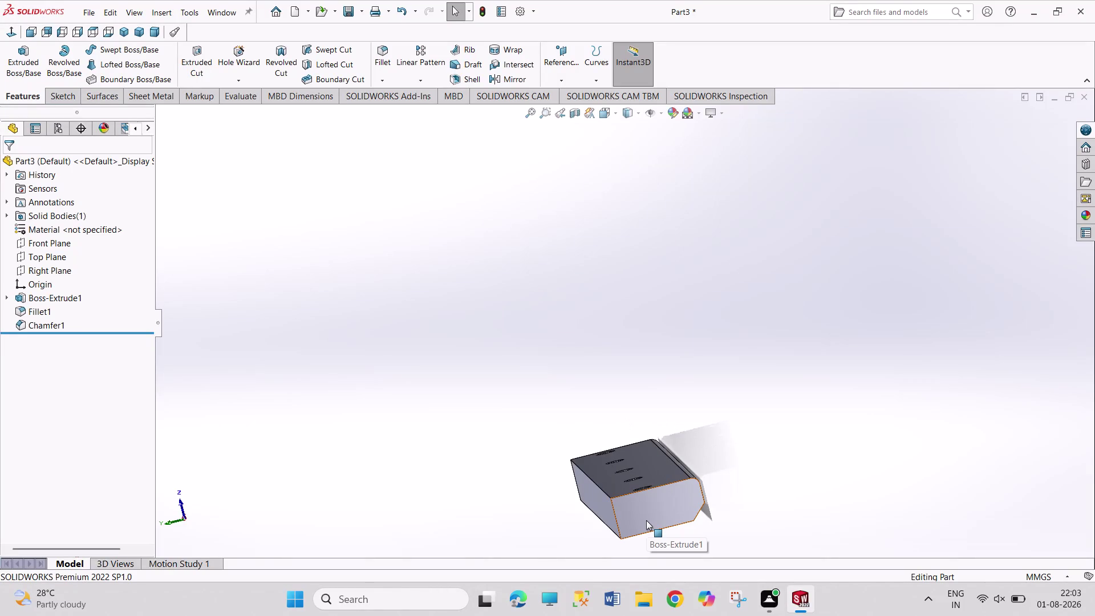
Start a sketch on Boss-Extrude1's end face and pick the Rectangle tool.
click(646, 521)
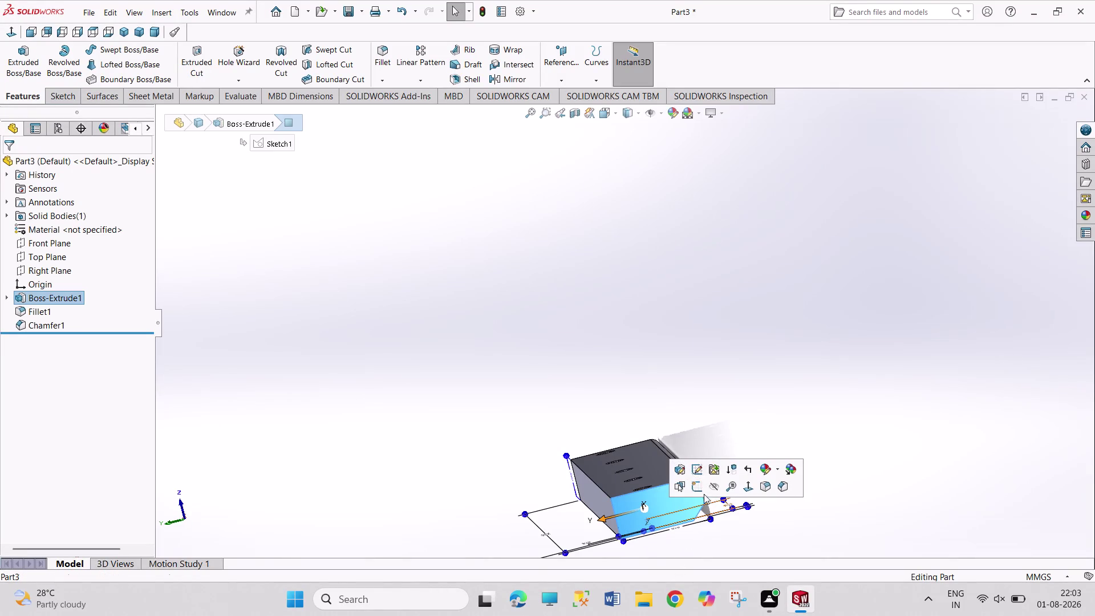
click(697, 487)
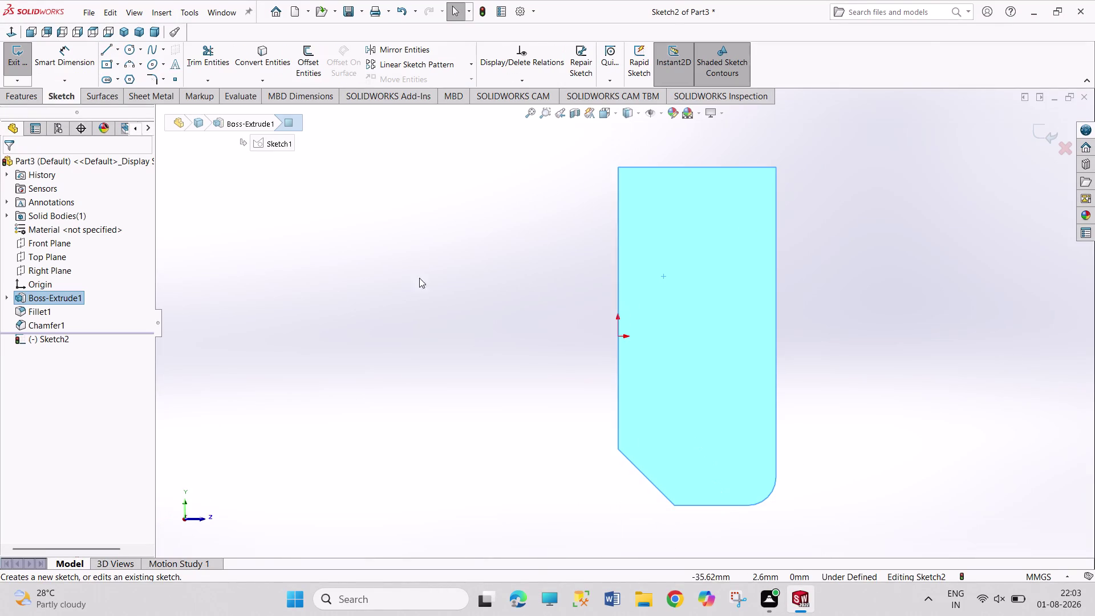
click(107, 65)
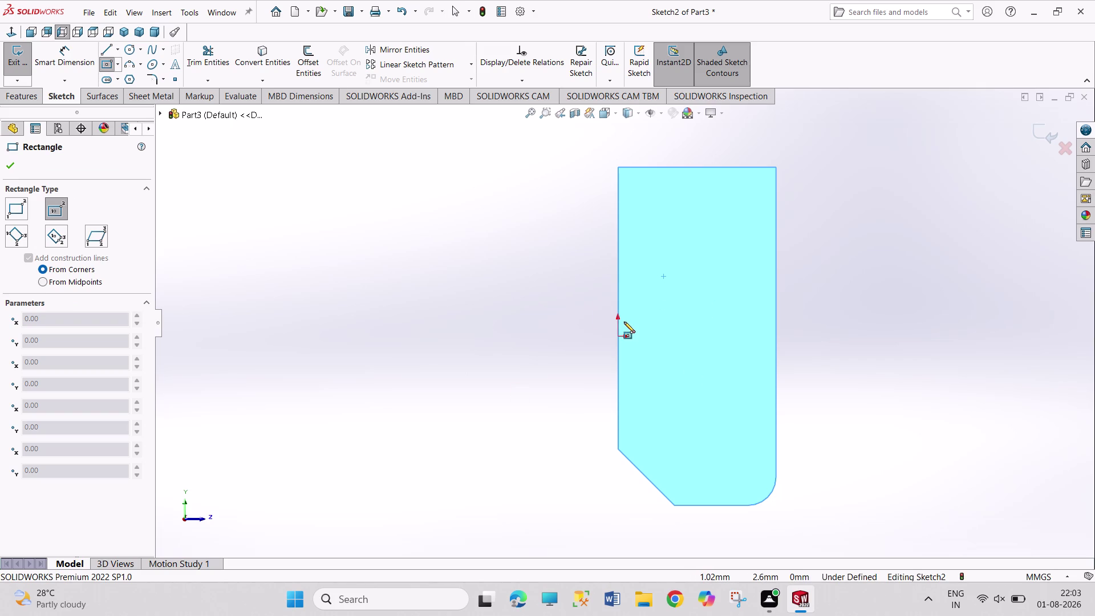
Draw a rectangle straddling the profile's left edge and set its width to 16.
click(617, 268)
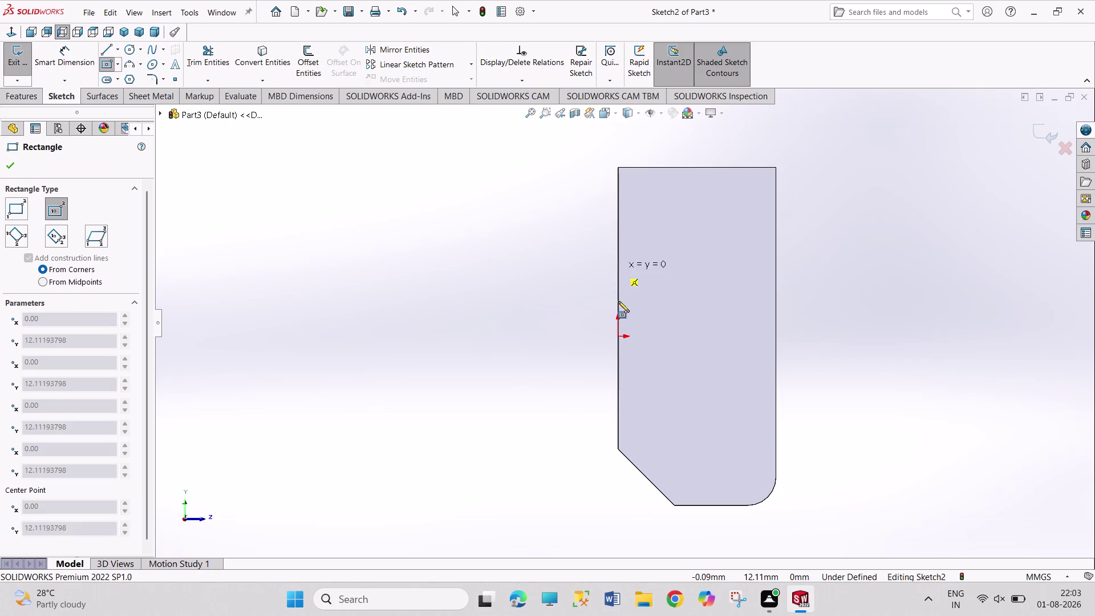
click(643, 306)
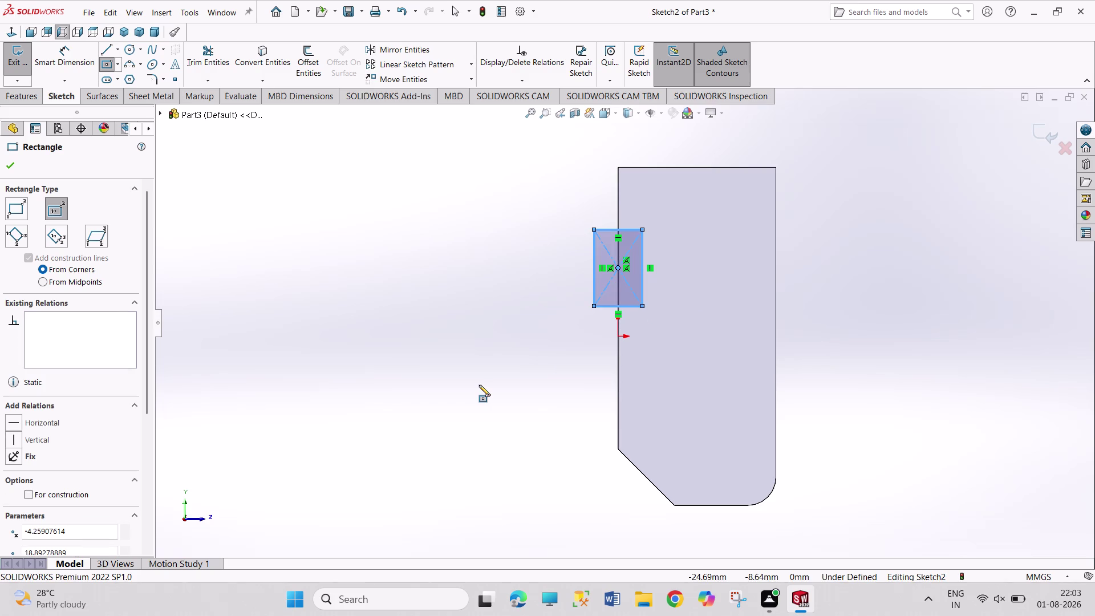
right_drag(479, 385, 442, 246)
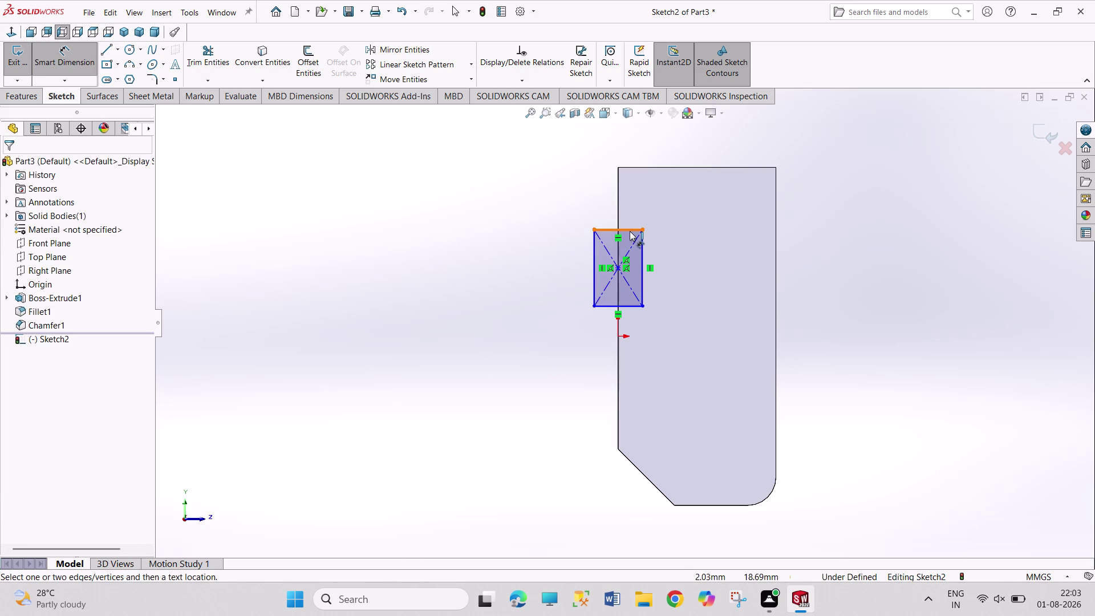
drag(629, 231, 630, 226)
click(632, 143)
text(1)
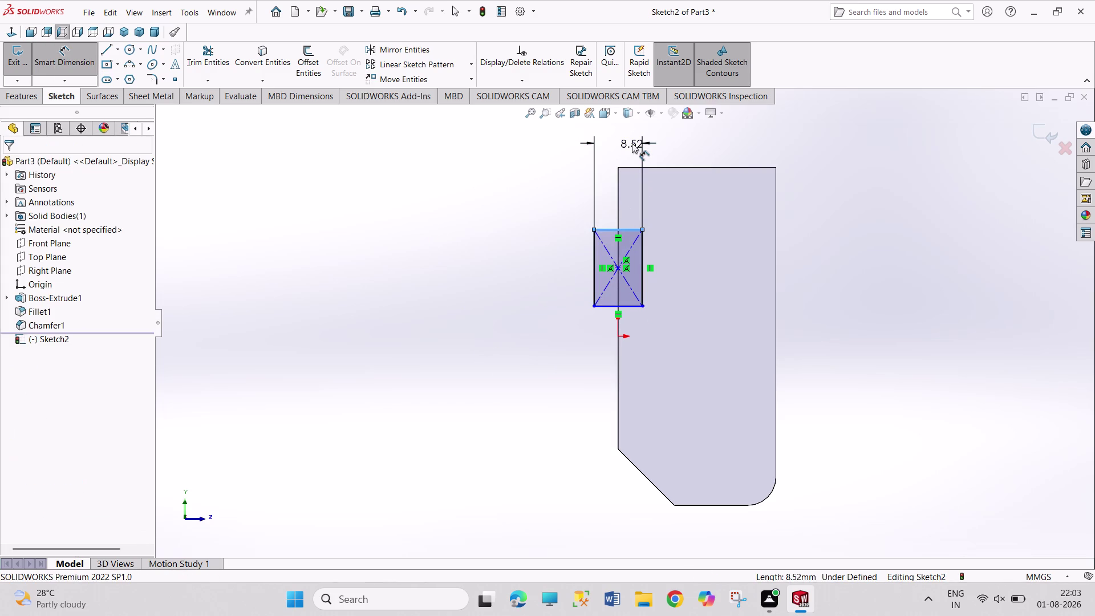
text(6)
key(Return)
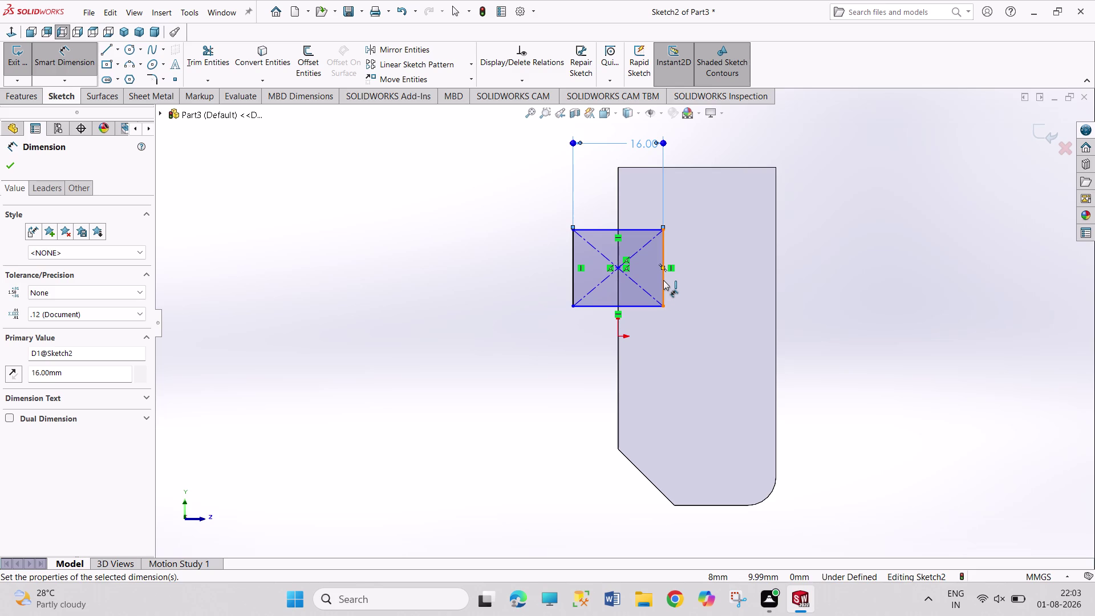
Dimension the square 16 high and 15 below the top edge, then exit the sketch.
click(663, 280)
click(714, 277)
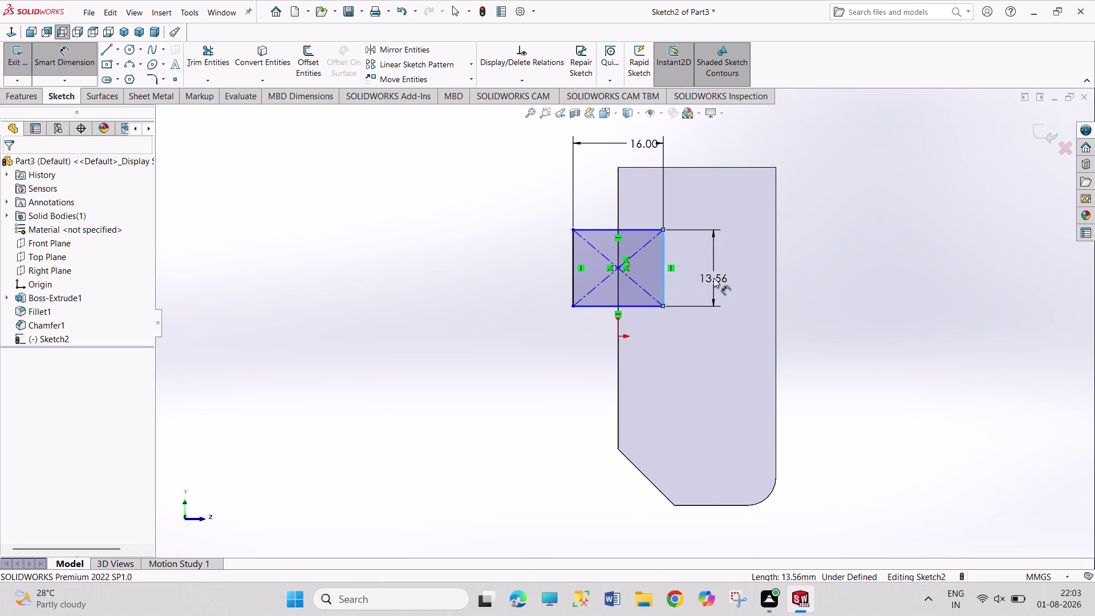
text(16)
key(Return)
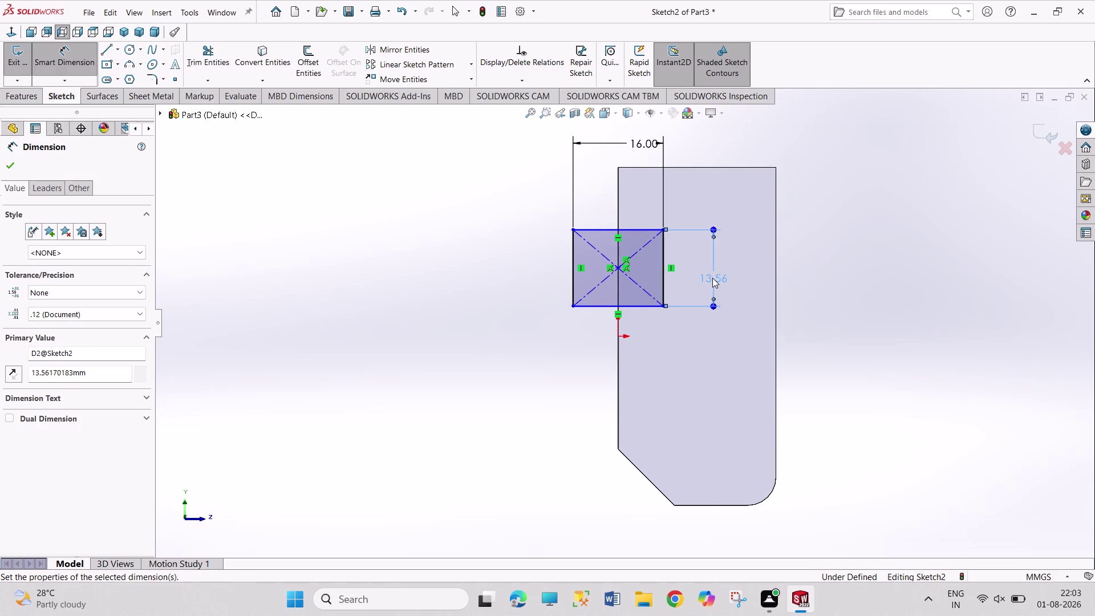
click(637, 222)
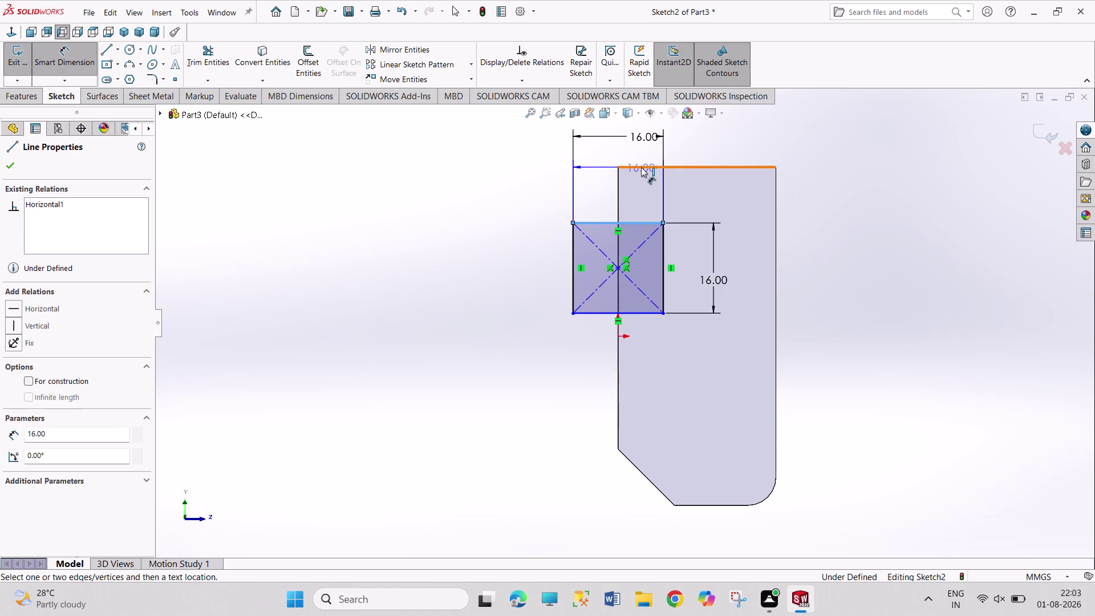
click(641, 168)
click(504, 181)
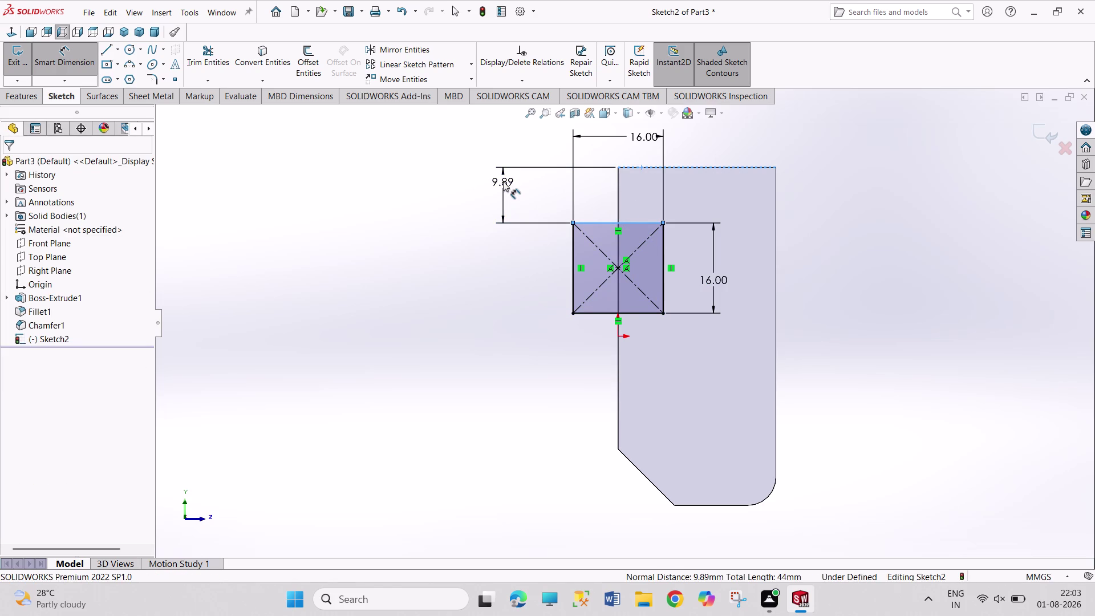
text(15)
key(Return)
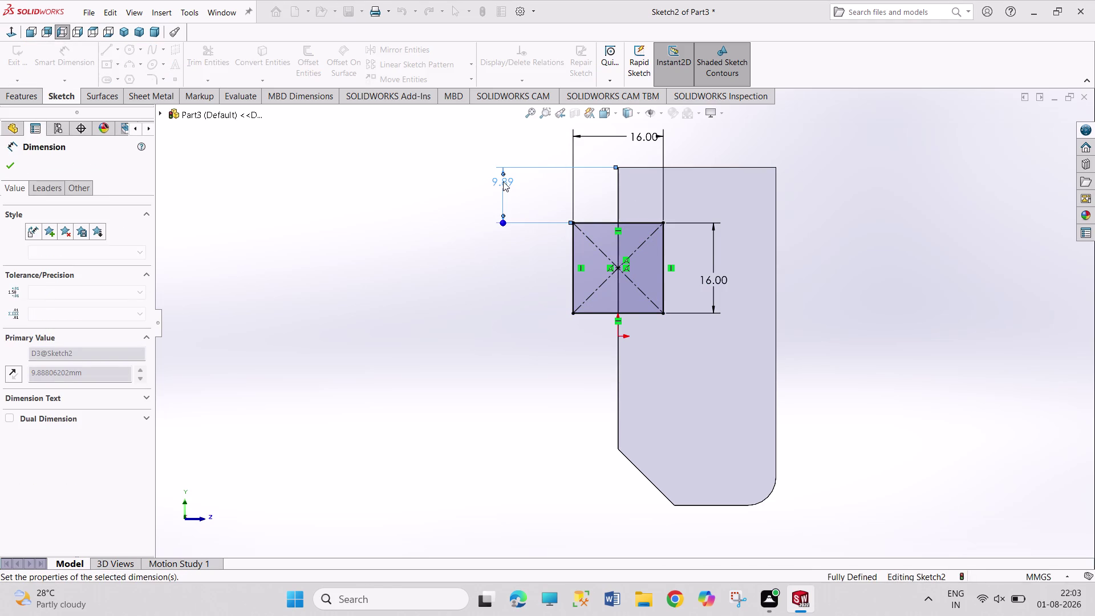
right_click(523, 374)
click(530, 410)
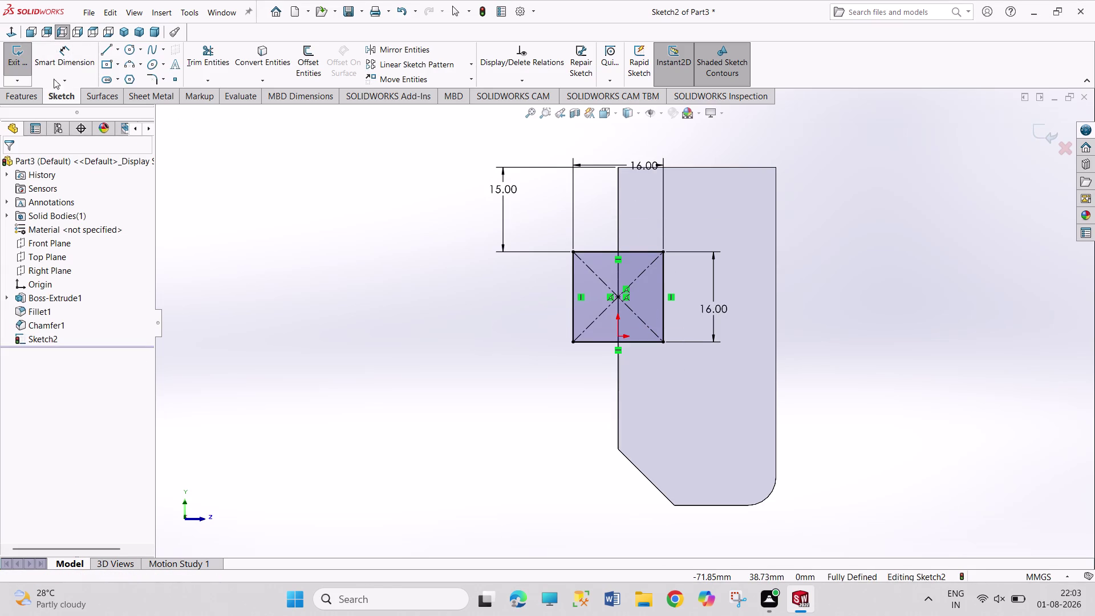
click(23, 64)
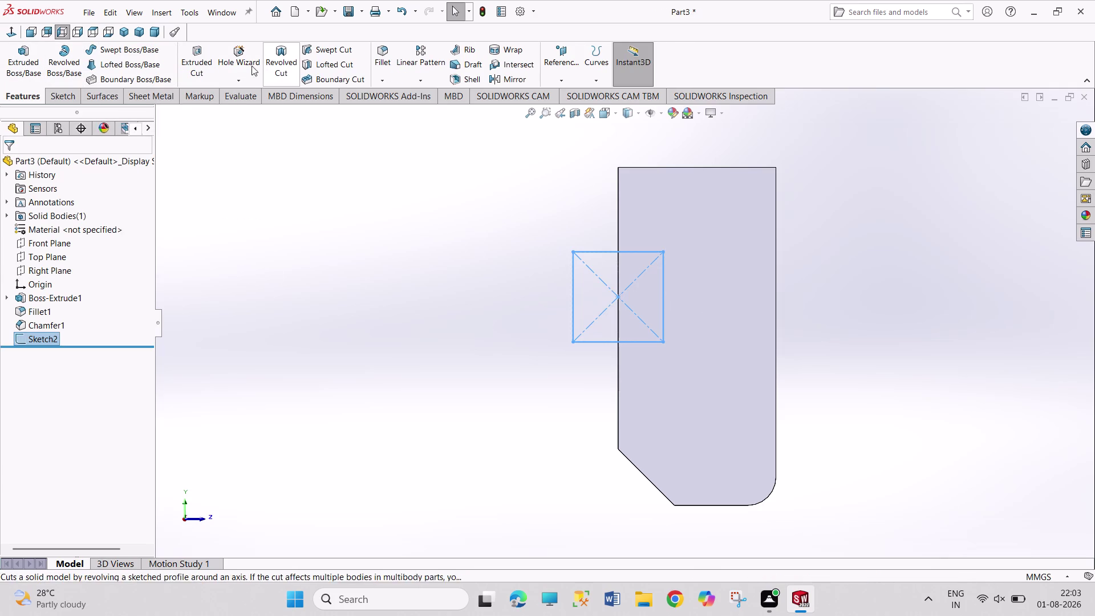
Extrude-cut Sketch2 with an Up To Next end condition and orbit to inspect the groove.
click(202, 67)
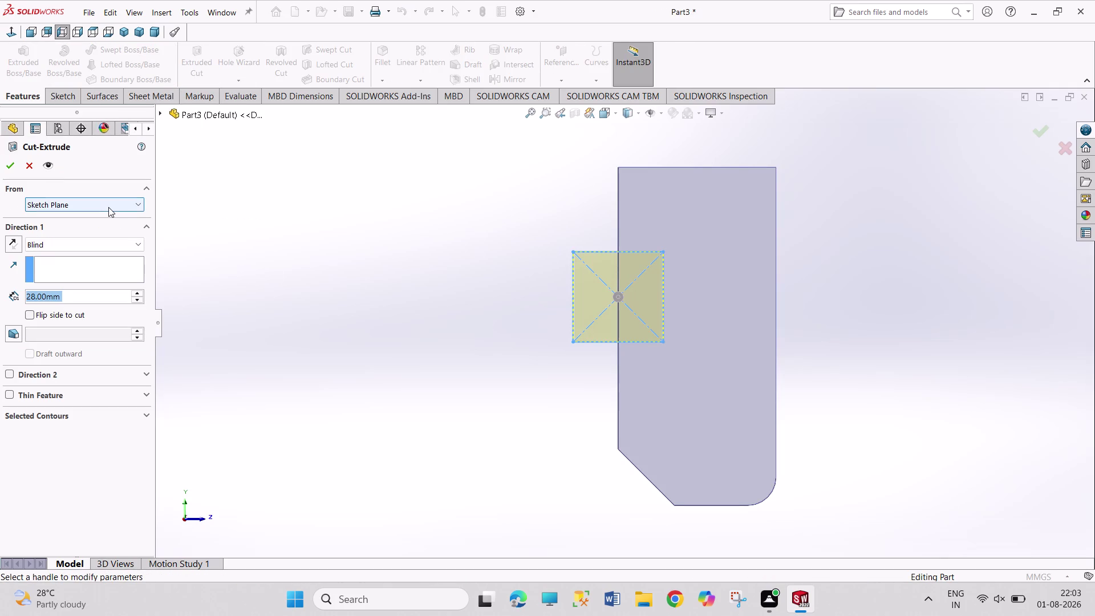
click(102, 246)
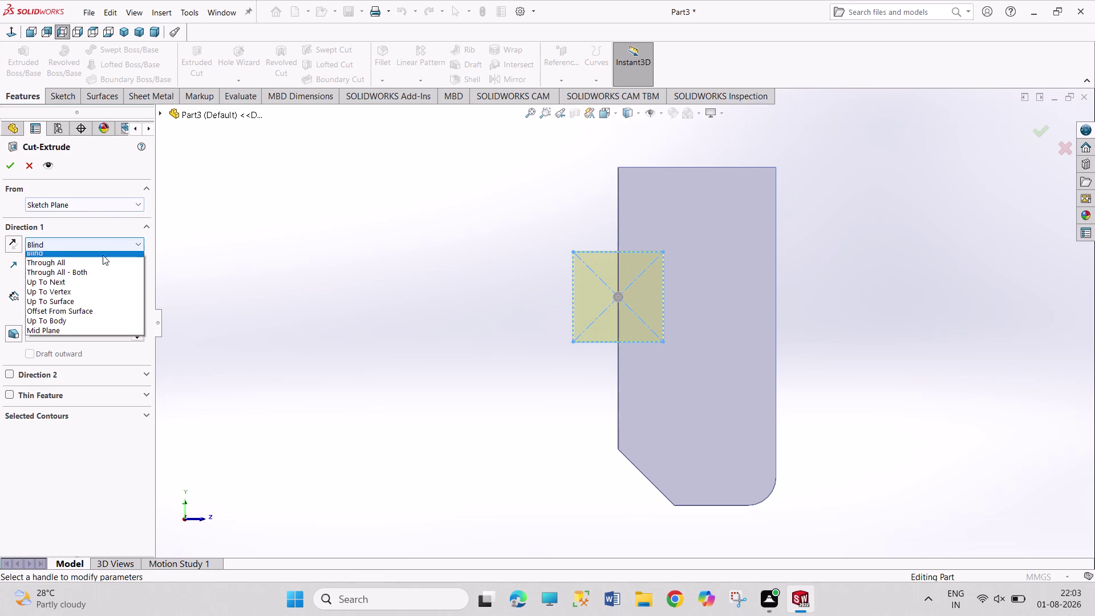
click(92, 289)
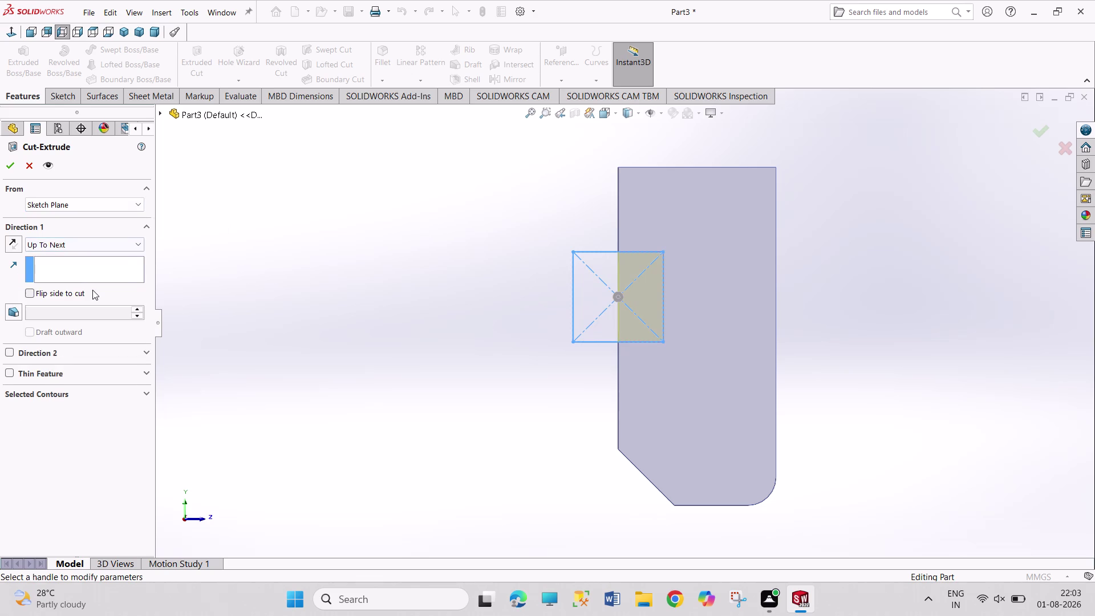
click(12, 166)
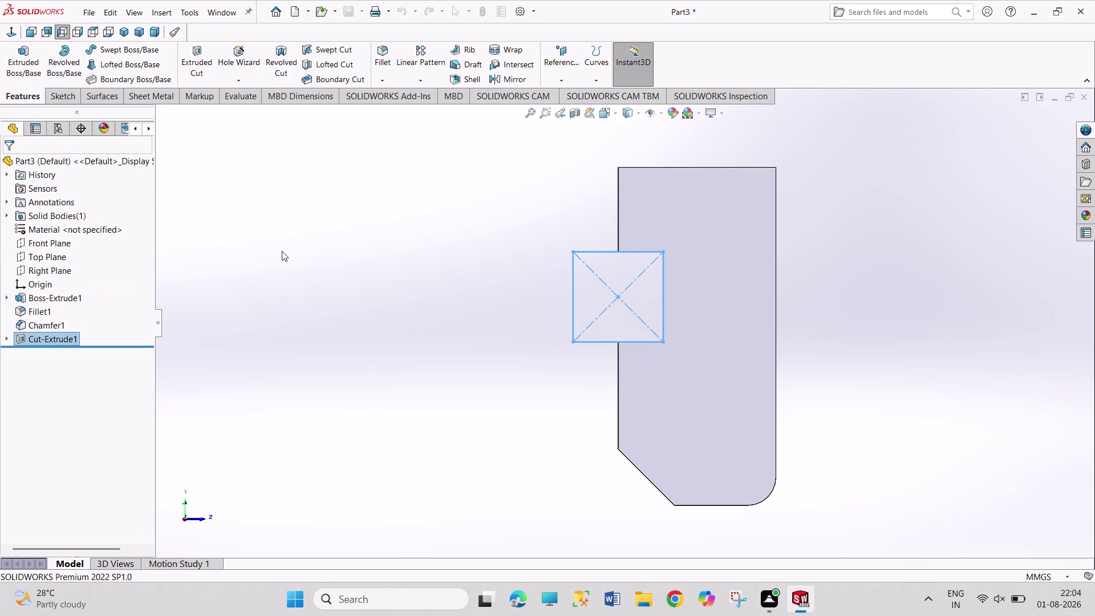
click(282, 251)
middle_drag(298, 253, 302, 275)
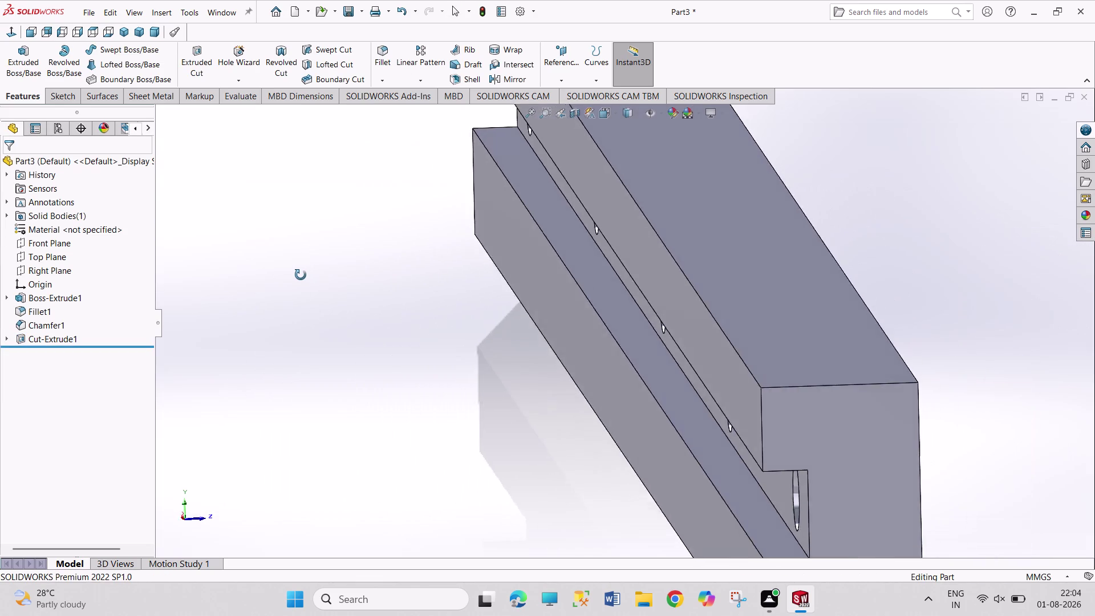
middle_drag(302, 275, 297, 270)
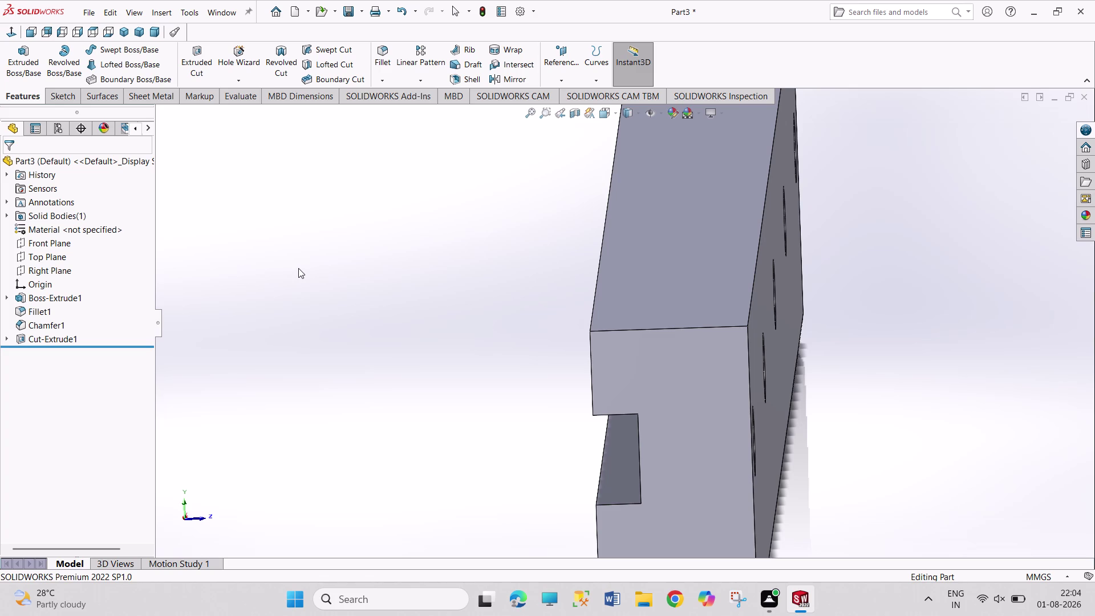
key(ctrl+s)
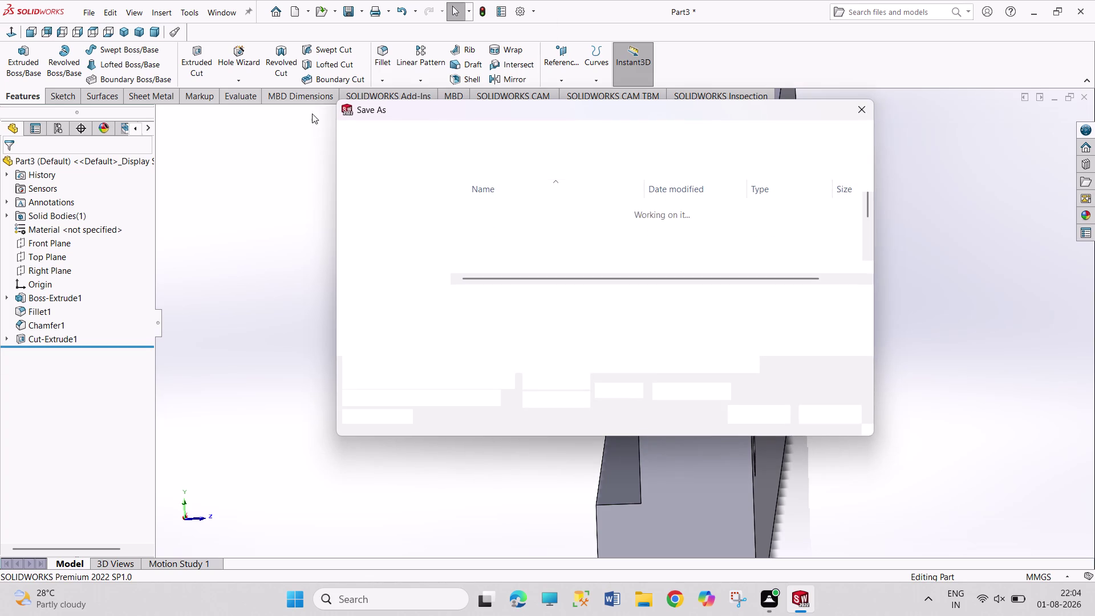
Save the part as ROLLER TRACK3 and switch to isometric view.
scroll(down, 3)
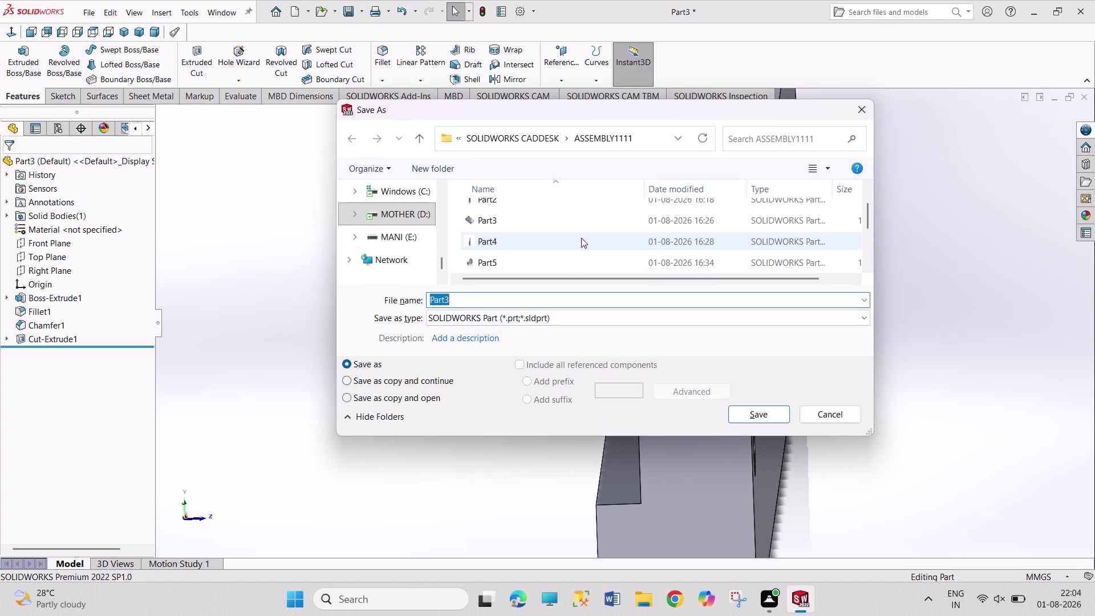
scroll(down, 3)
scroll(up, 3)
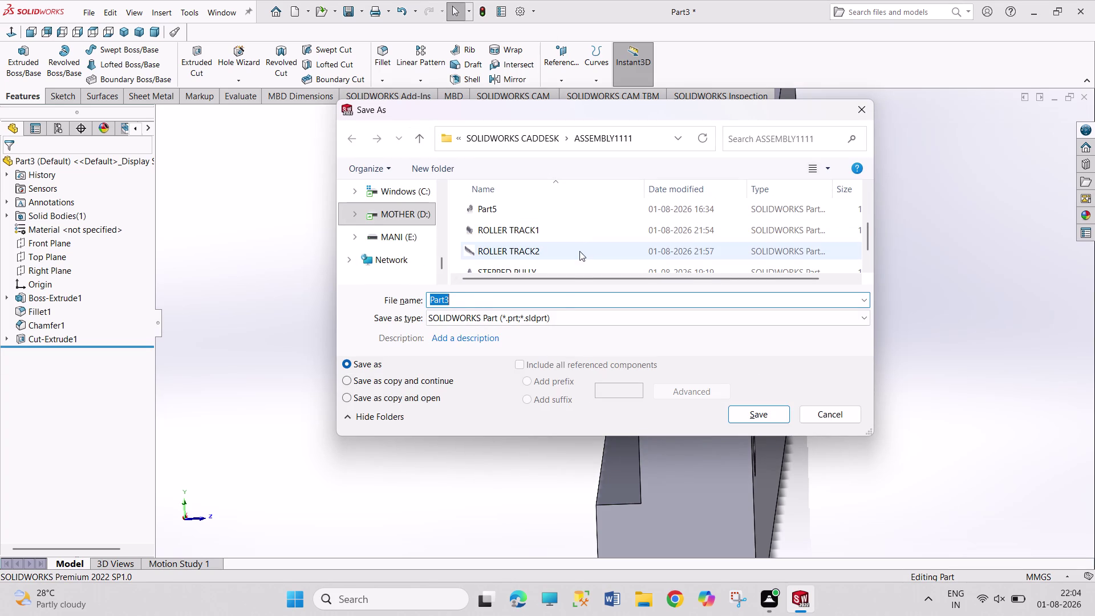
click(579, 251)
double_click(531, 299)
click(531, 299)
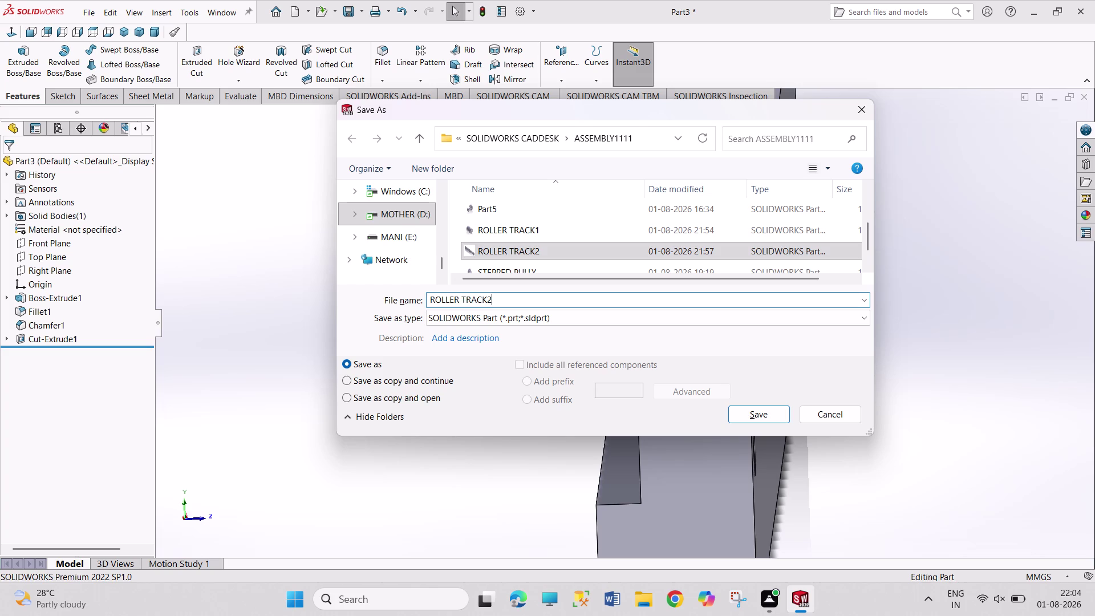
key(BackSpace)
key(3)
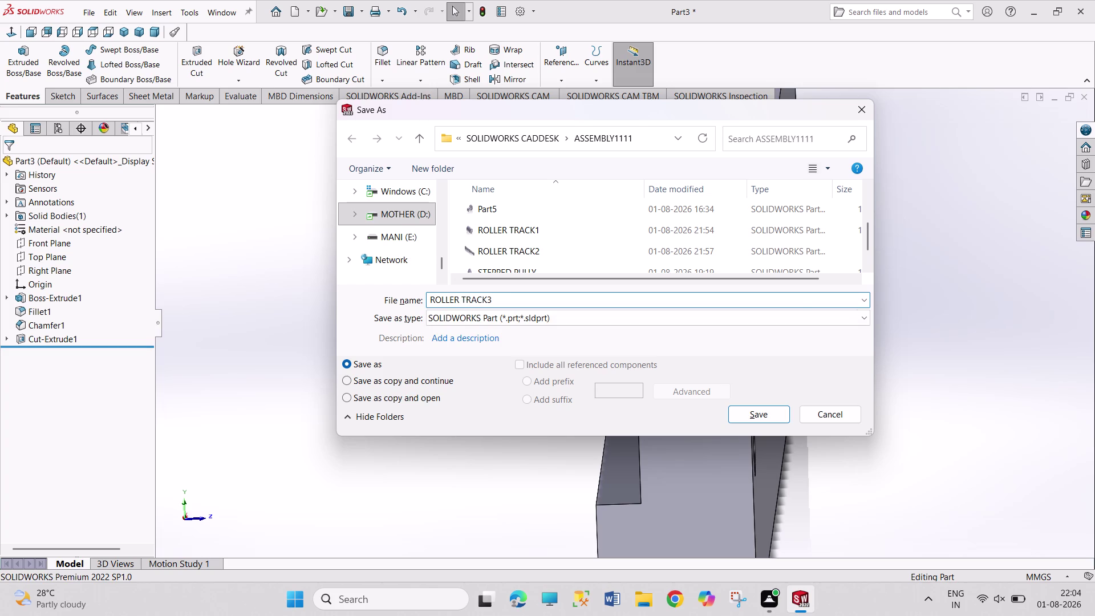
key(Return)
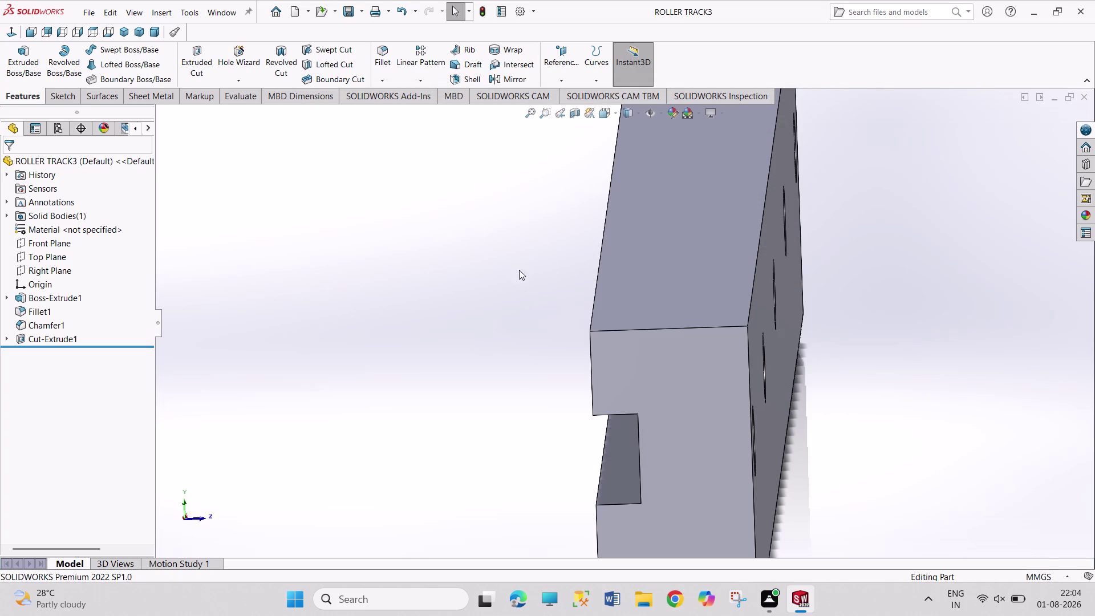
click(119, 33)
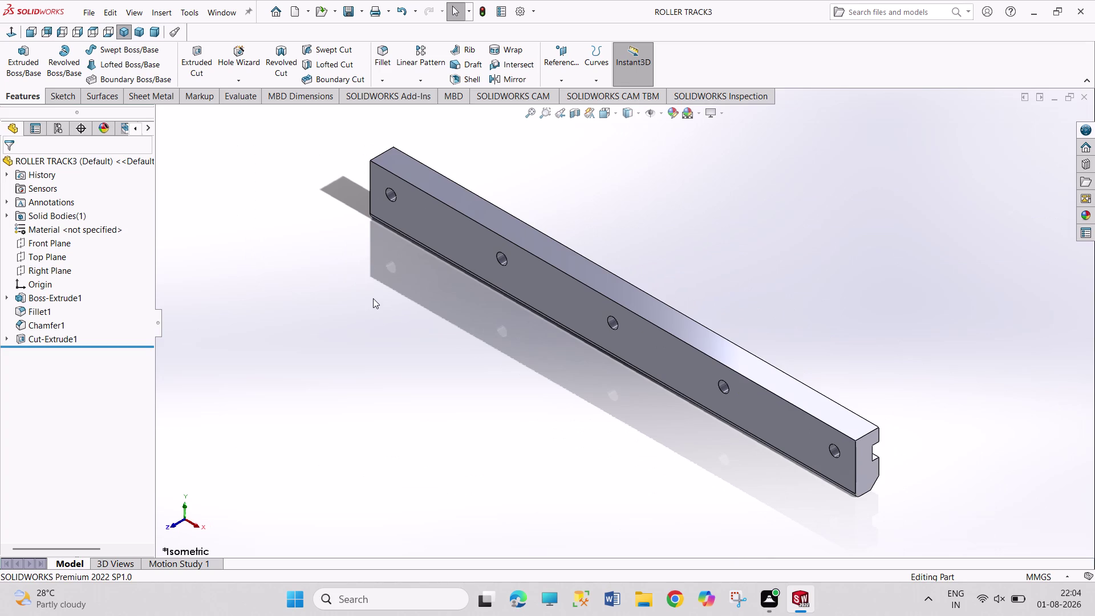
key(ctrl+n)
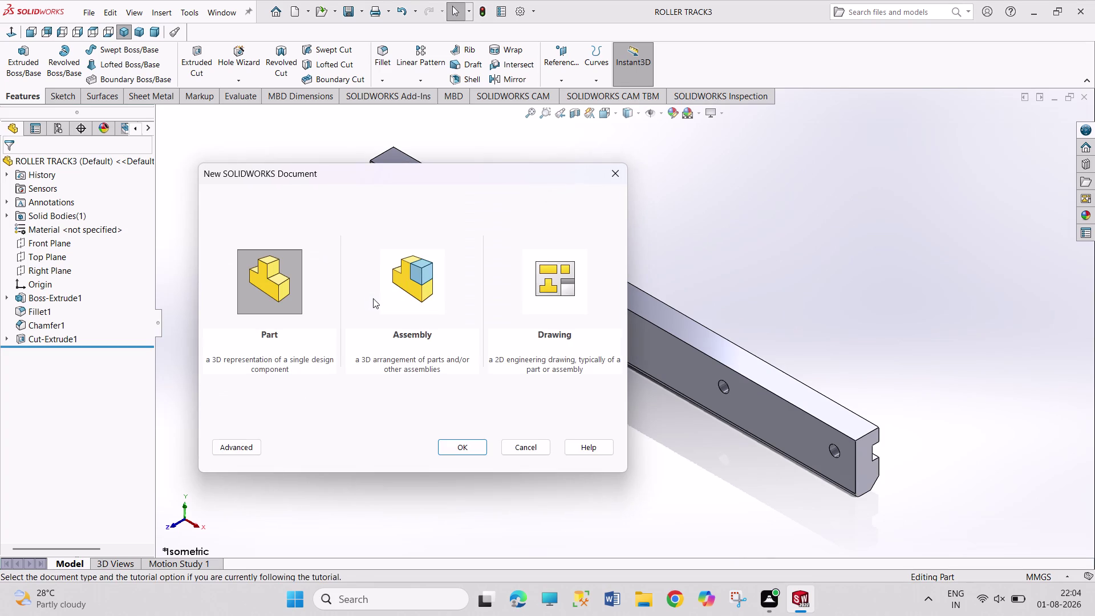
Create the new empty Part4 and begin a sketch on its Top Plane.
key(Return)
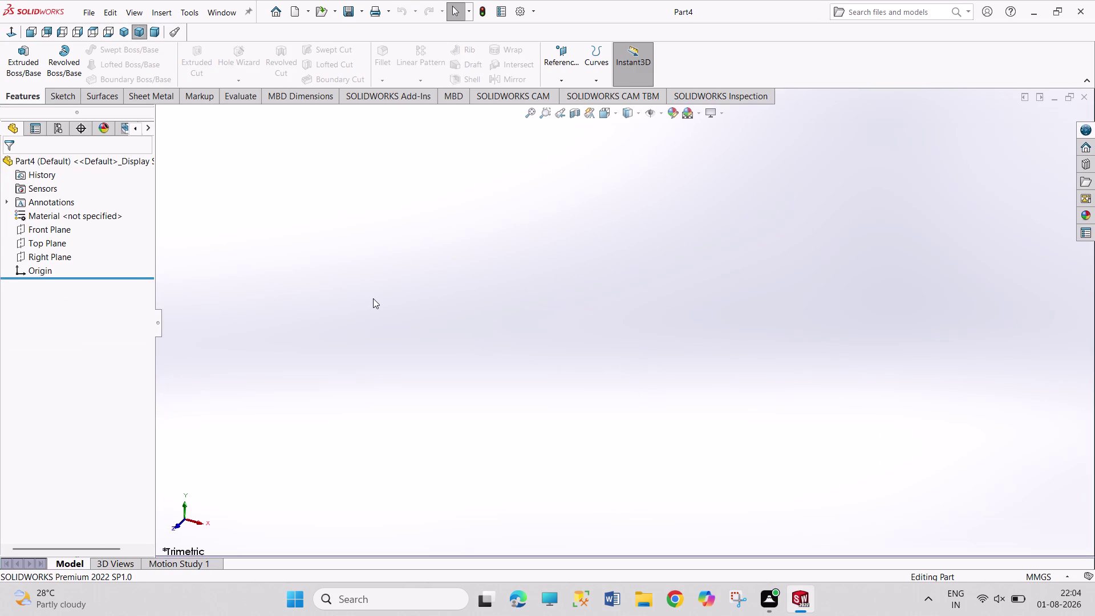
drag(387, 275, 478, 377)
drag(408, 237, 557, 358)
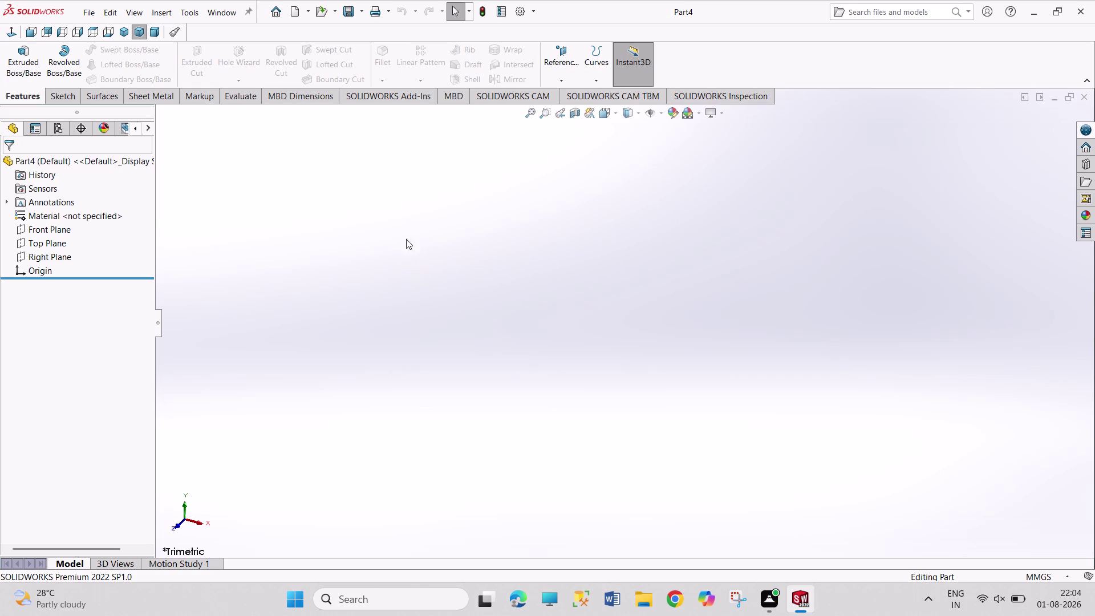
drag(396, 230, 545, 402)
click(55, 244)
click(67, 232)
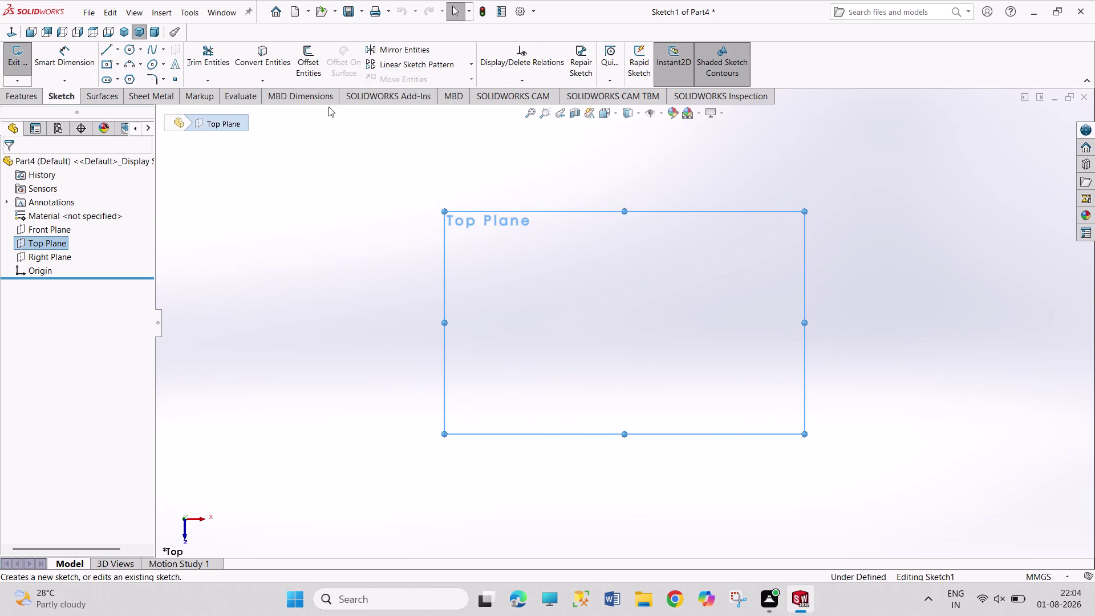
Draw a centre rectangle on the origin and dimension its width 280.
click(108, 70)
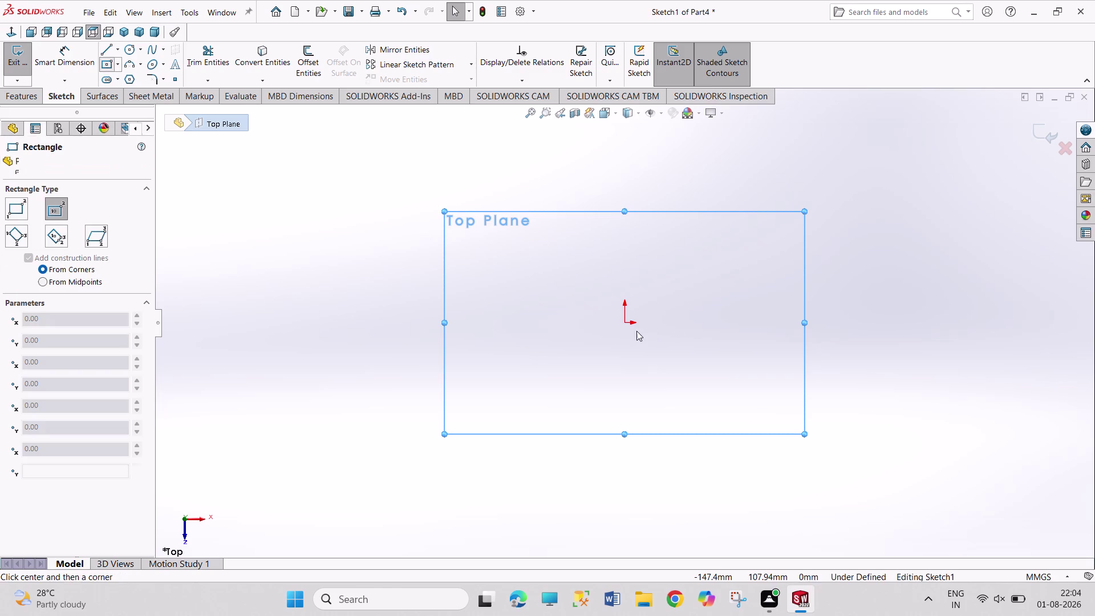
click(626, 322)
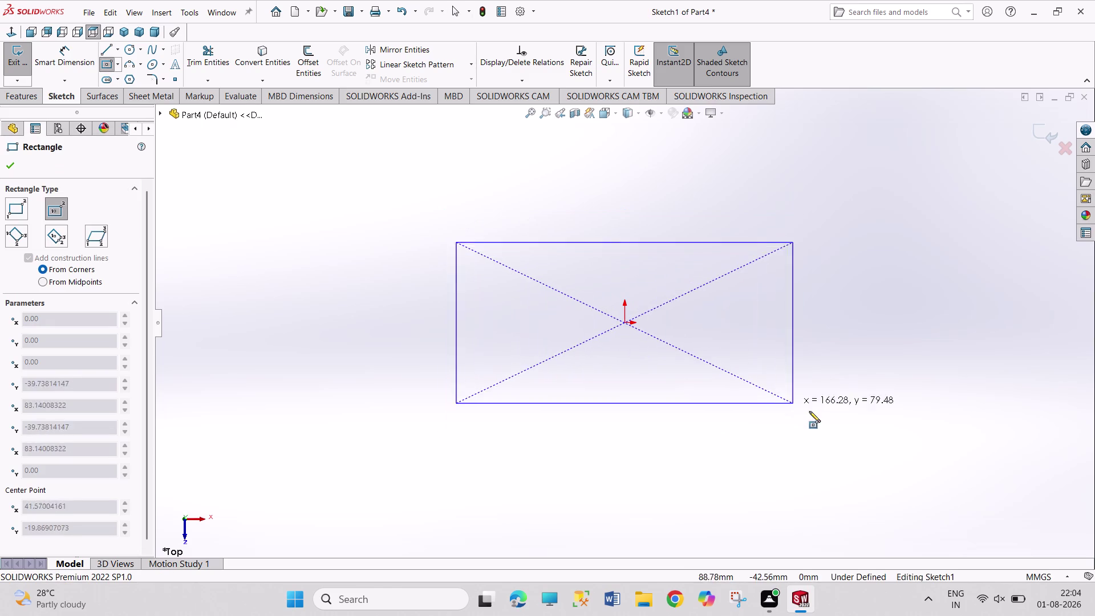
click(851, 423)
right_drag(938, 379, 904, 195)
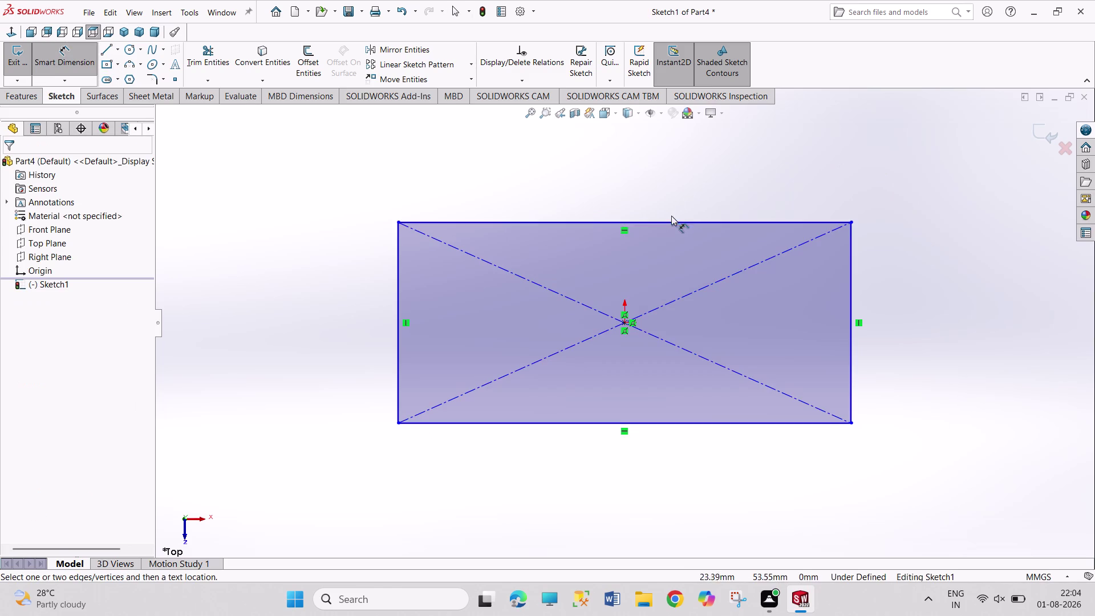
click(671, 220)
click(637, 162)
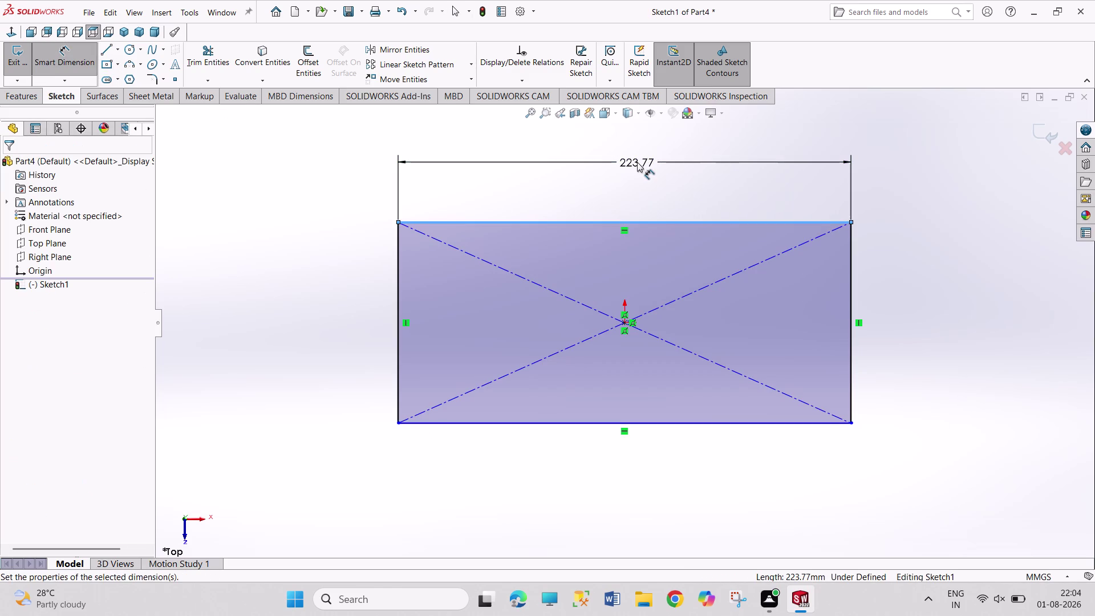
text(280)
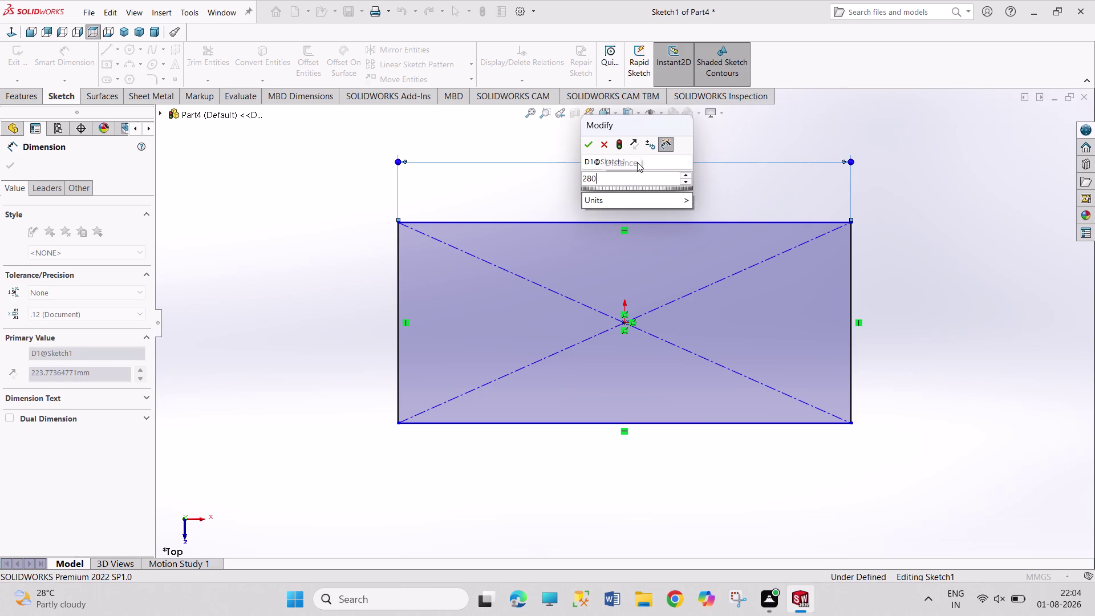
key(Return)
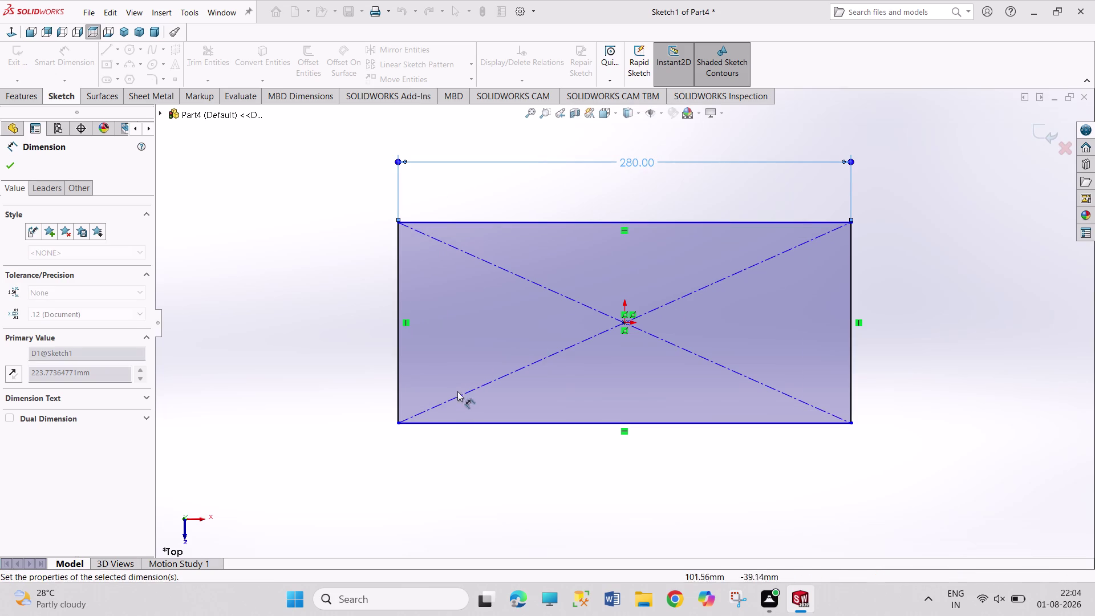
Dimension the rectangle's height 258.
click(398, 377)
click(327, 362)
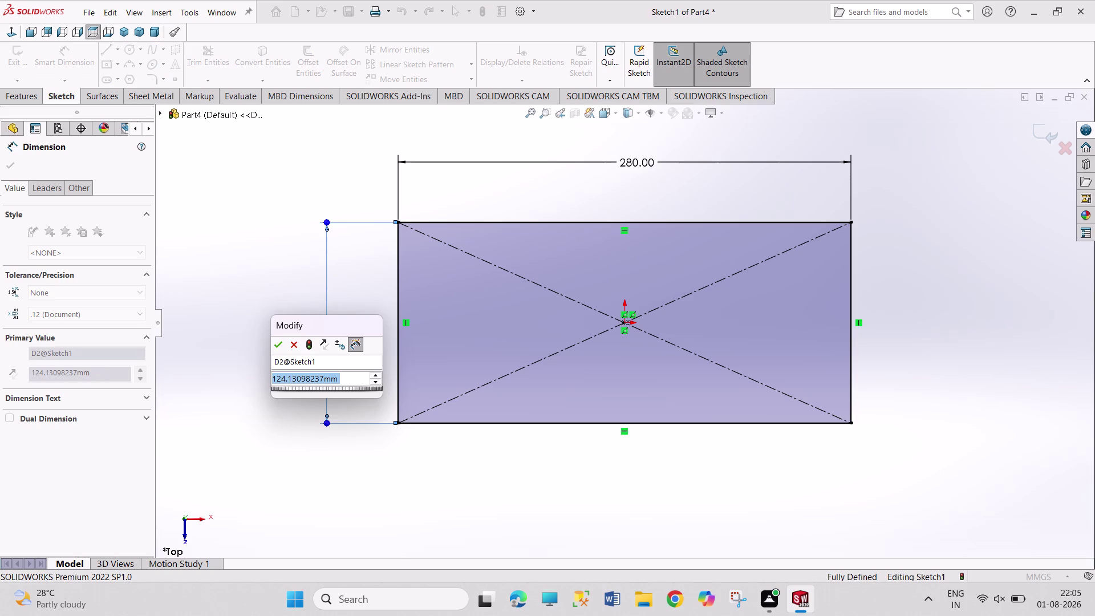
text(258)
key(Return)
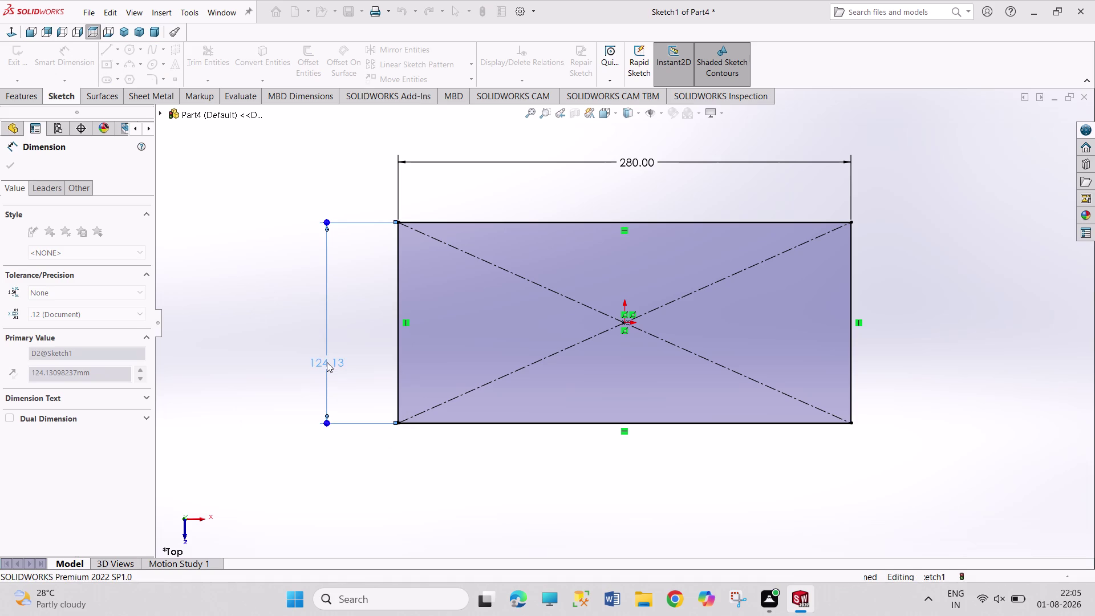
scroll(up, 3)
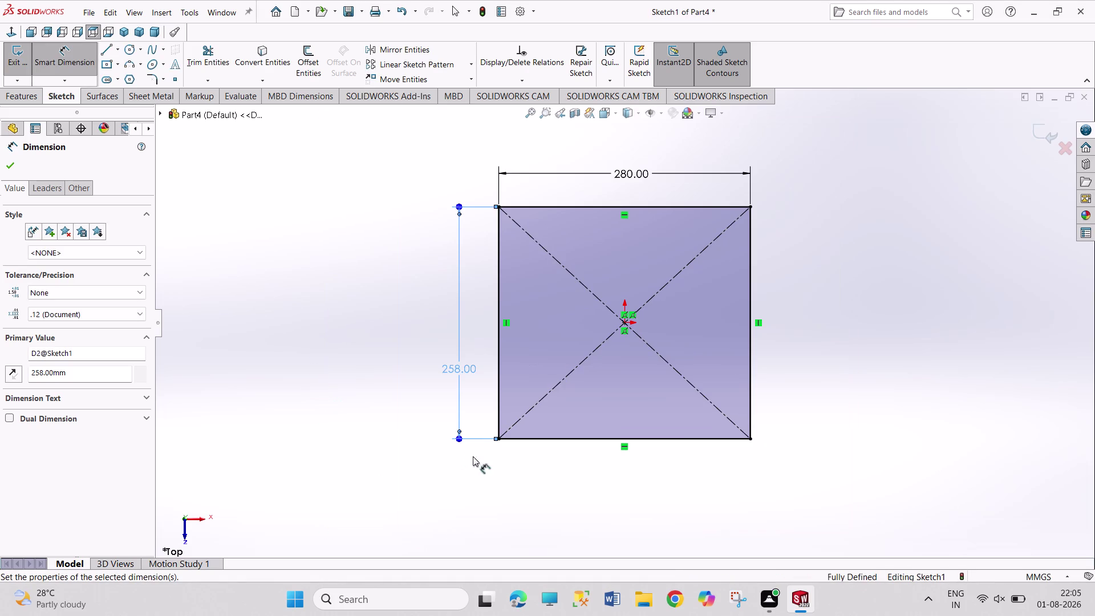
right_click(790, 399)
click(804, 436)
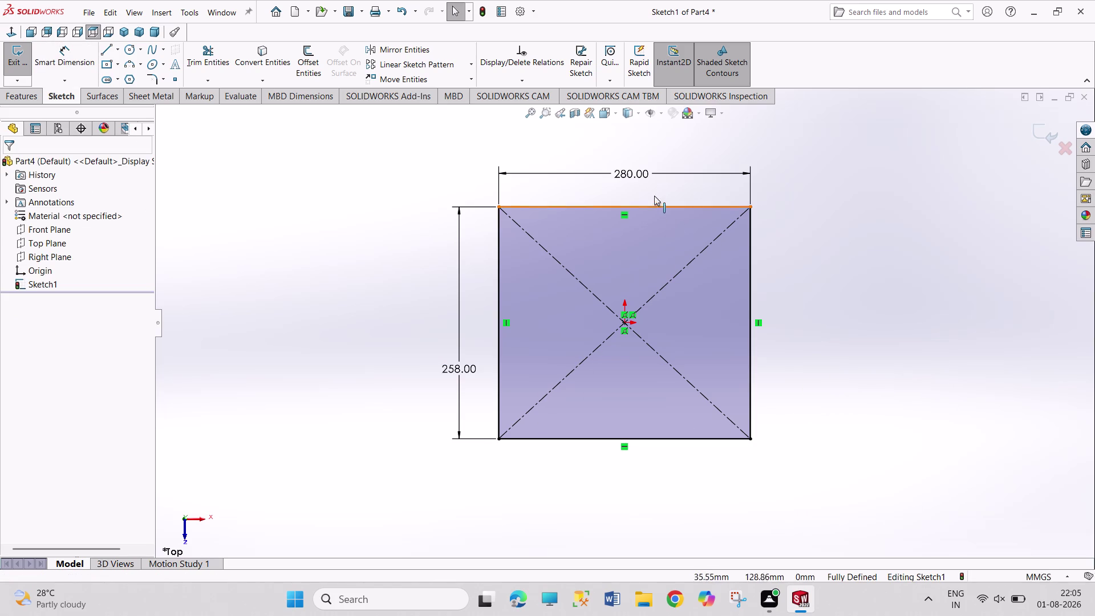
Correct the rectangle dimensions to 580 wide and 248 high.
double_click(634, 170)
text(5)
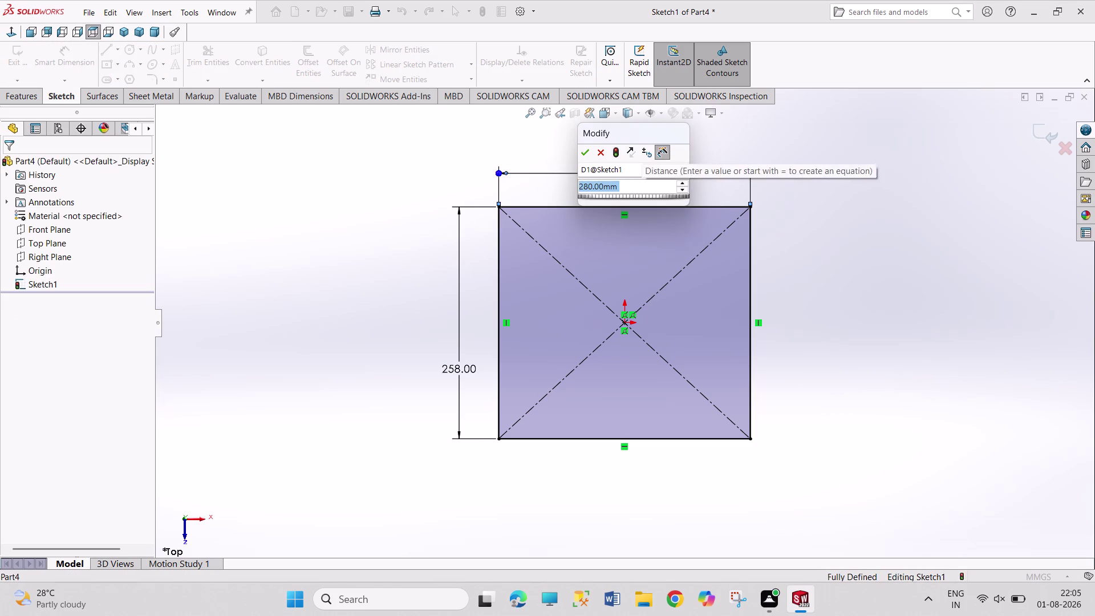
text(80)
key(Return)
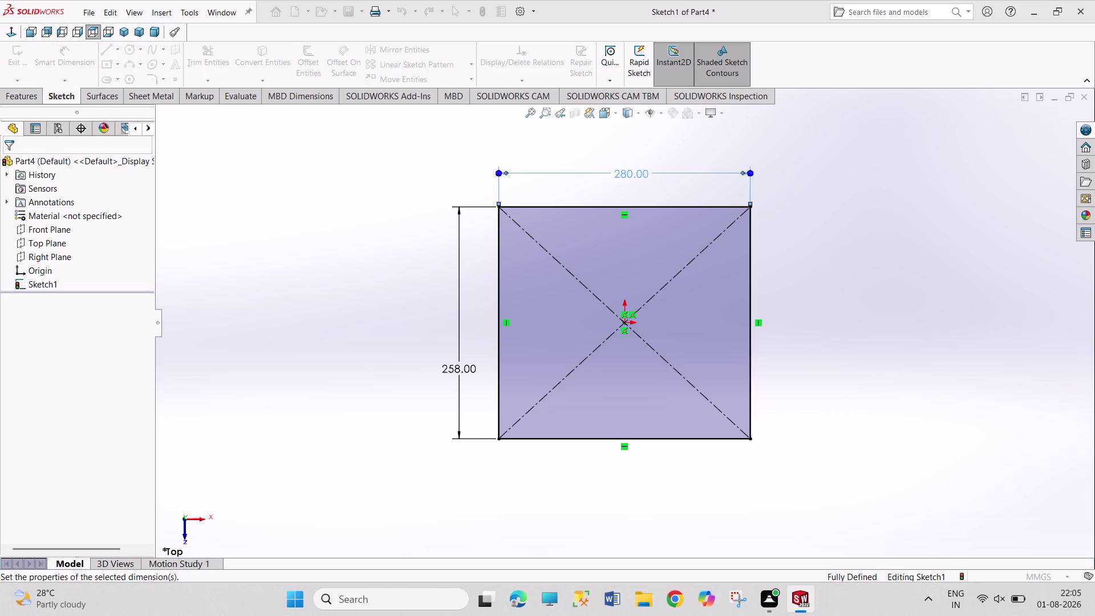
double_click(319, 370)
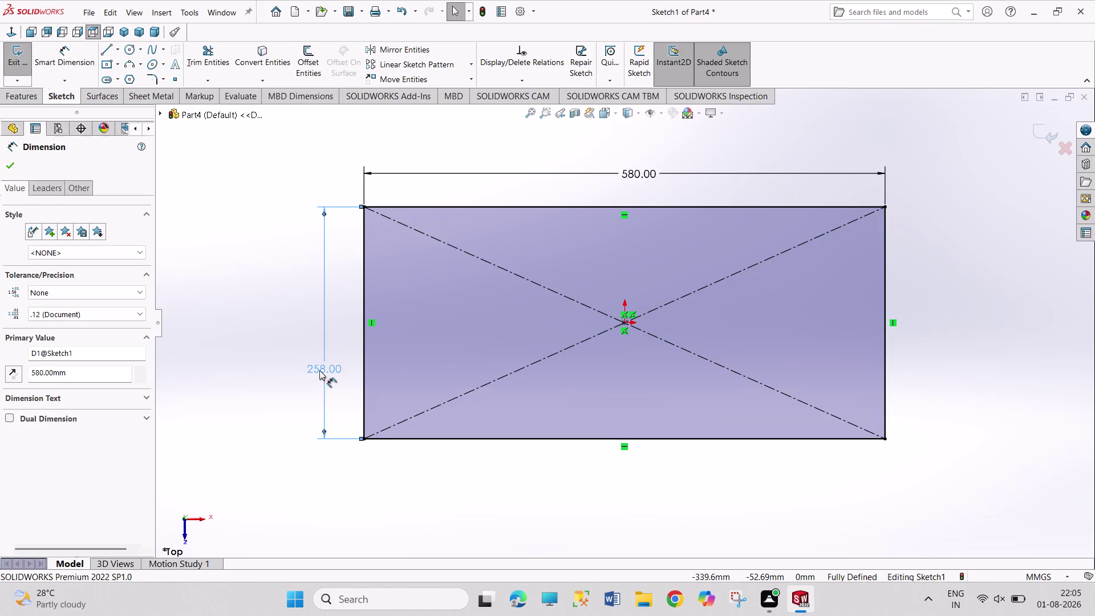
text(25)
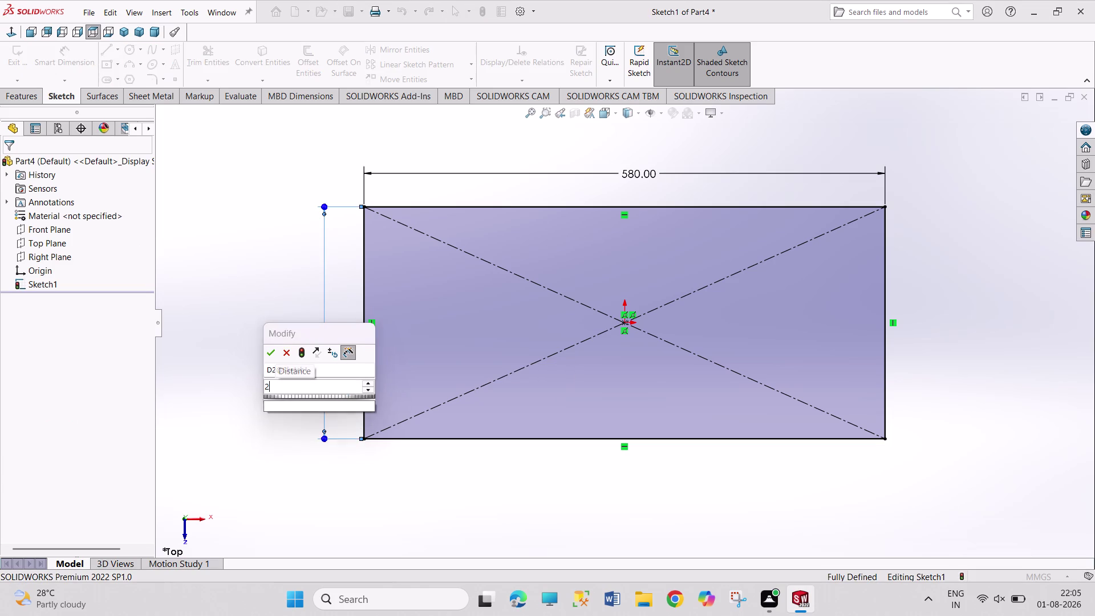
key(BackSpace)
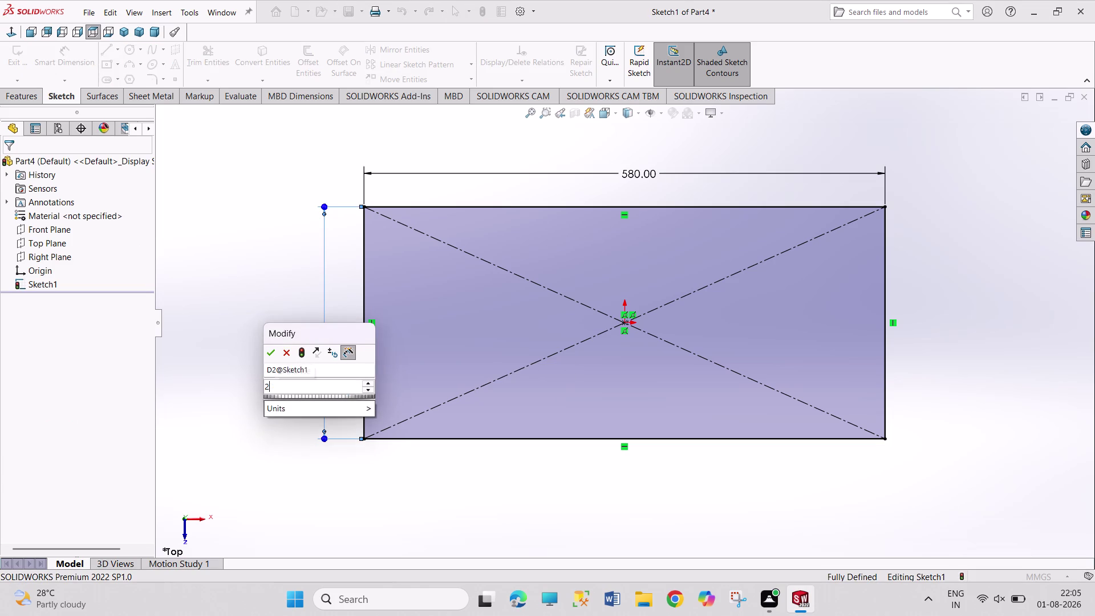
text(48)
key(Return)
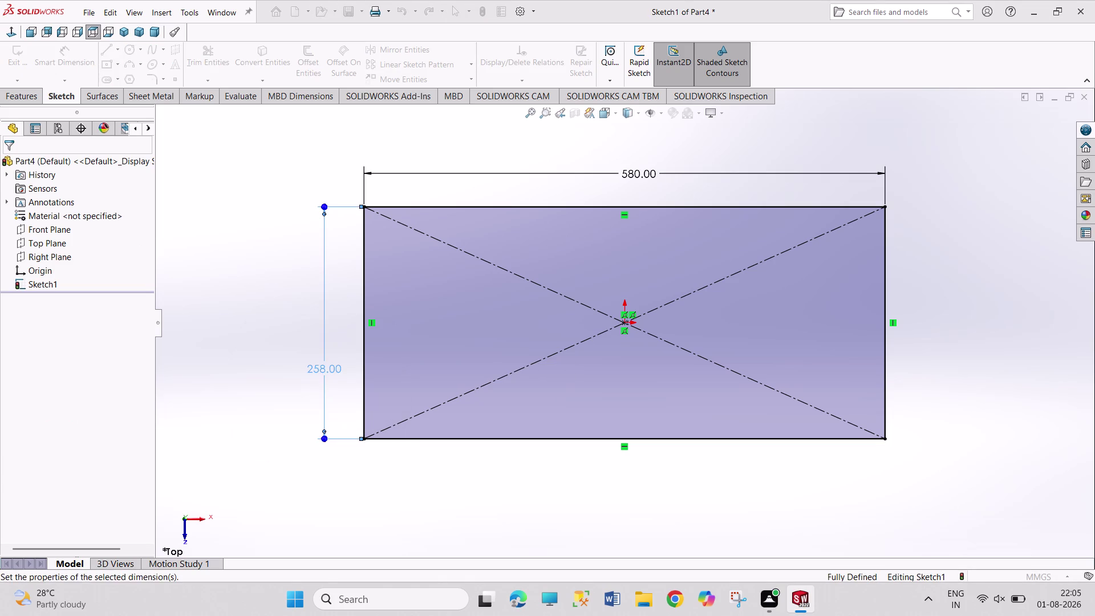
Place a sketch point in the rectangle's upper-left area.
right_click(380, 481)
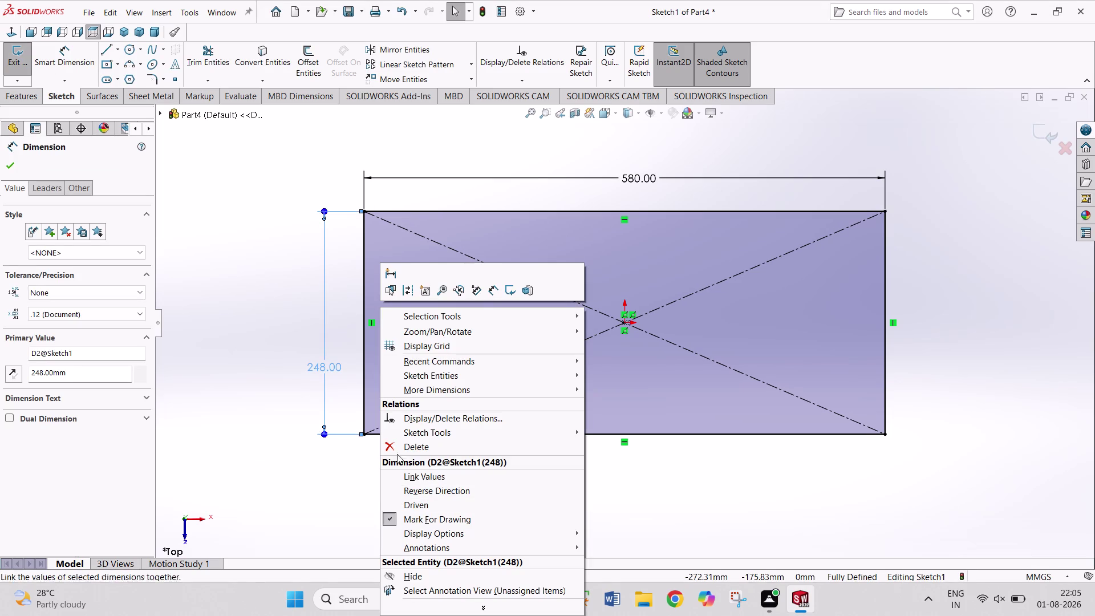
click(352, 502)
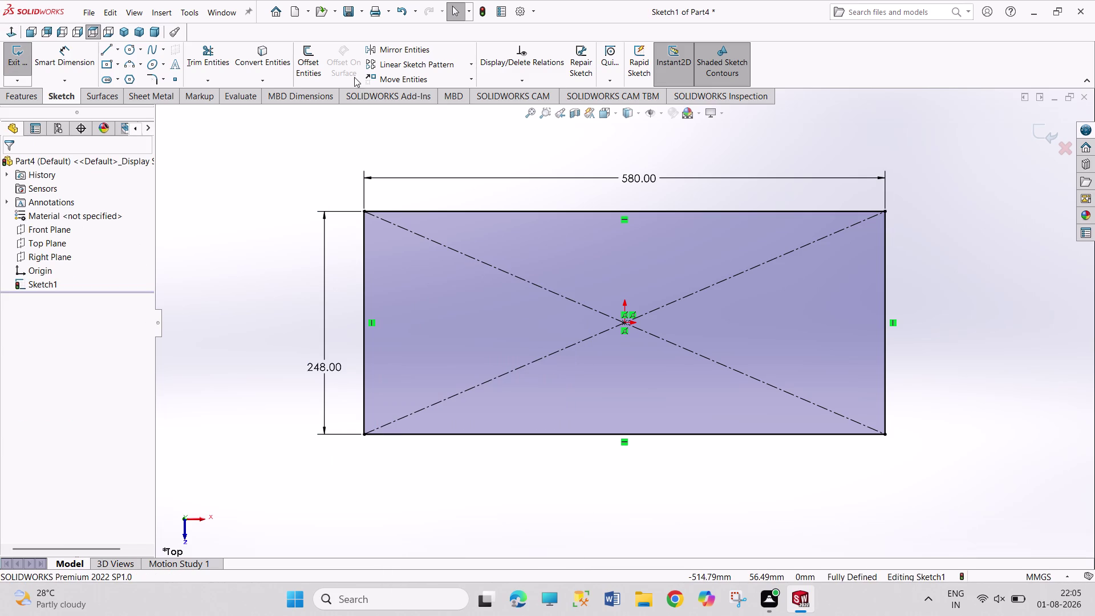
click(176, 81)
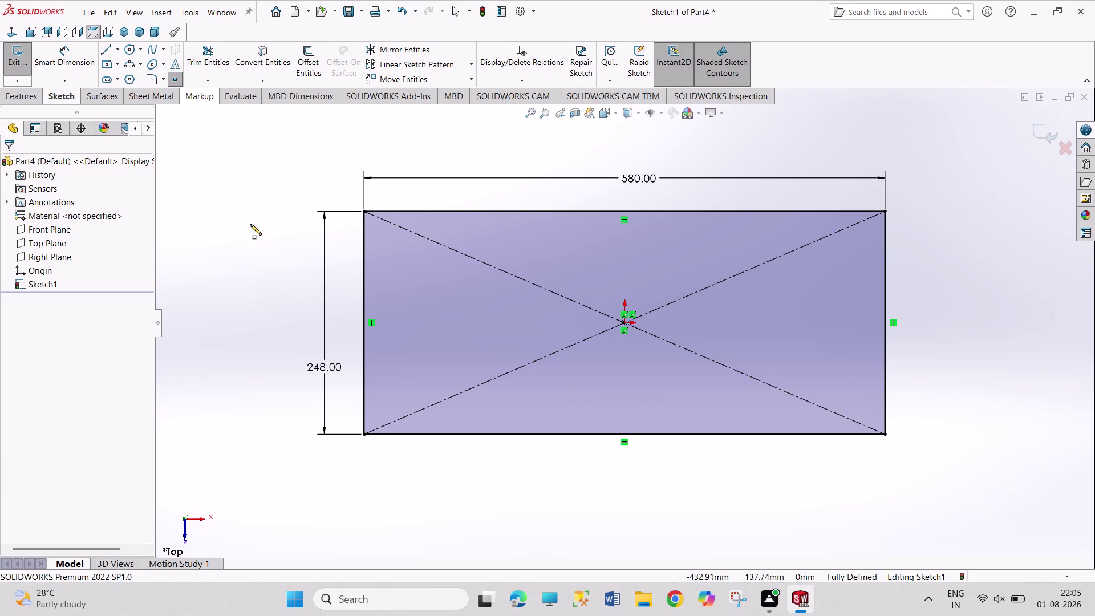
click(409, 245)
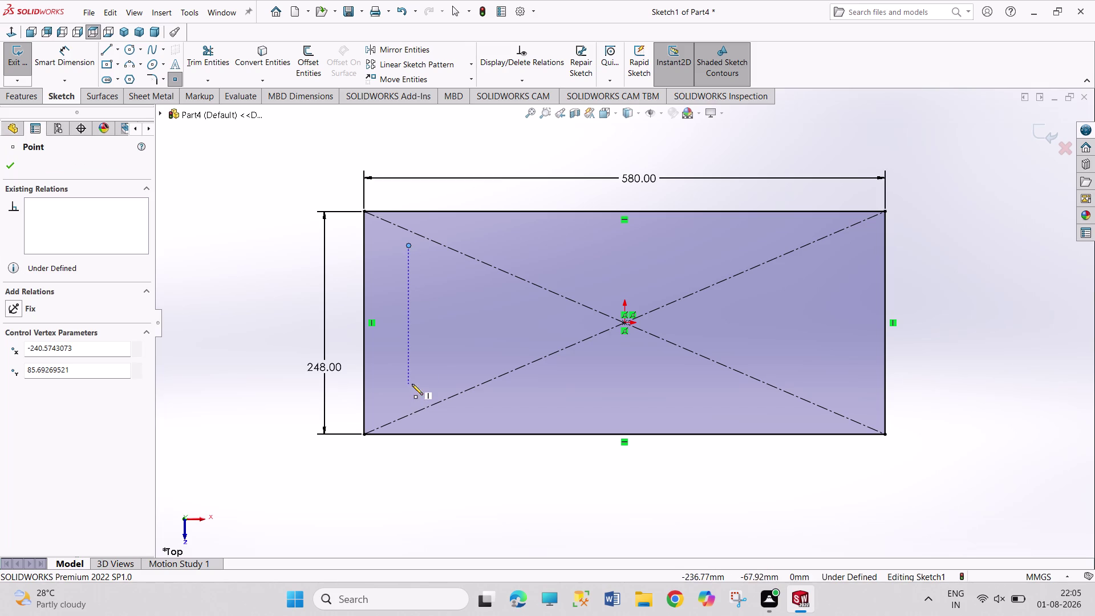
Place a second point below the first and set their spacing to 184.
click(409, 398)
right_drag(249, 358, 246, 266)
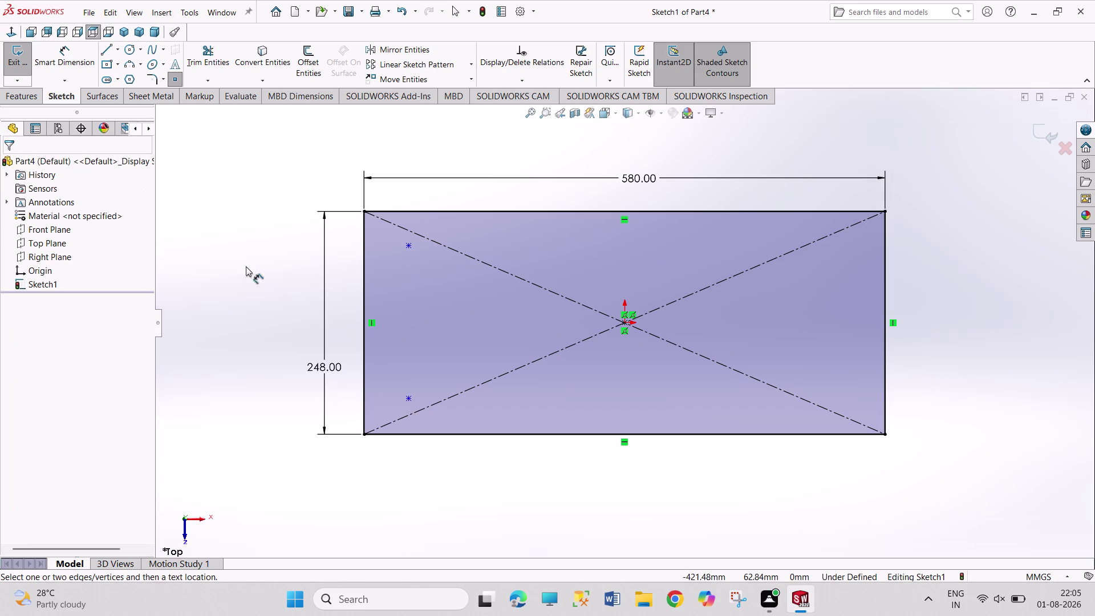
click(411, 399)
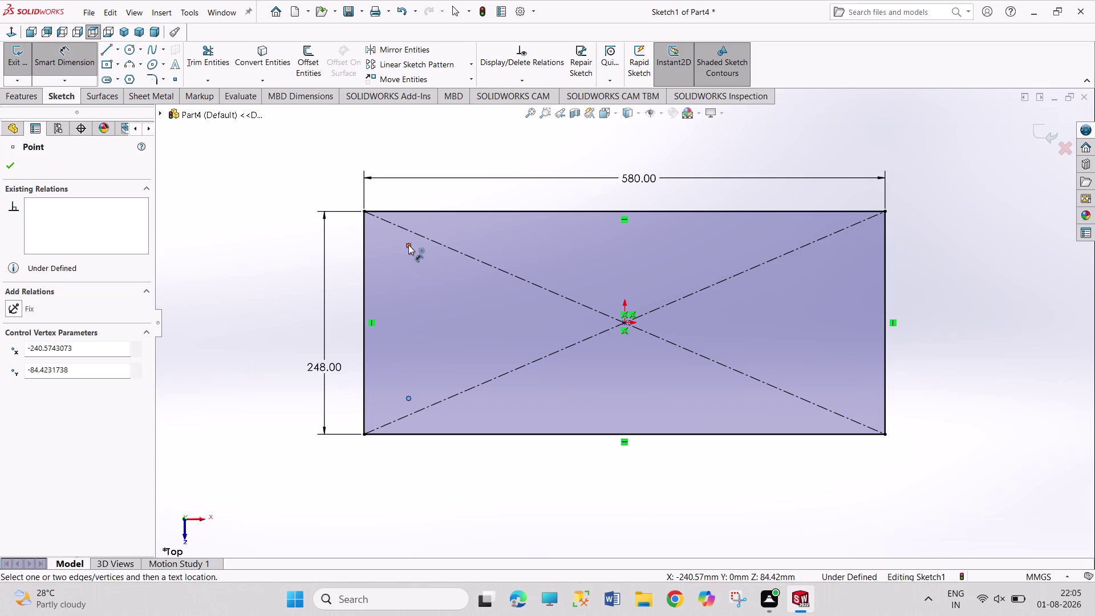
click(409, 244)
click(255, 319)
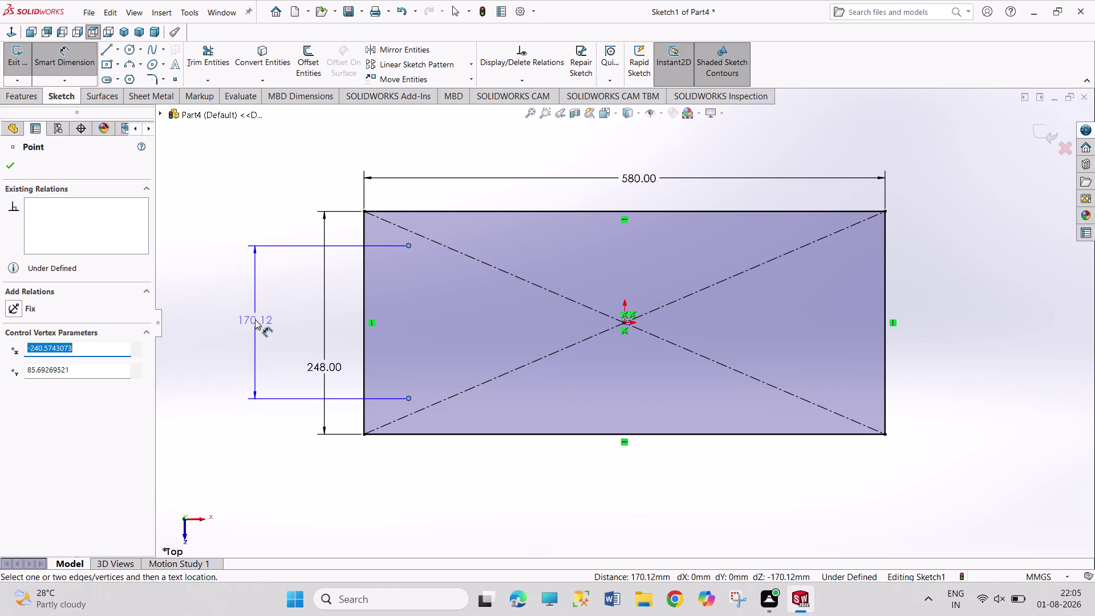
text(184)
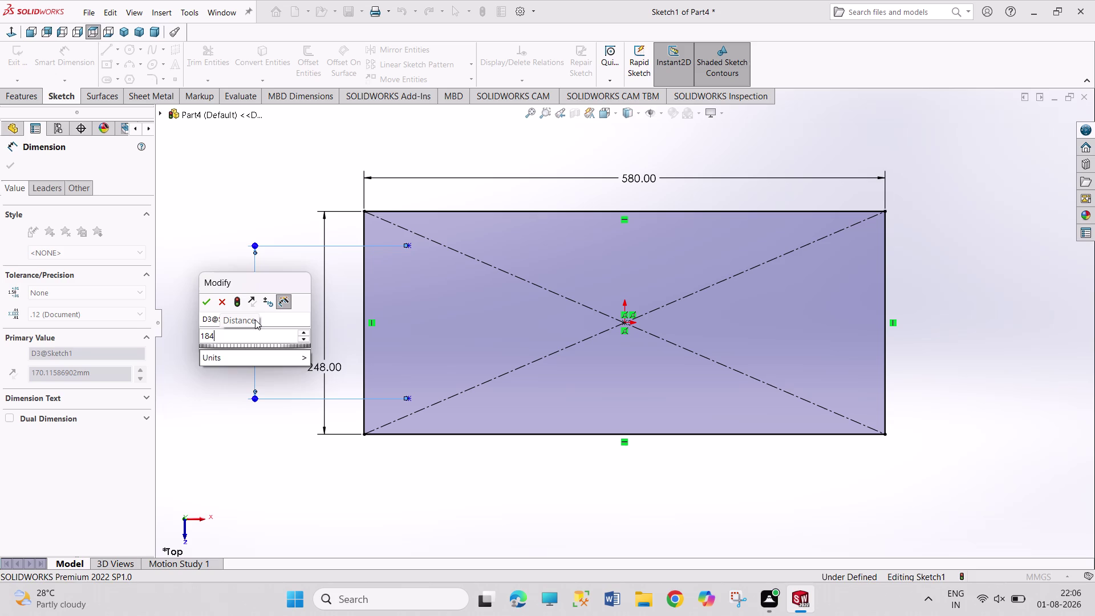
key(Return)
right_click(208, 350)
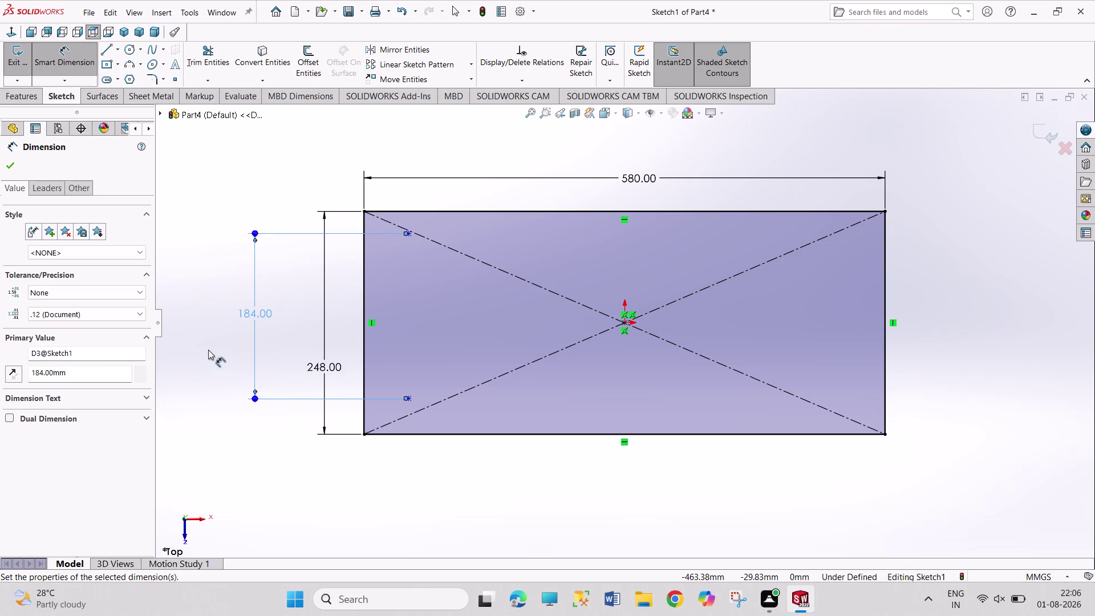
click(223, 390)
Dimension the upper point 184/2 (92) from the origin.
right_drag(221, 333, 224, 237)
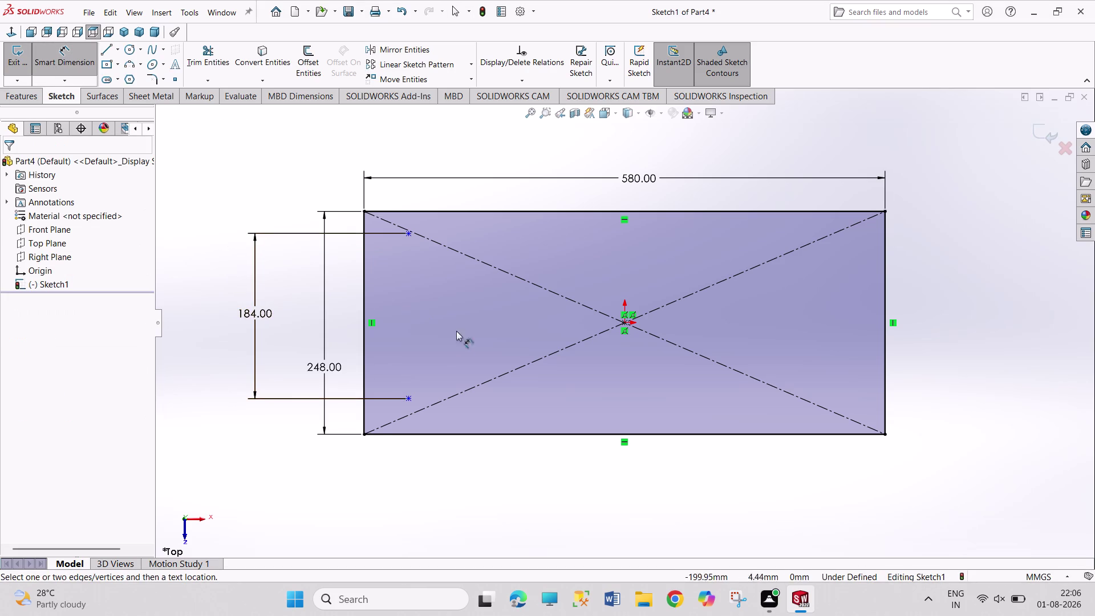
click(410, 233)
click(625, 323)
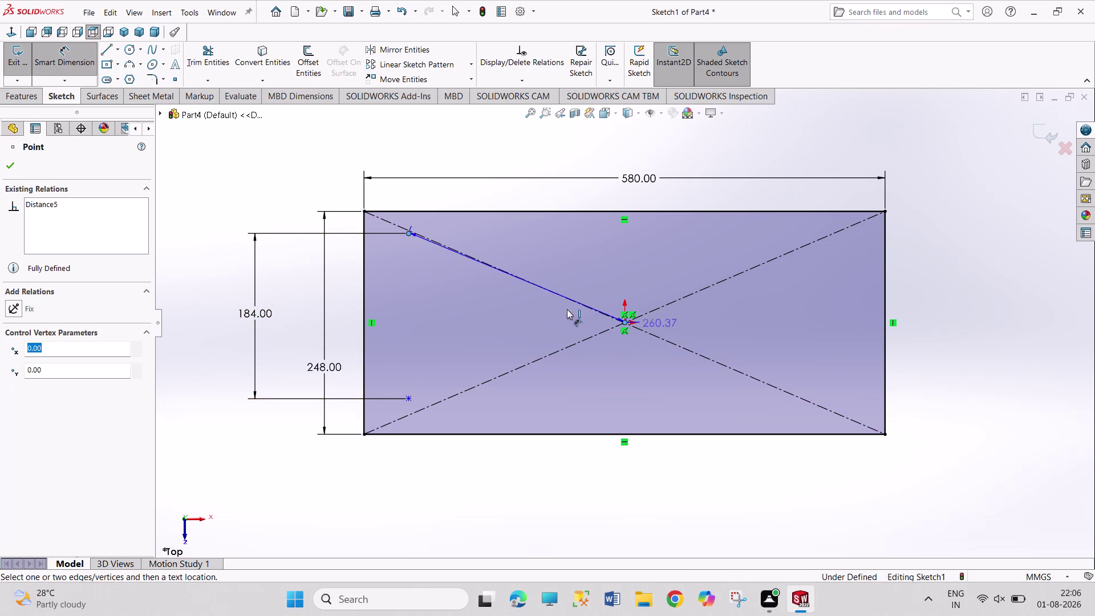
click(293, 293)
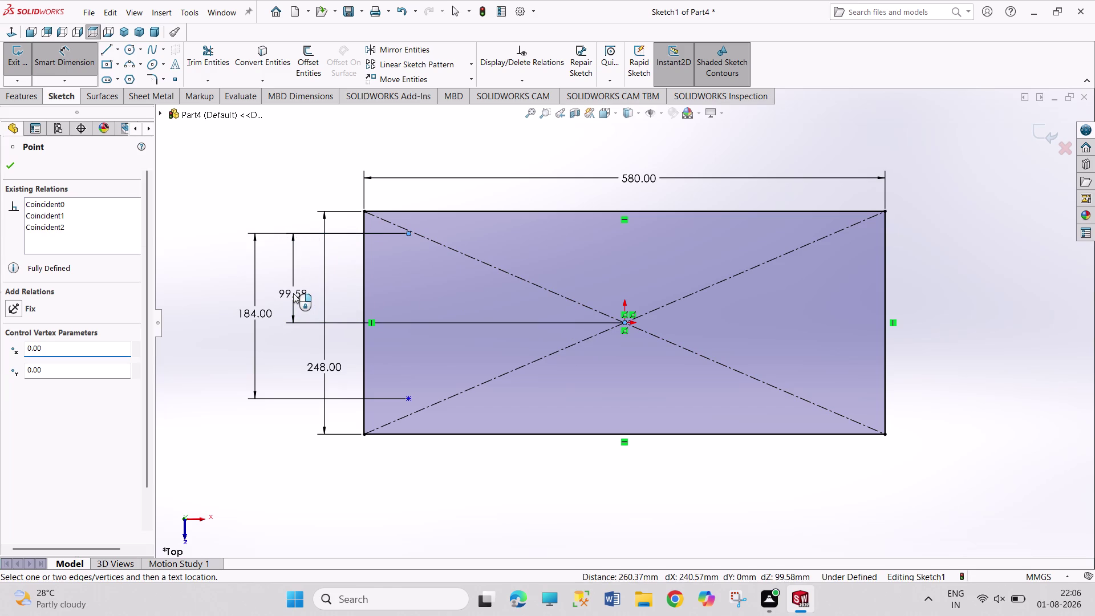
text(184)
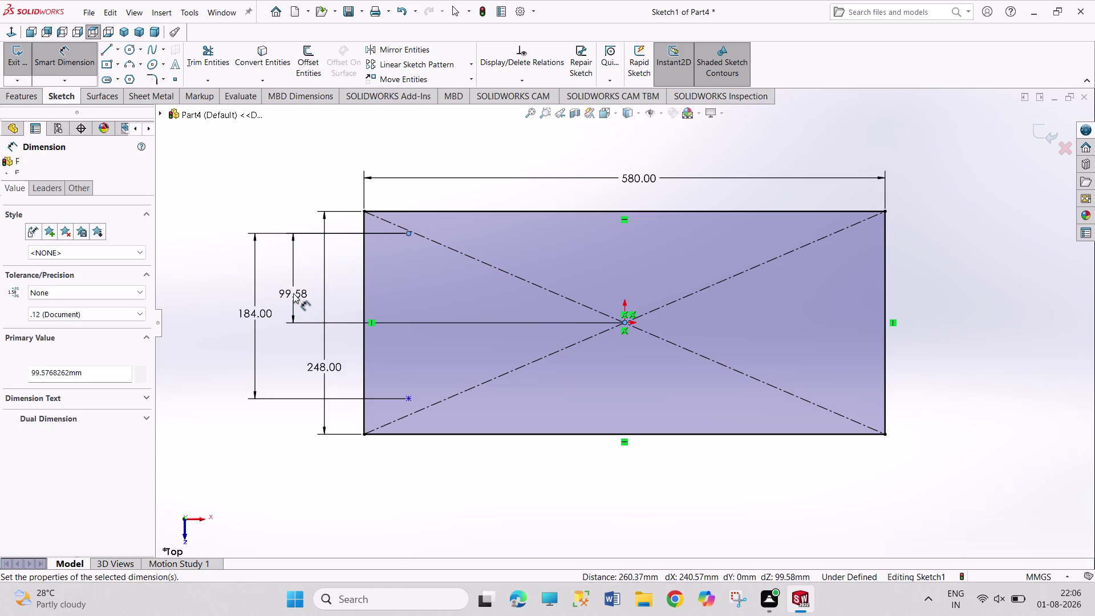
key(slash)
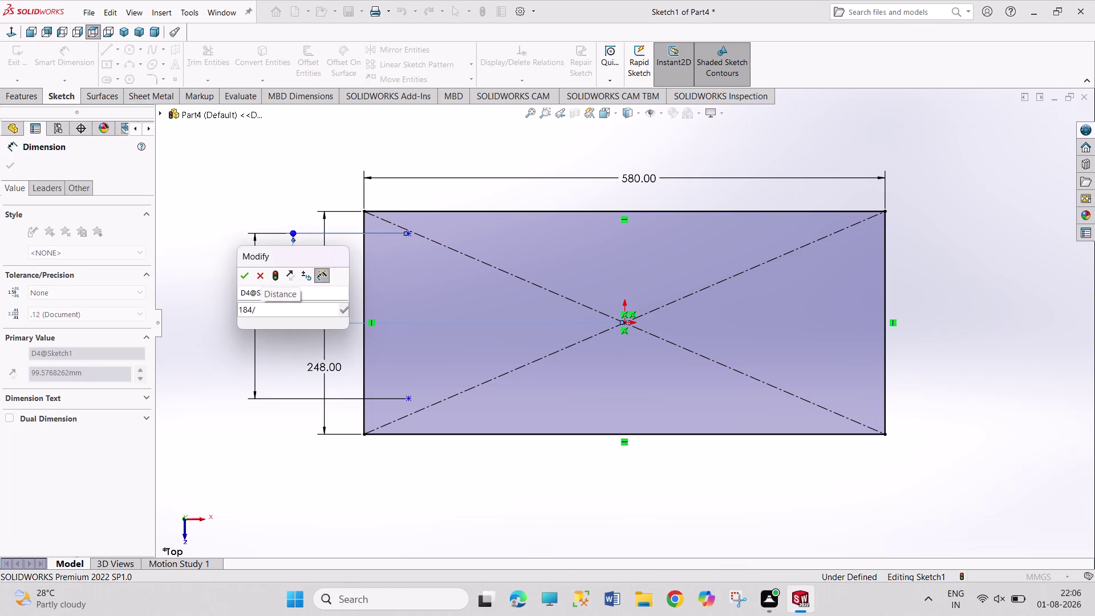
key(2)
key(Return)
right_click(300, 455)
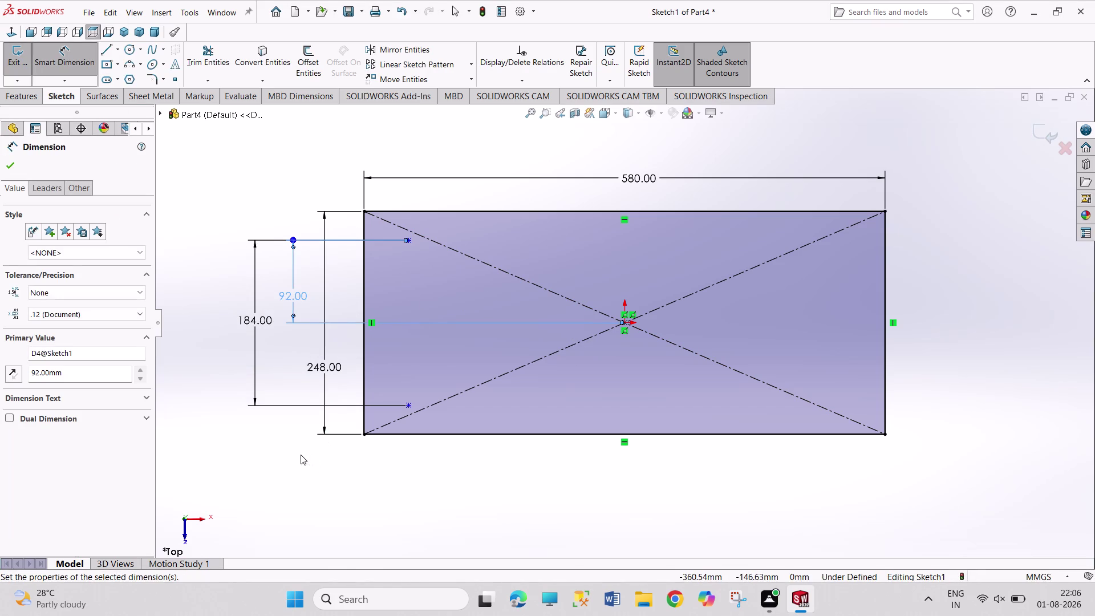
click(325, 497)
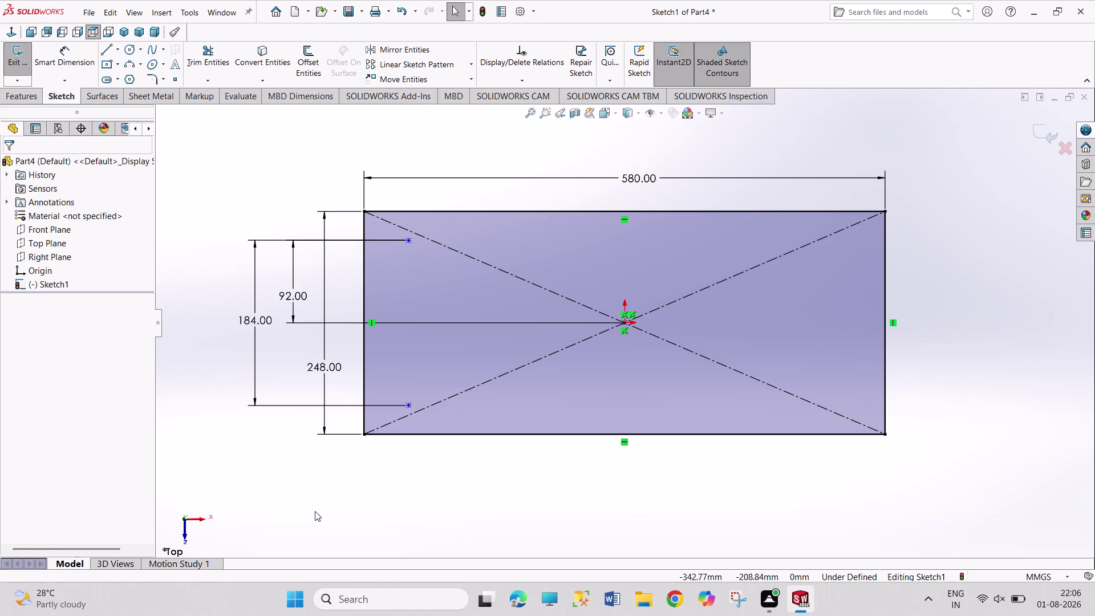
Dimension the lower point 25 from the plate's left edge.
right_drag(307, 522, 286, 373)
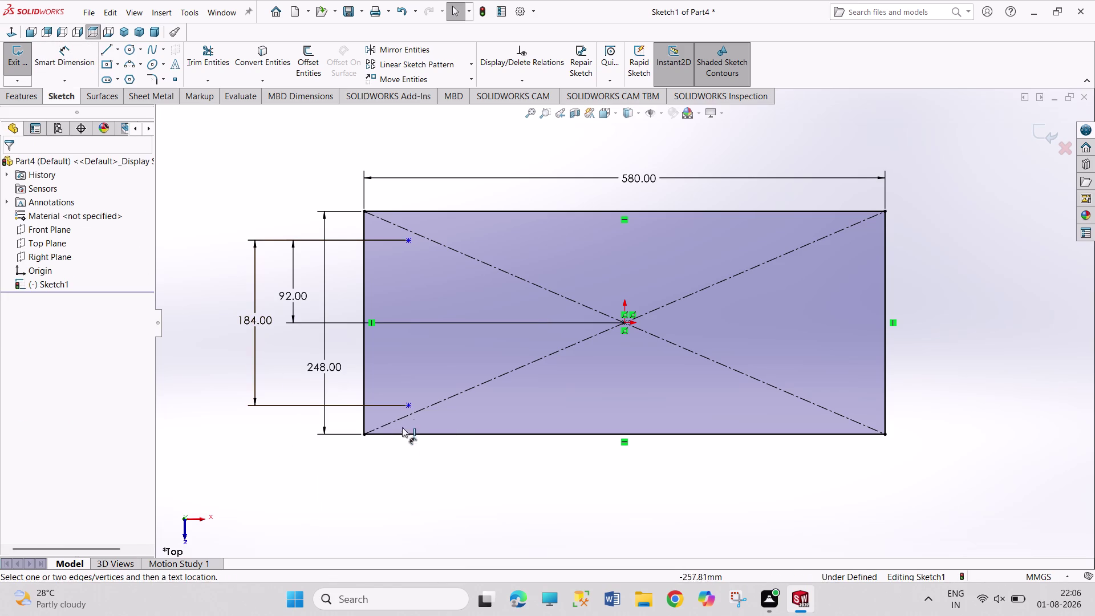
click(410, 404)
click(364, 418)
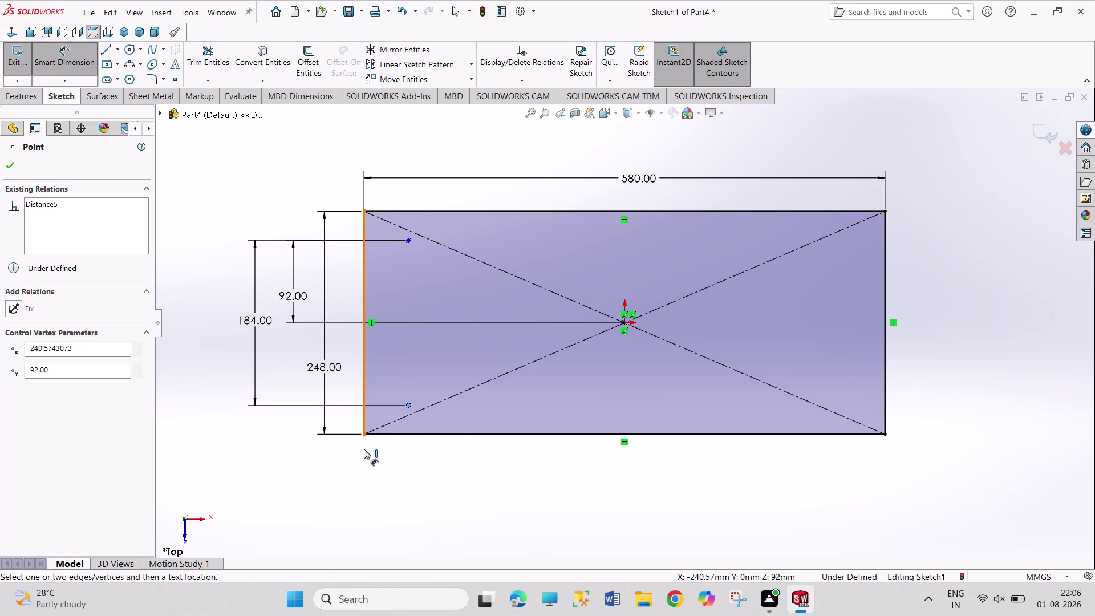
click(390, 475)
text(25)
key(Return)
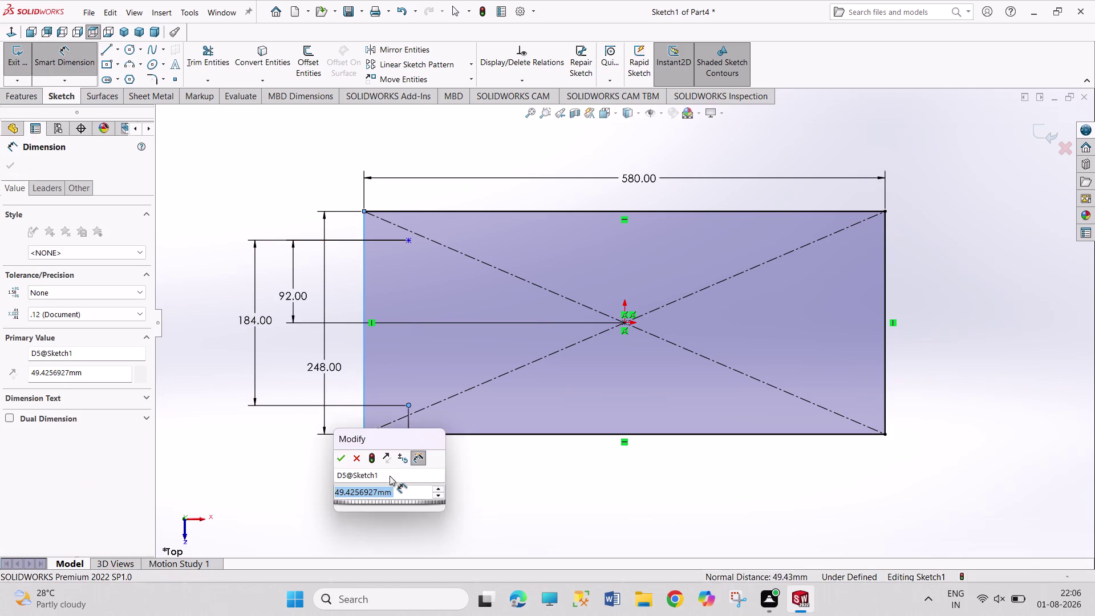
right_click(536, 505)
click(559, 531)
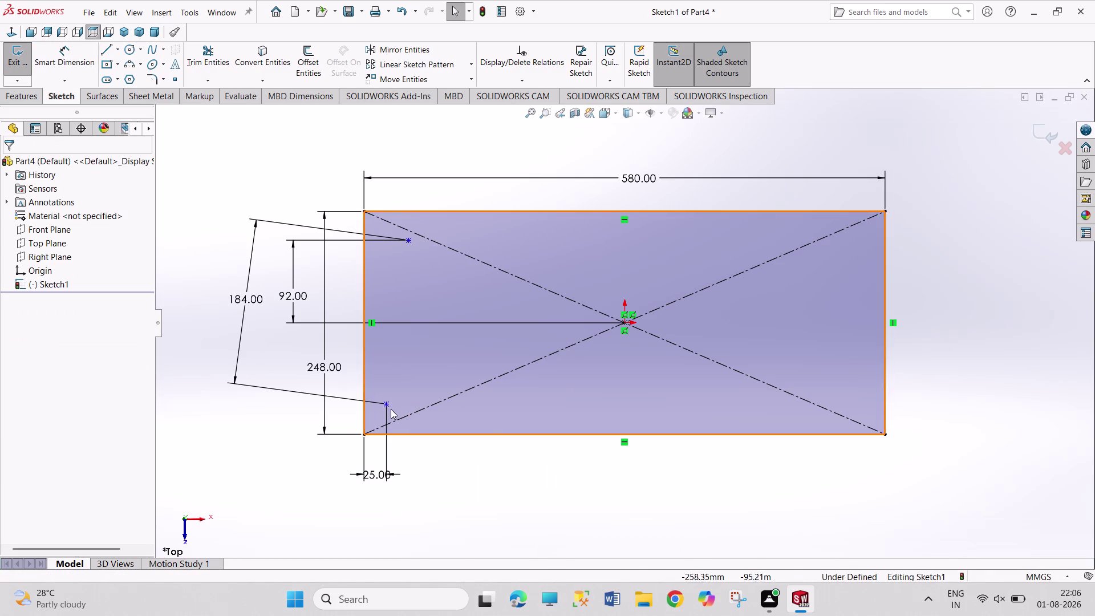
Add a Vertical relation between the two sketch points.
click(388, 403)
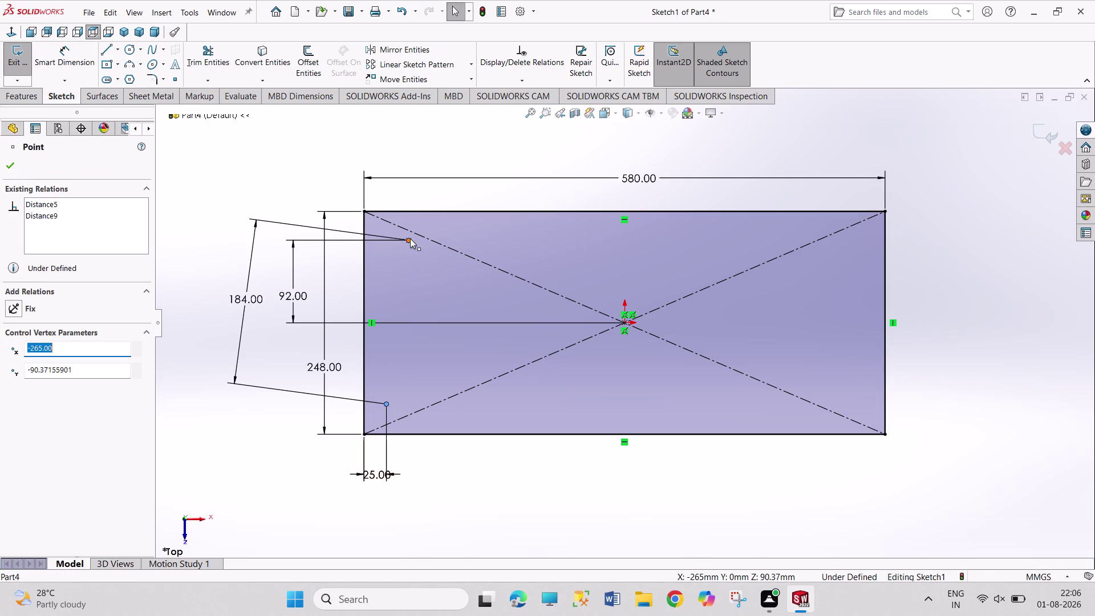
click(410, 239)
click(38, 377)
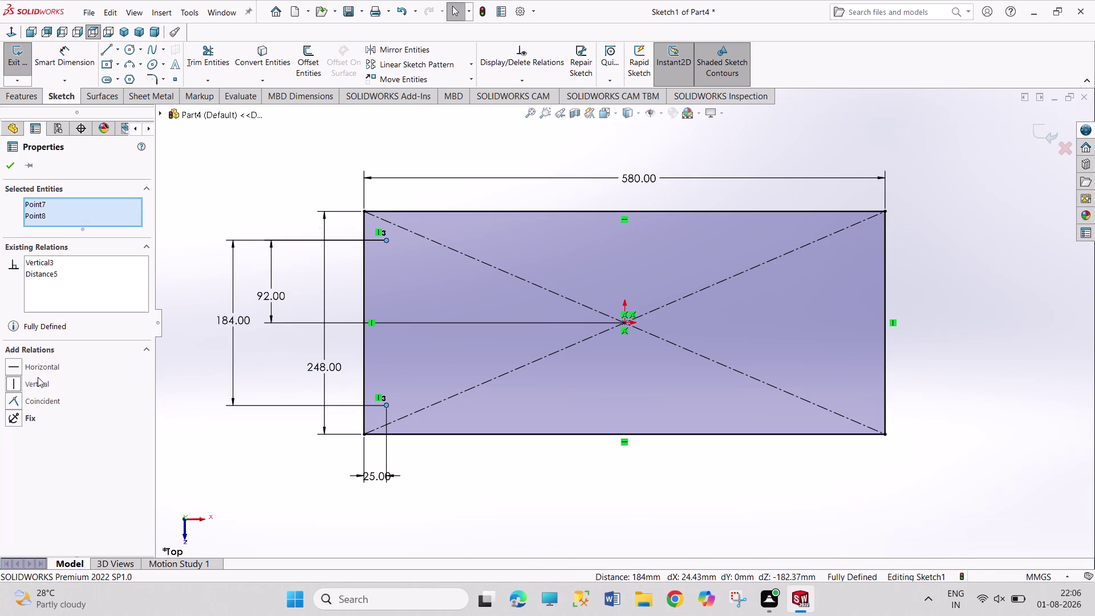
click(248, 478)
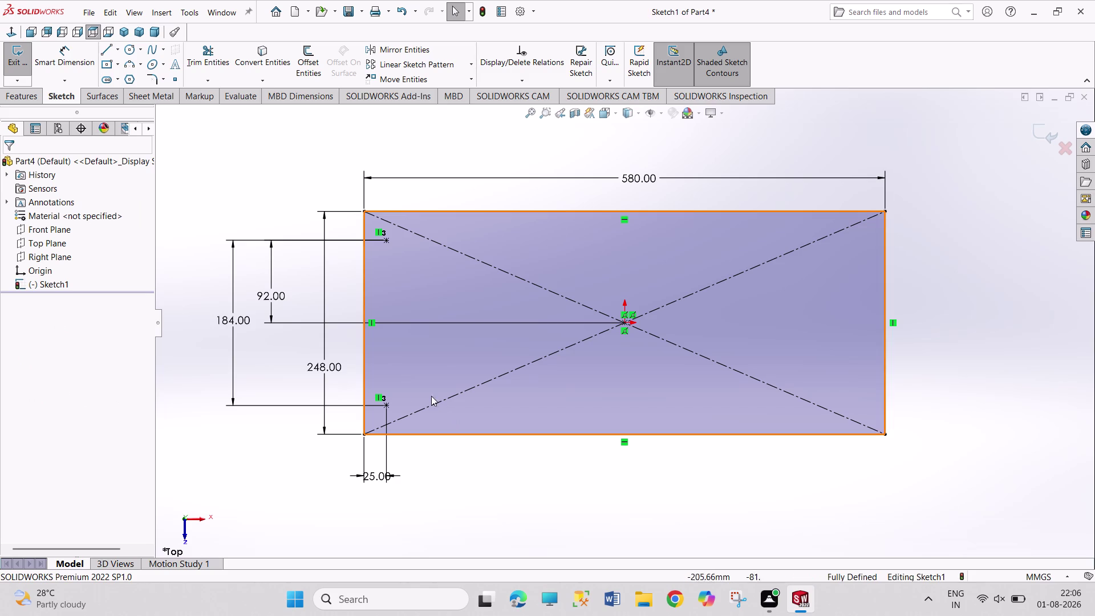
click(389, 404)
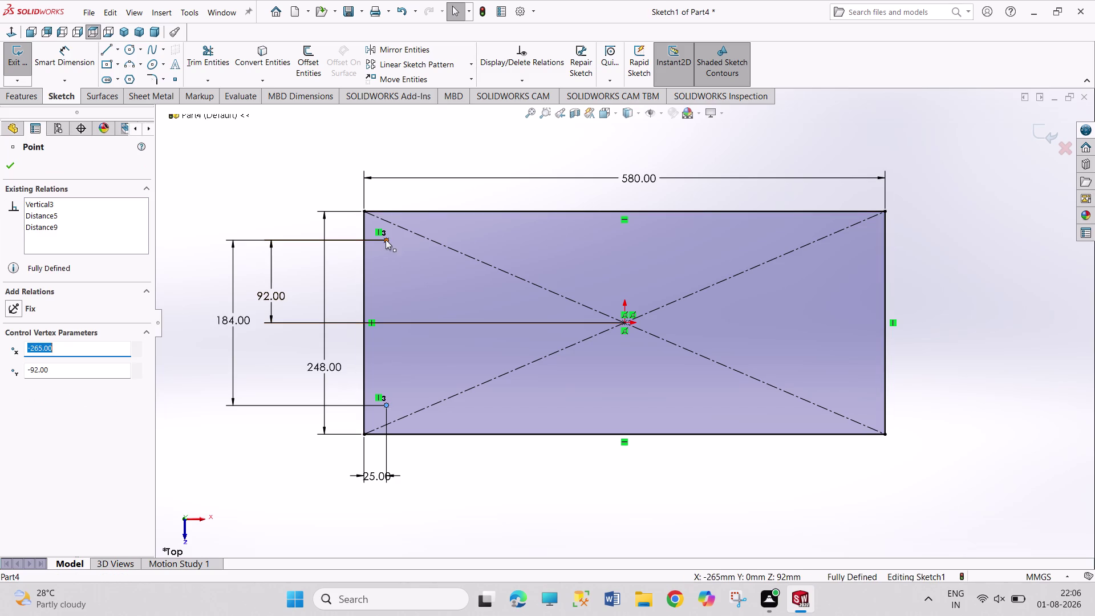
click(385, 240)
click(413, 65)
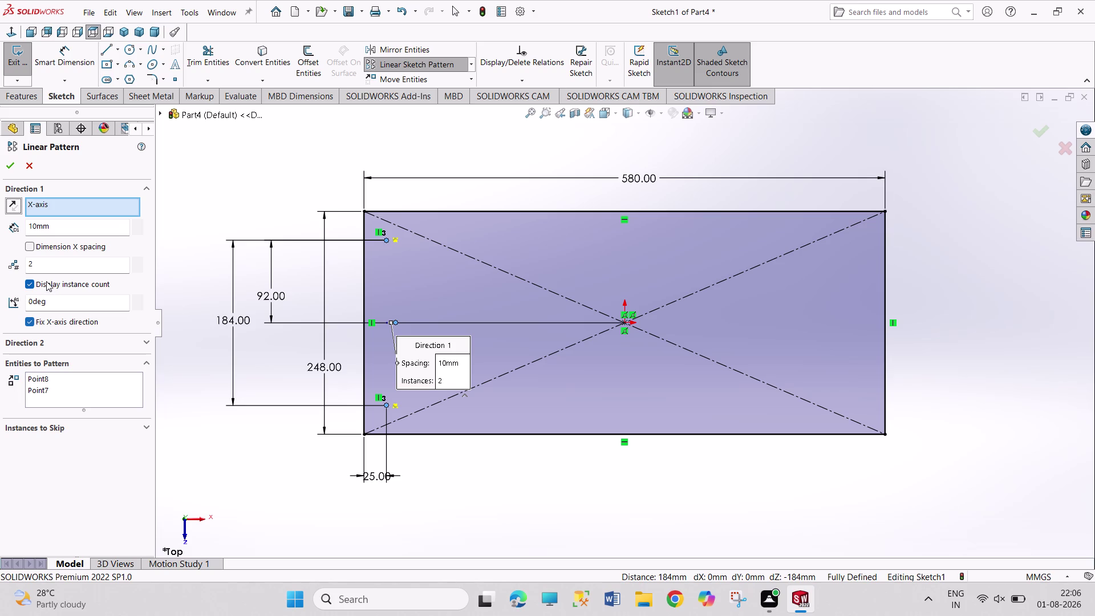
Pattern the point pair into 5 instances spaced 132.5 along the X-axis.
drag(41, 266, 7, 265)
key(5)
key(Return)
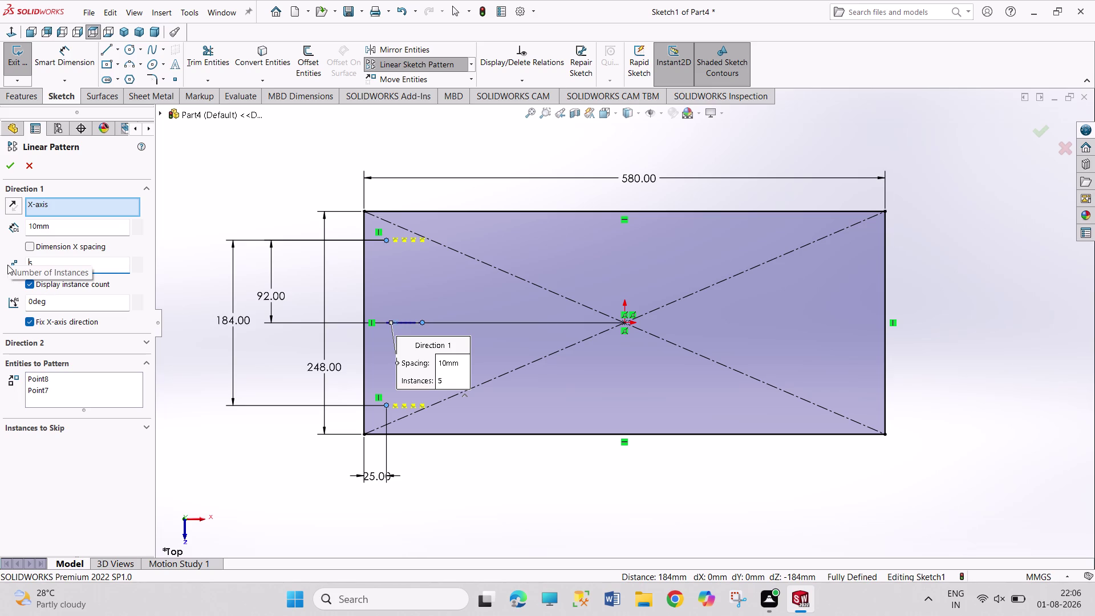
drag(37, 227, 11, 221)
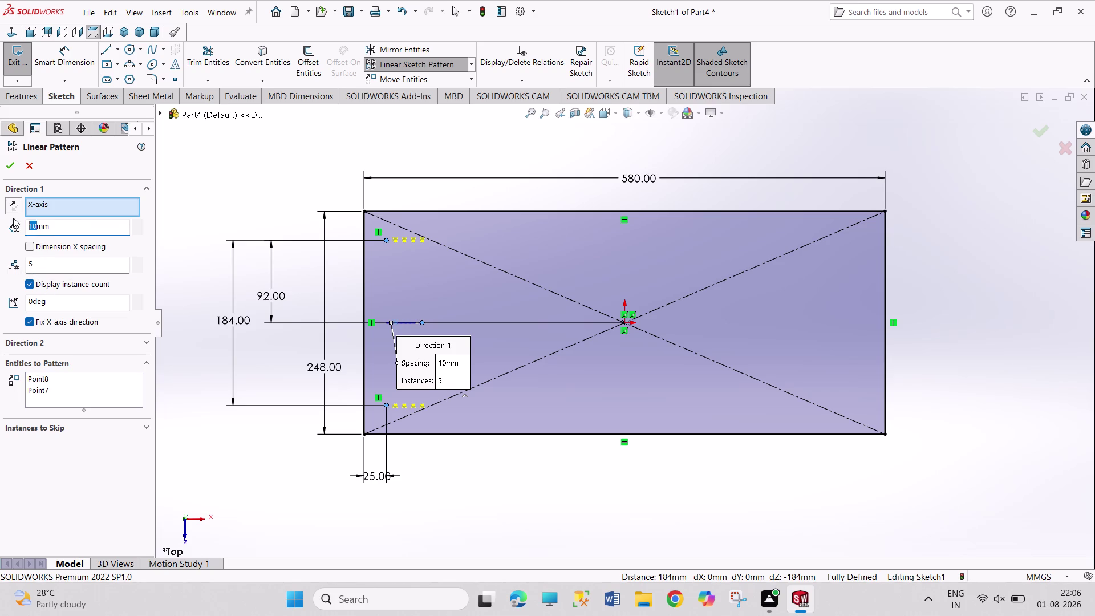
text(132.5)
key(Return)
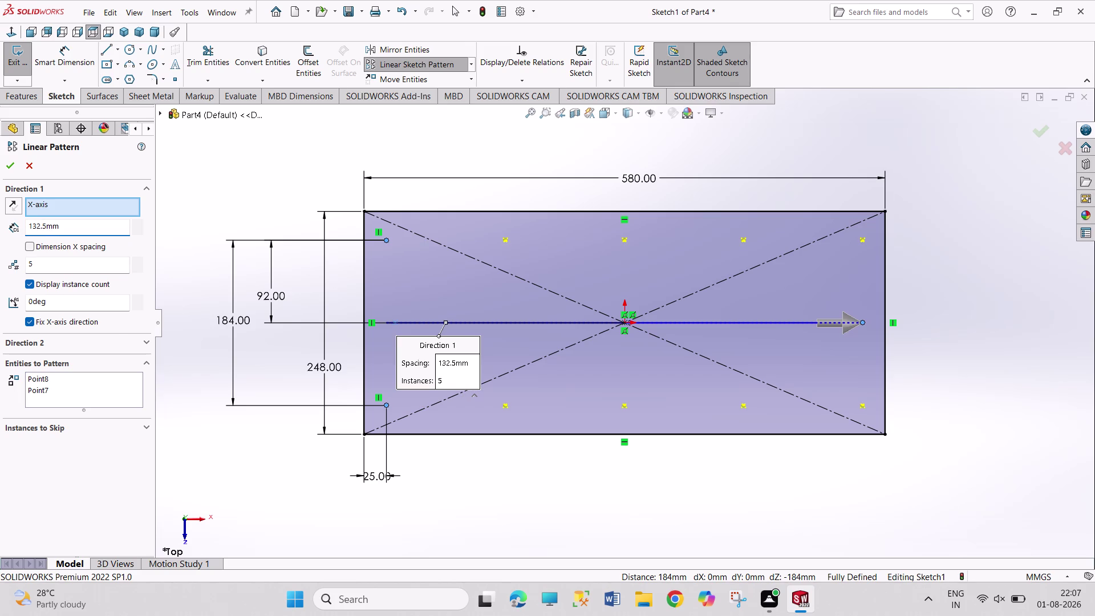
click(11, 167)
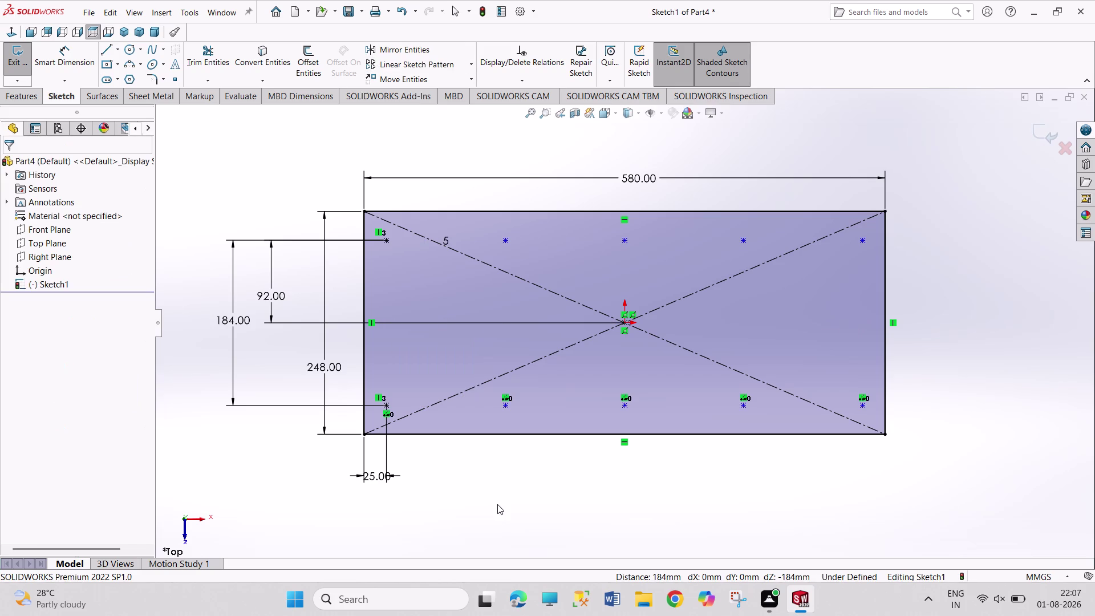
Dimension the 132.50 spacing between the first two lower points and exit the sketch.
right_drag(497, 504, 487, 378)
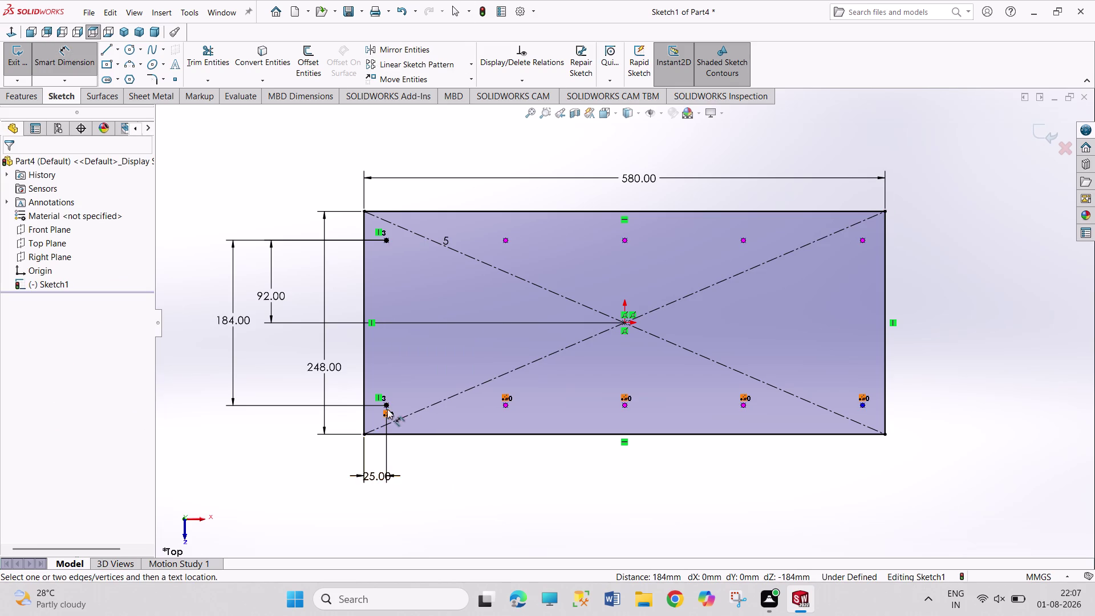
click(387, 406)
click(505, 405)
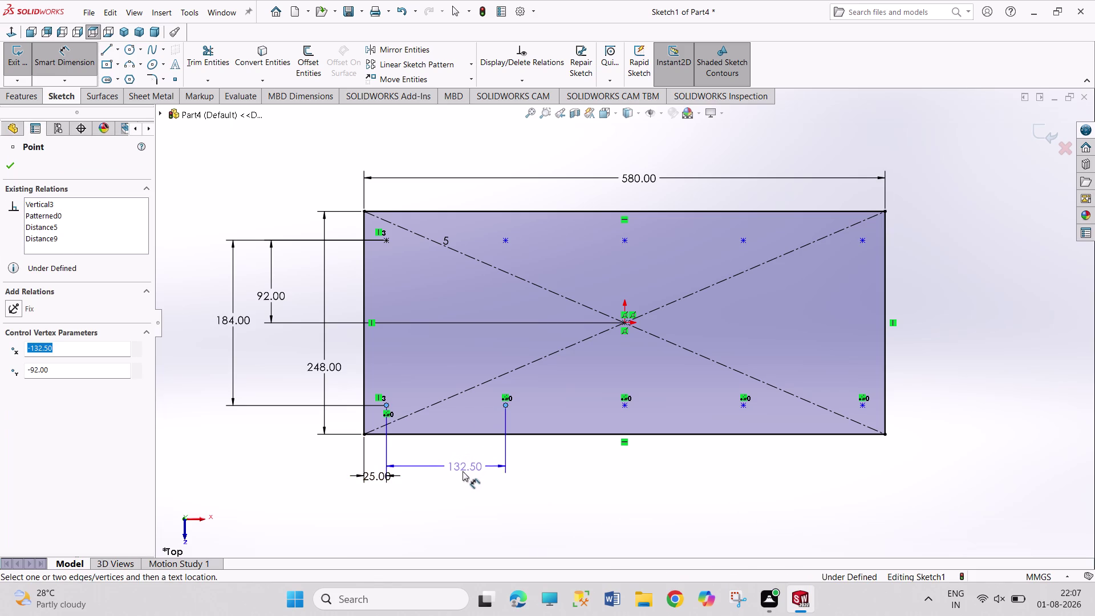
click(459, 474)
right_click(556, 488)
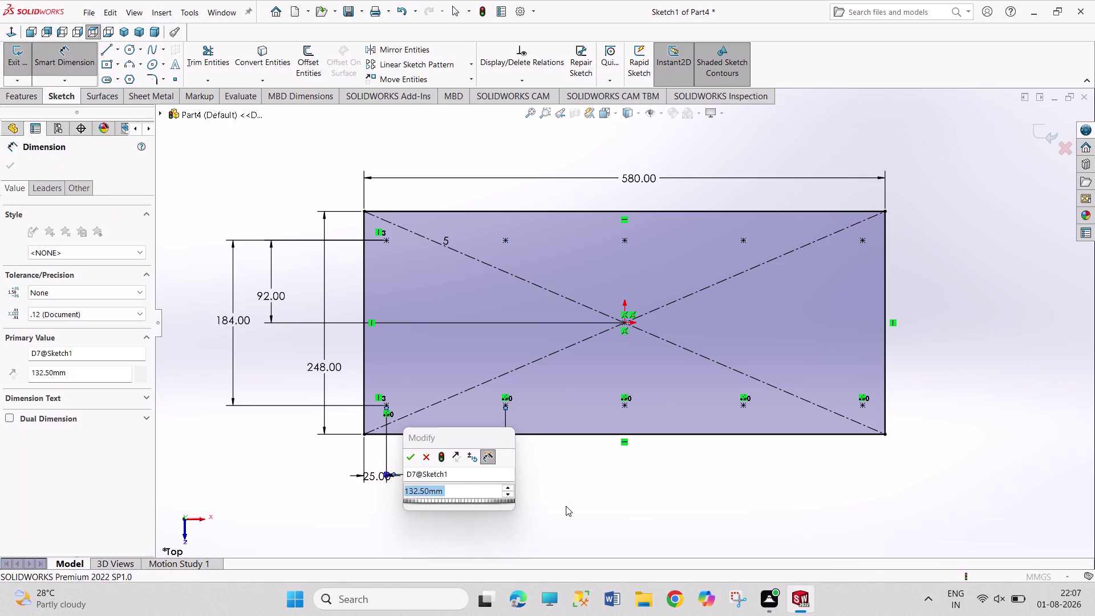
click(413, 456)
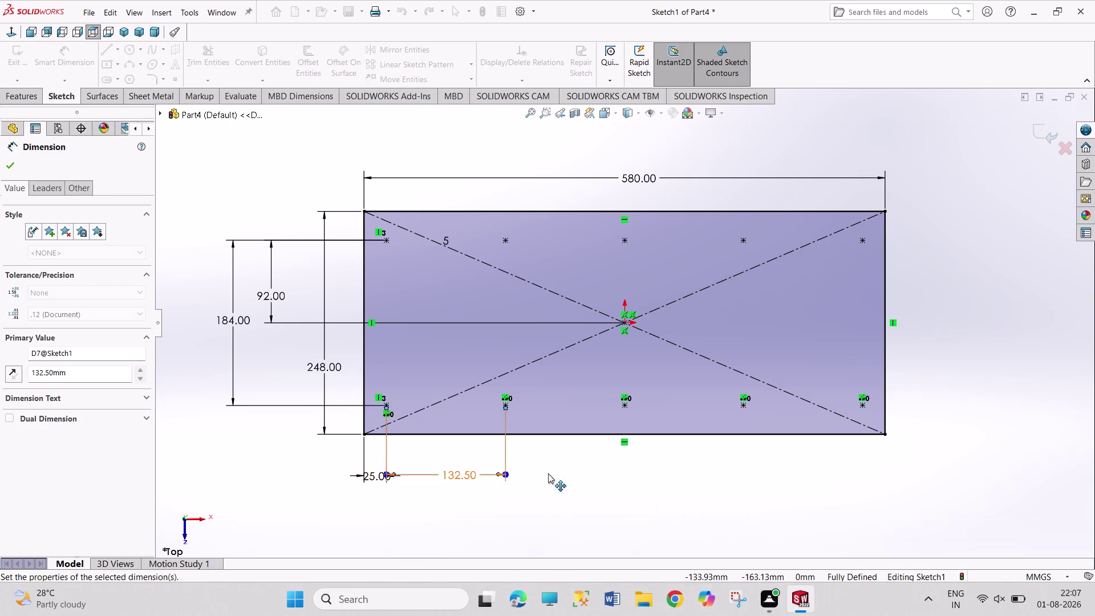
right_click(571, 480)
click(587, 514)
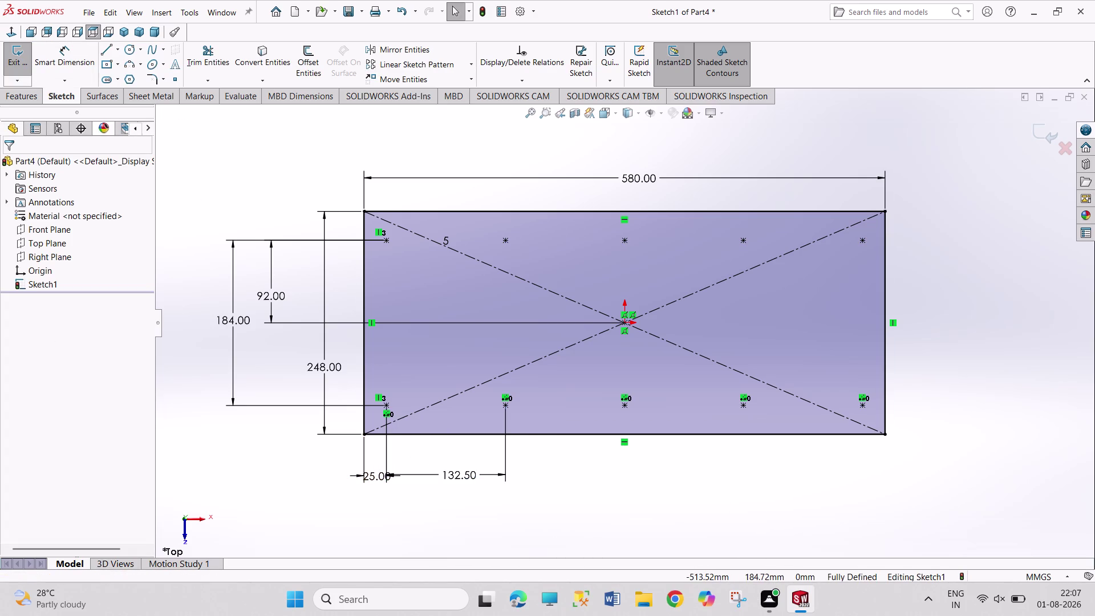
click(13, 64)
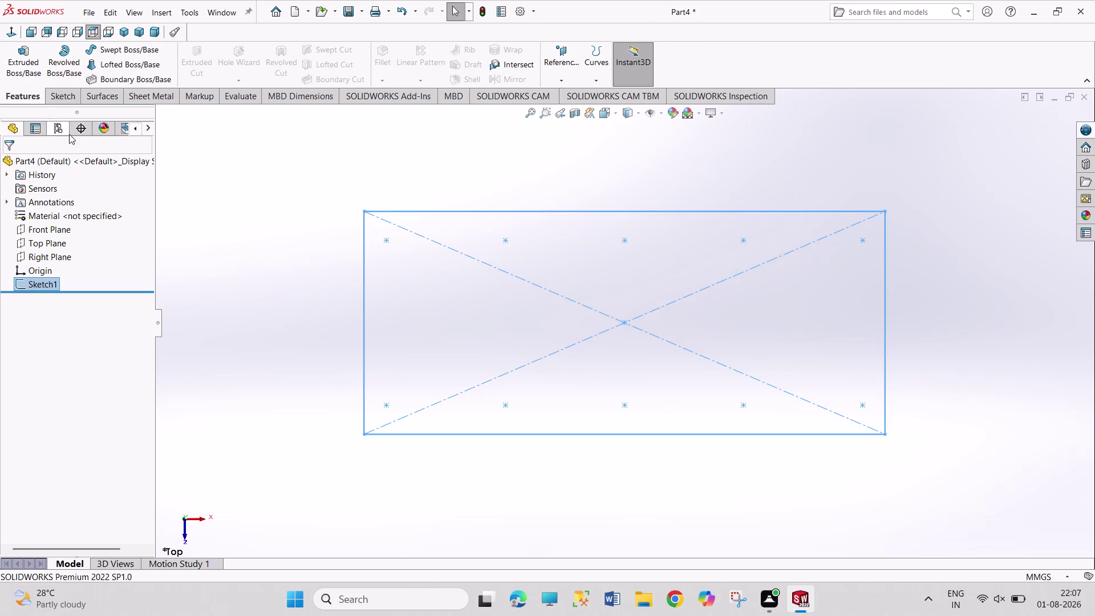
Extrude the rectangle 30 mm blind into Boss-Extrude1 and display its dimensions.
click(27, 69)
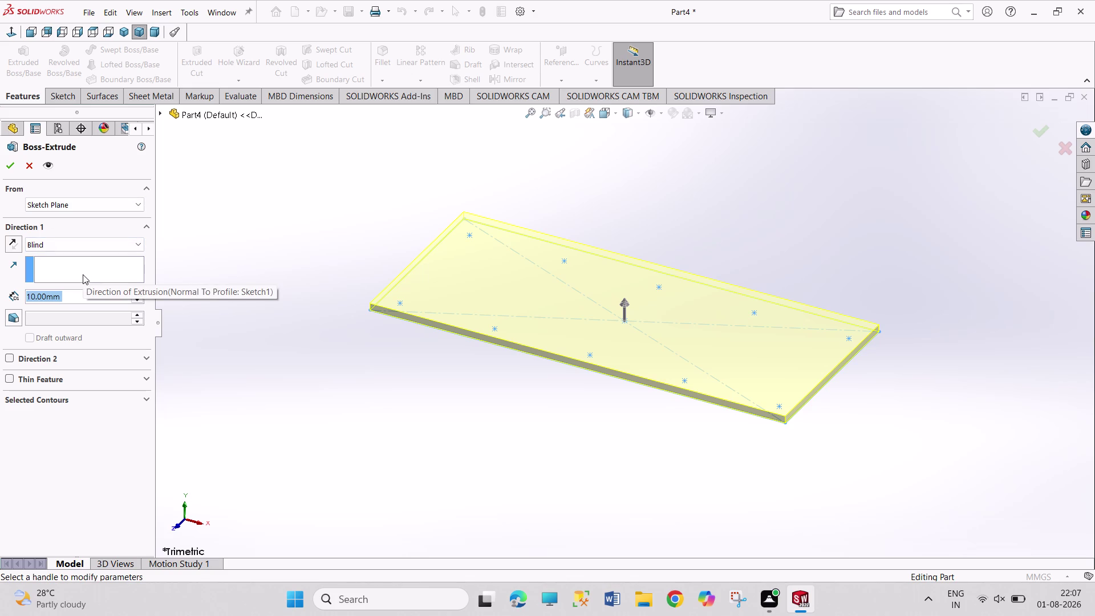
text(30)
key(Return)
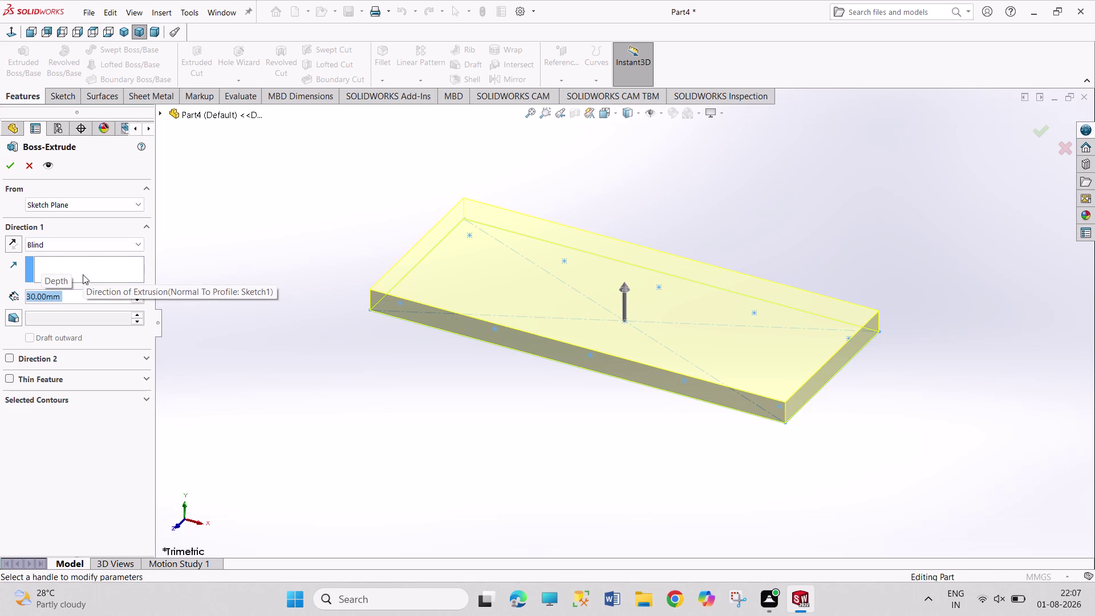
click(14, 166)
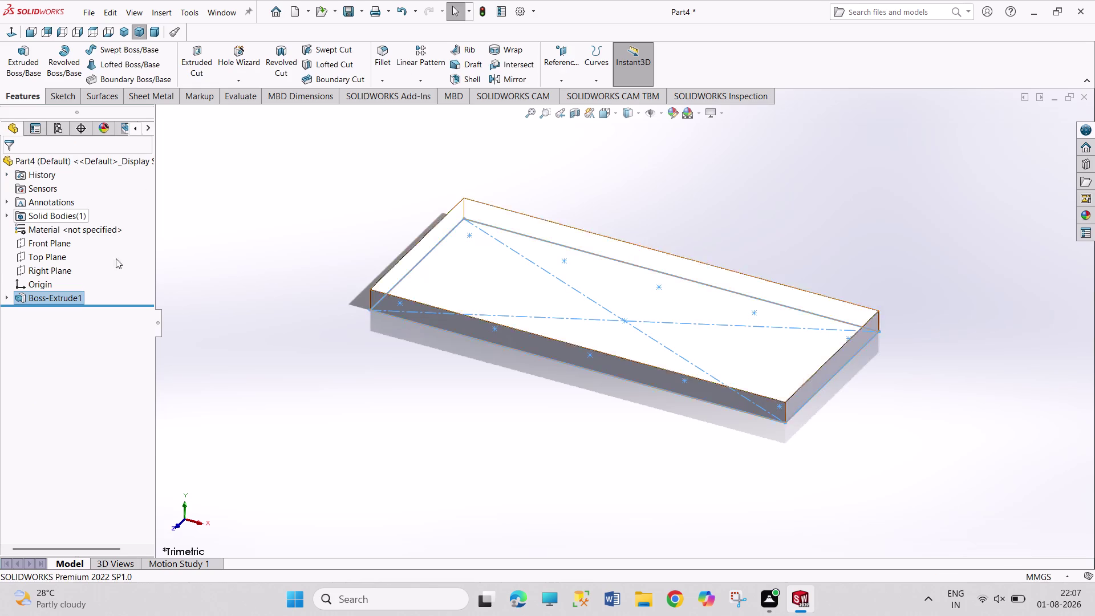
click(506, 274)
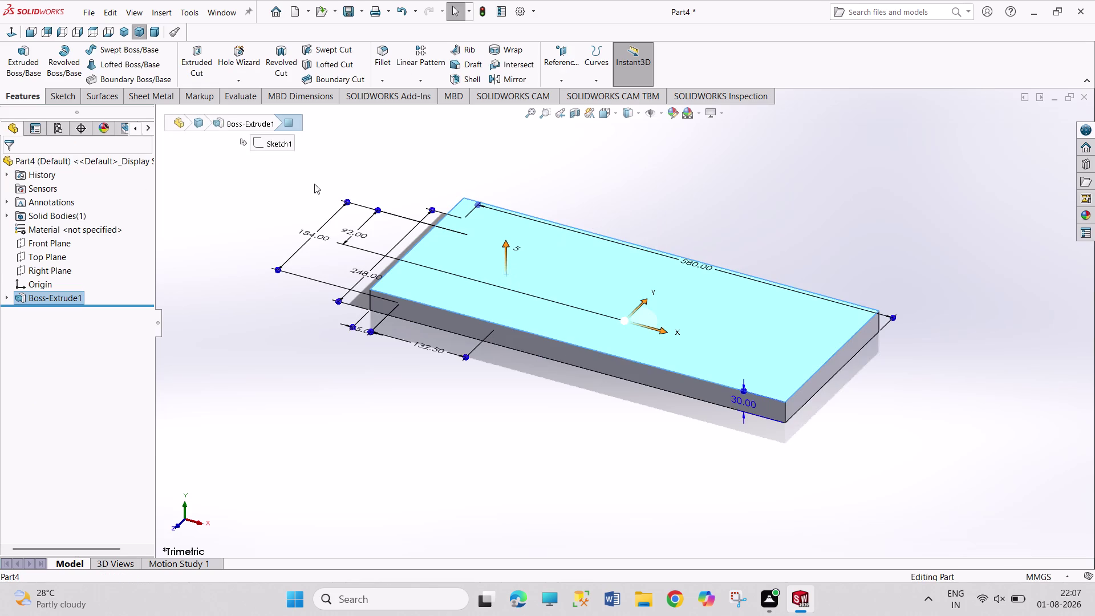
click(315, 178)
middle_drag(588, 177, 581, 224)
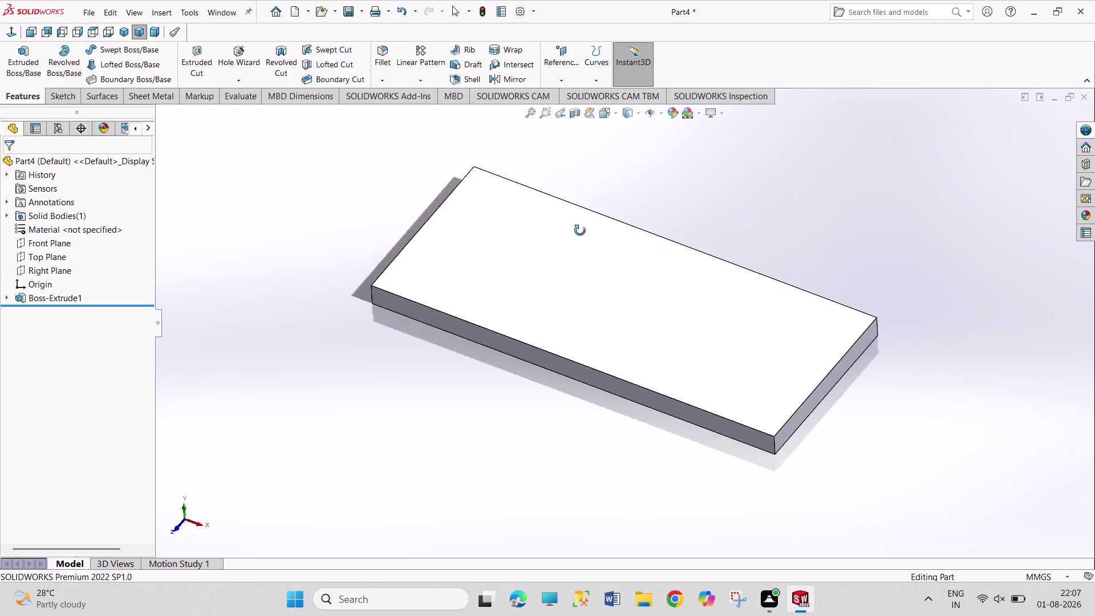
middle_drag(581, 225, 589, 326)
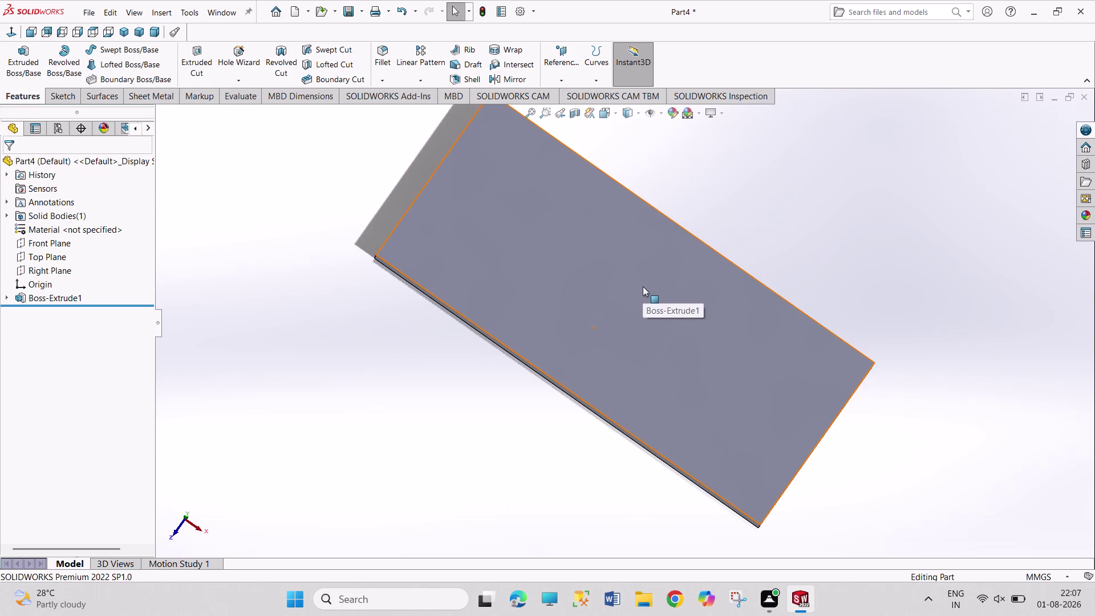
middle_drag(993, 376, 776, 225)
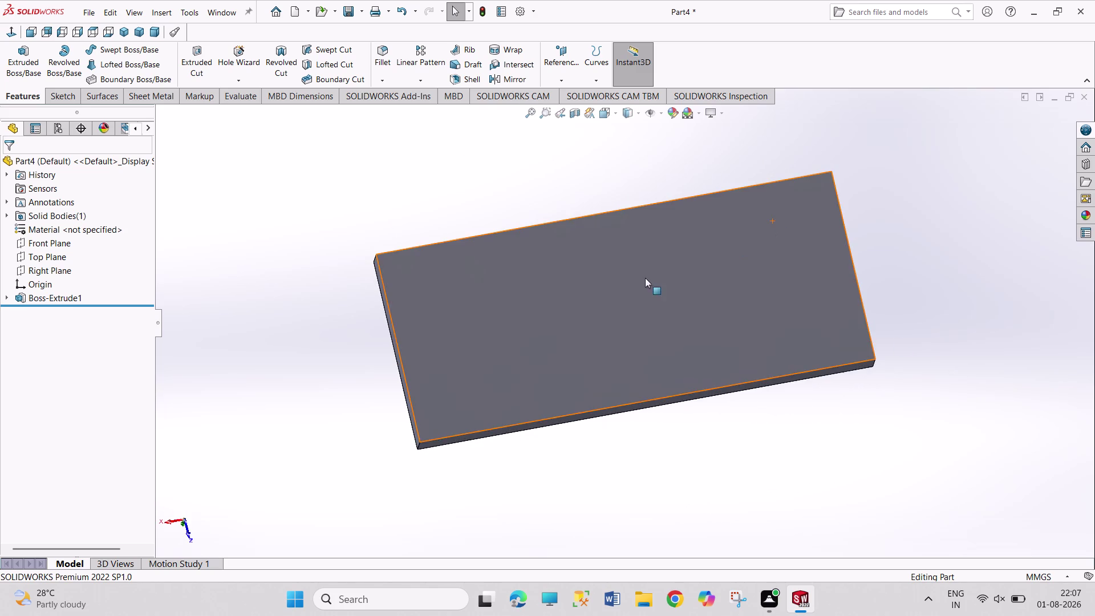
middle_drag(246, 362, 443, 321)
click(519, 326)
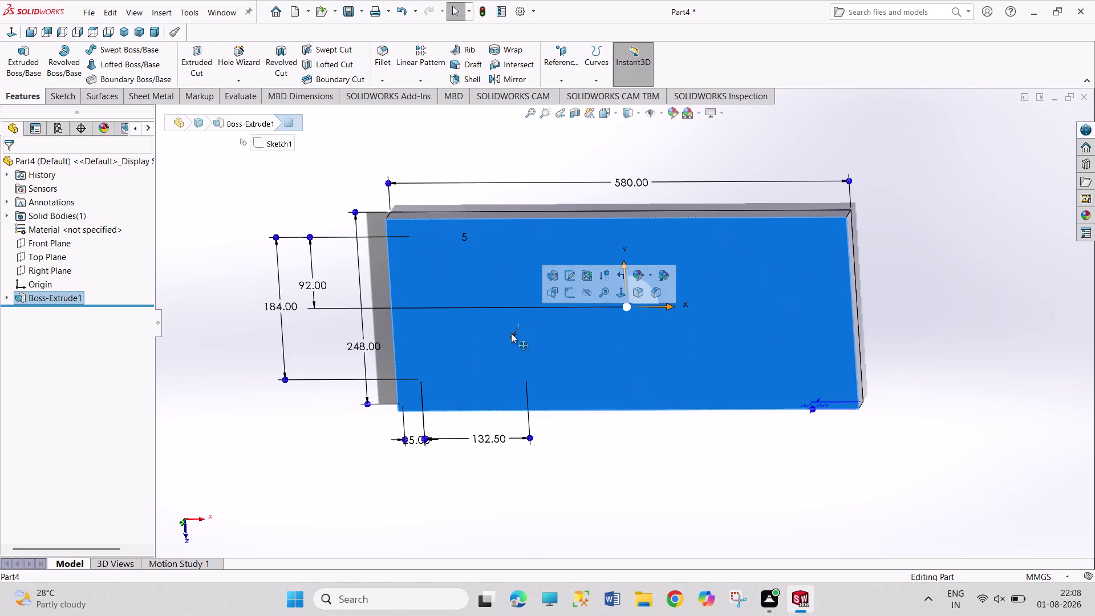
middle_drag(289, 398, 328, 266)
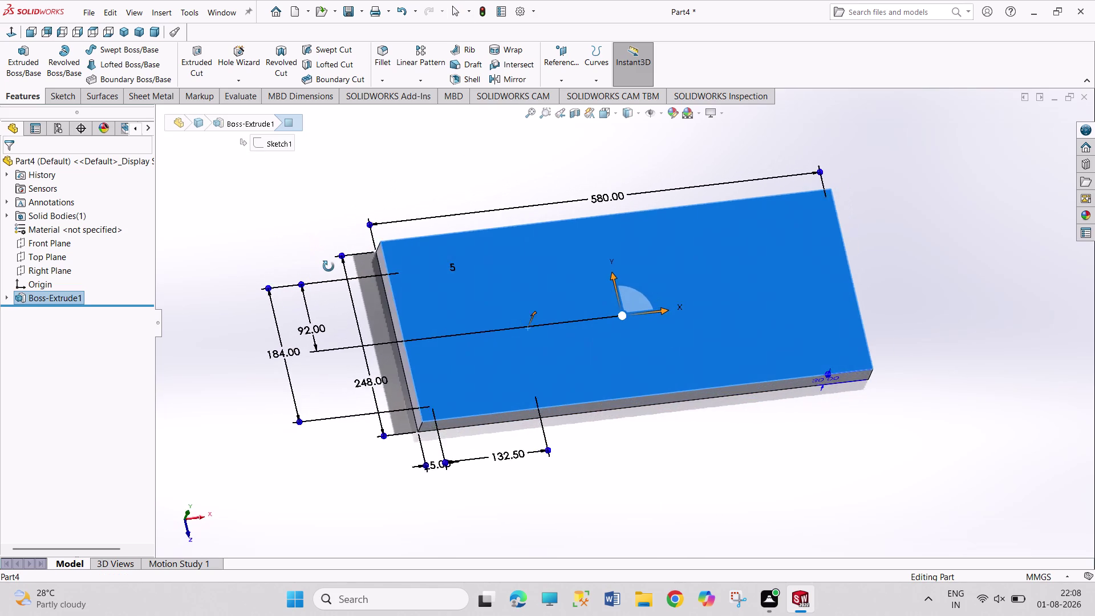
middle_drag(329, 267, 327, 256)
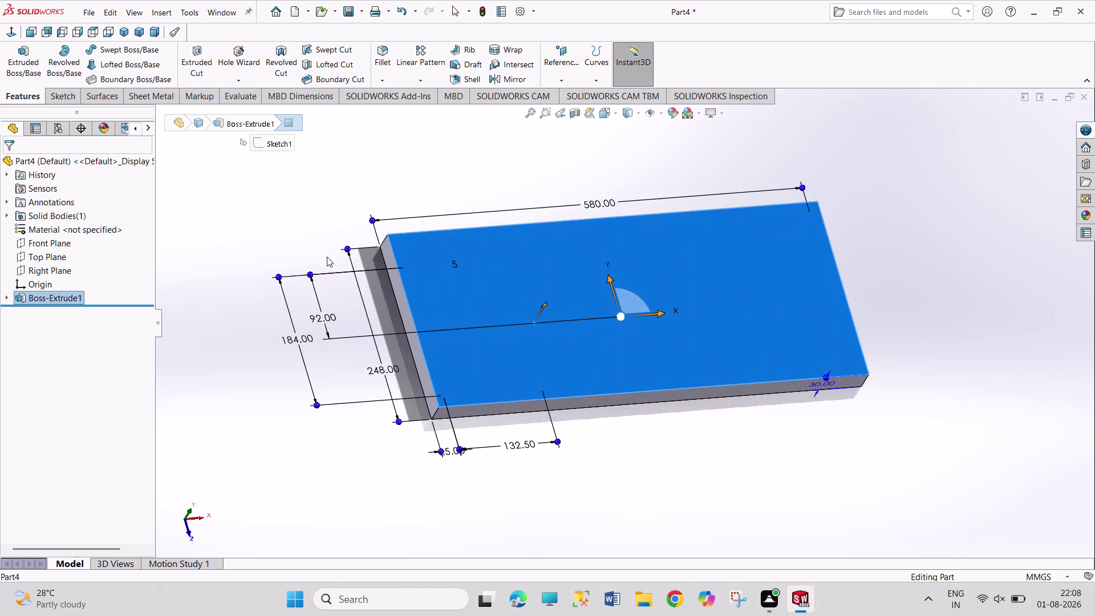
click(193, 214)
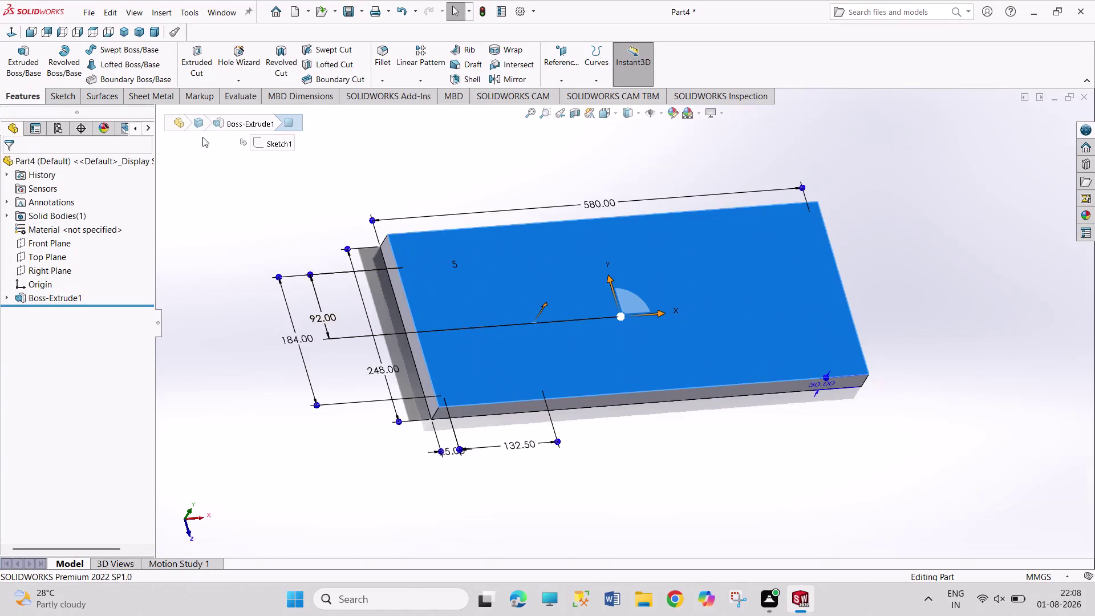
click(237, 83)
click(243, 93)
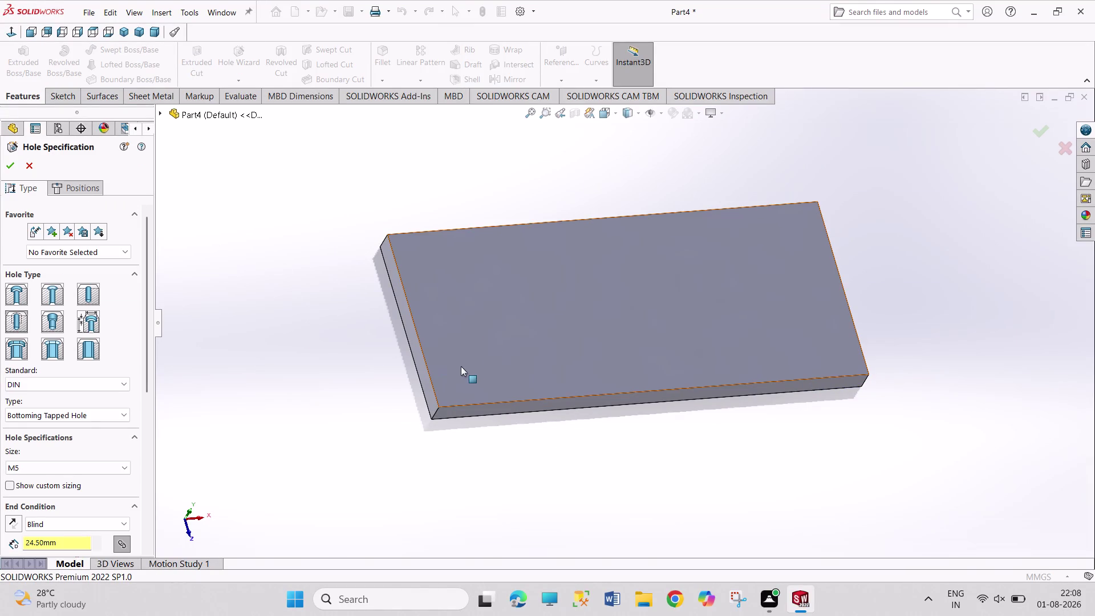
click(60, 190)
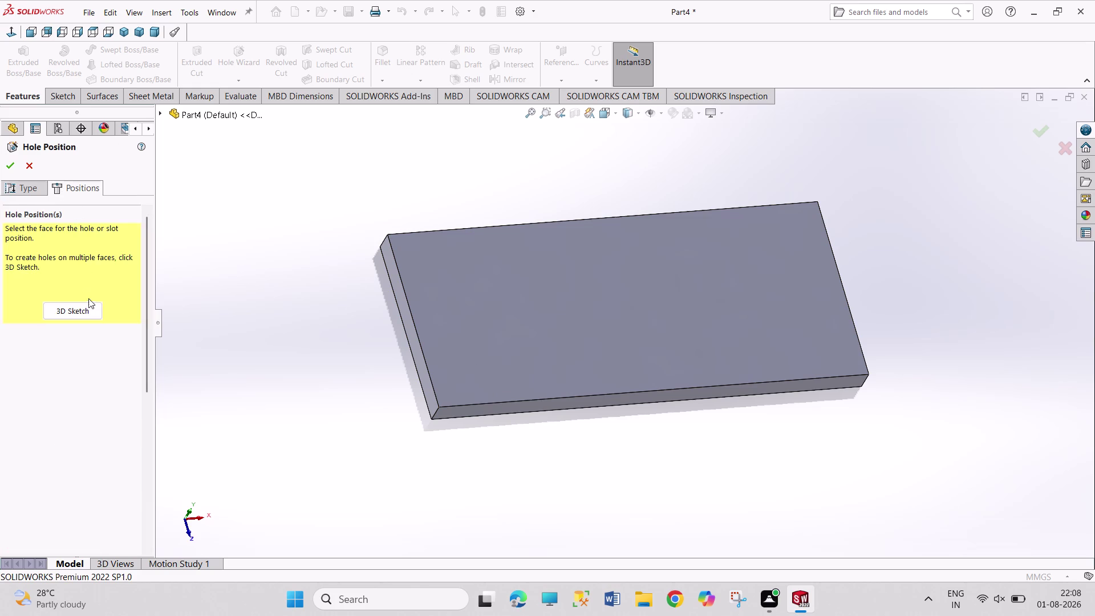
click(89, 307)
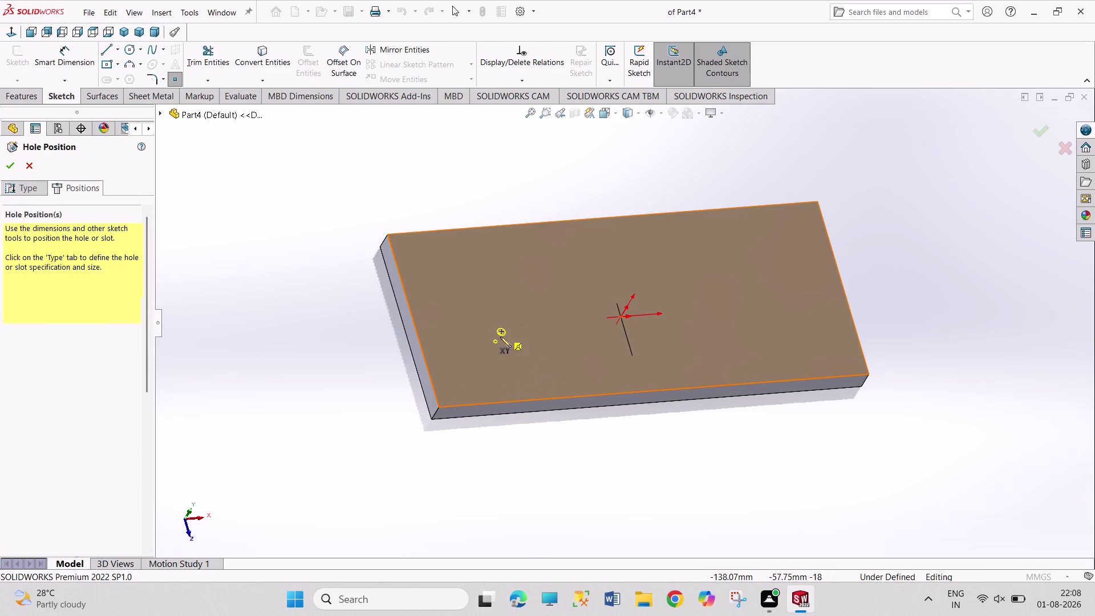
click(27, 166)
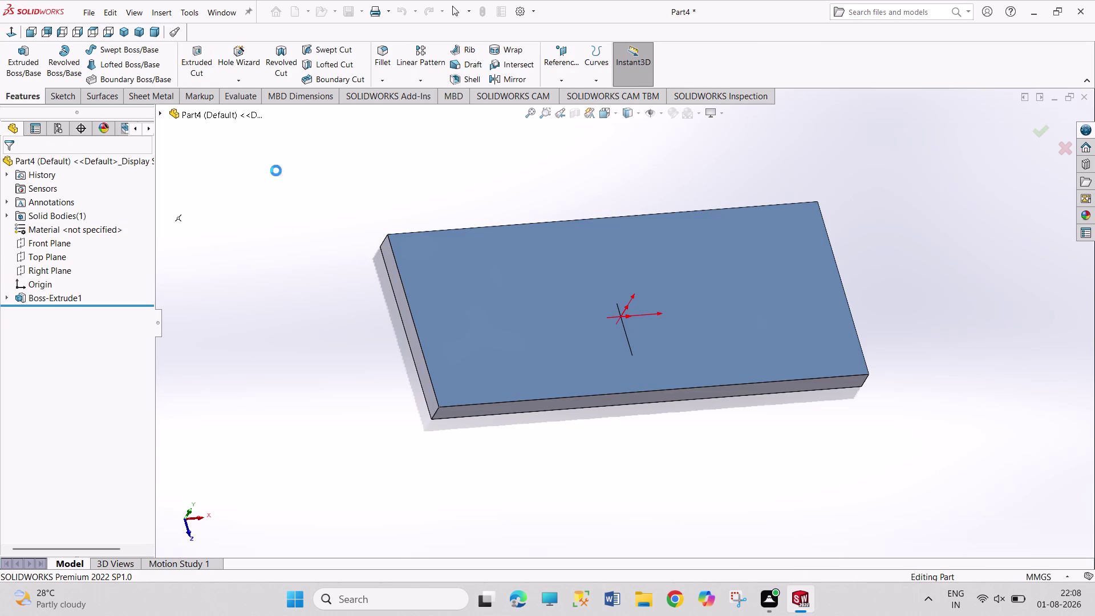
click(304, 170)
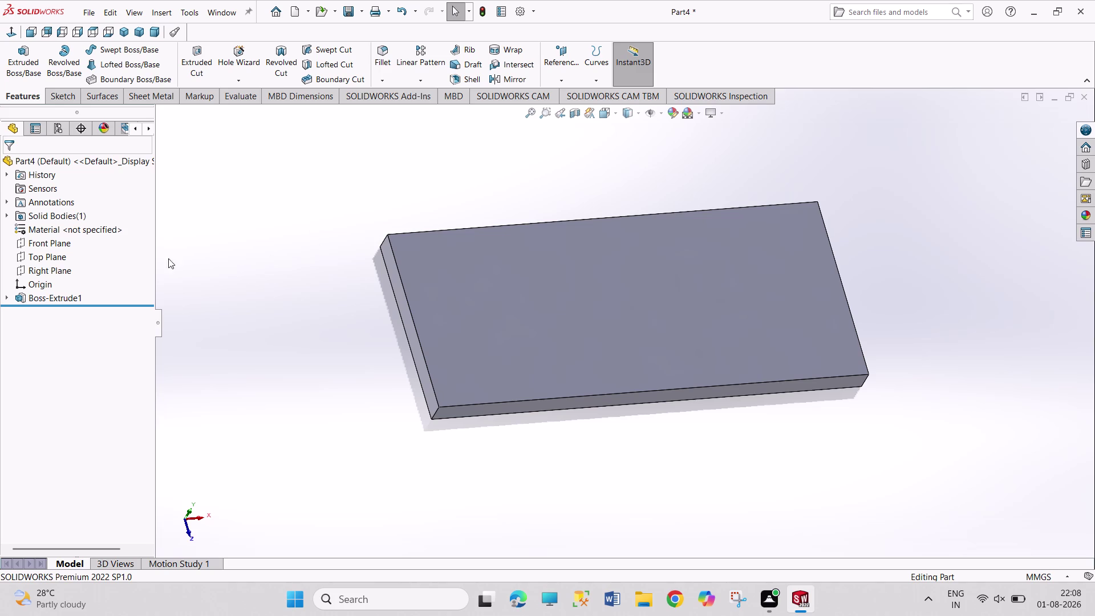
click(4, 297)
click(43, 312)
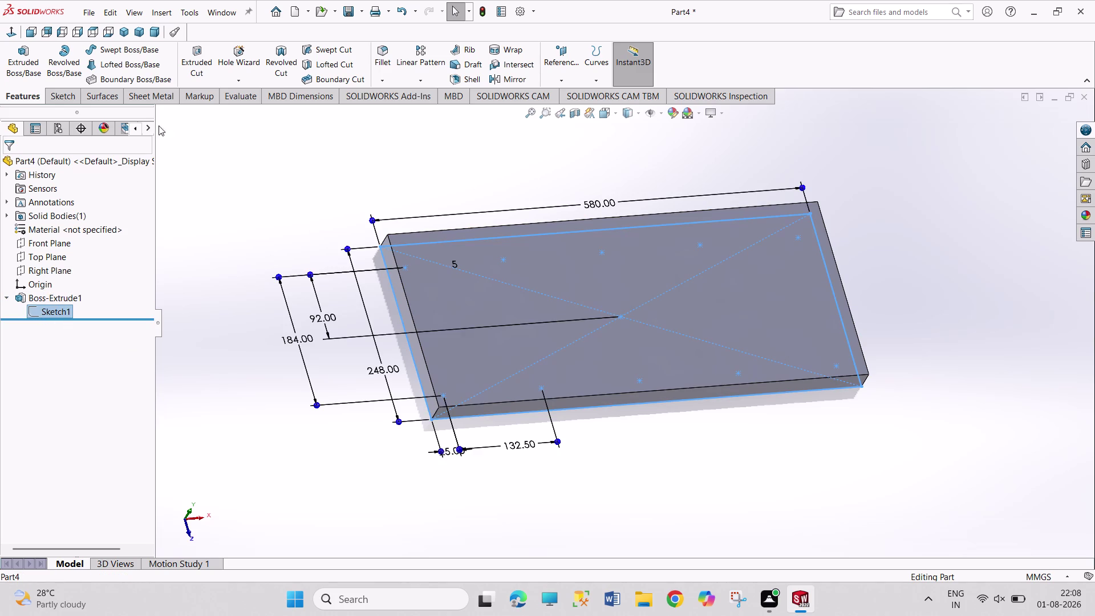
Launch the Hole Wizard from the Features tab.
click(240, 63)
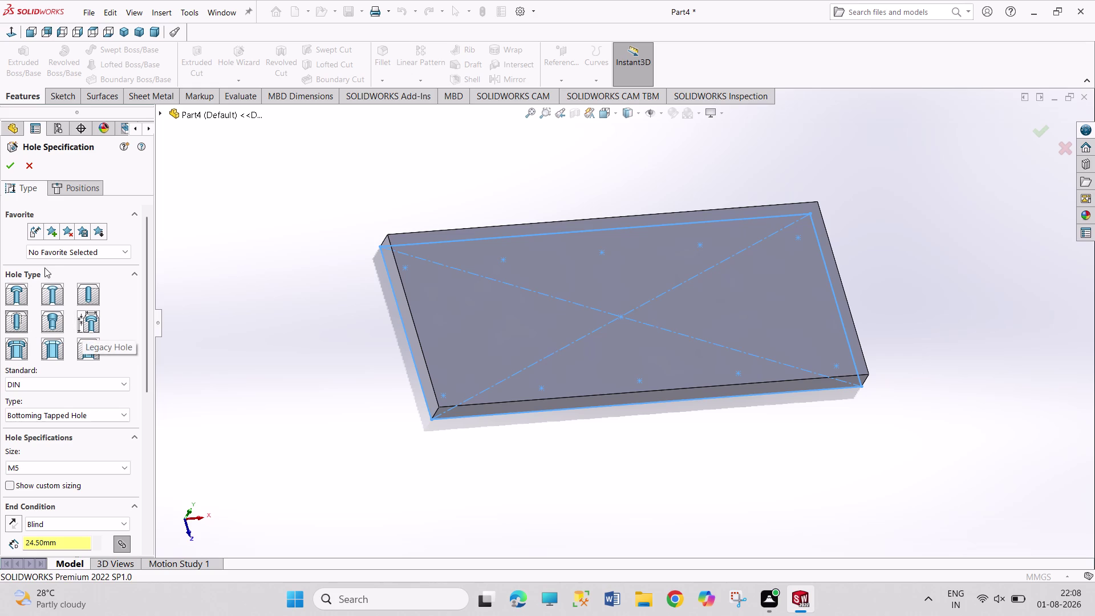
Switch to Legacy Hole and try the Tapered, C-Sunk Drilled and C-Drilled Drilled types.
click(90, 323)
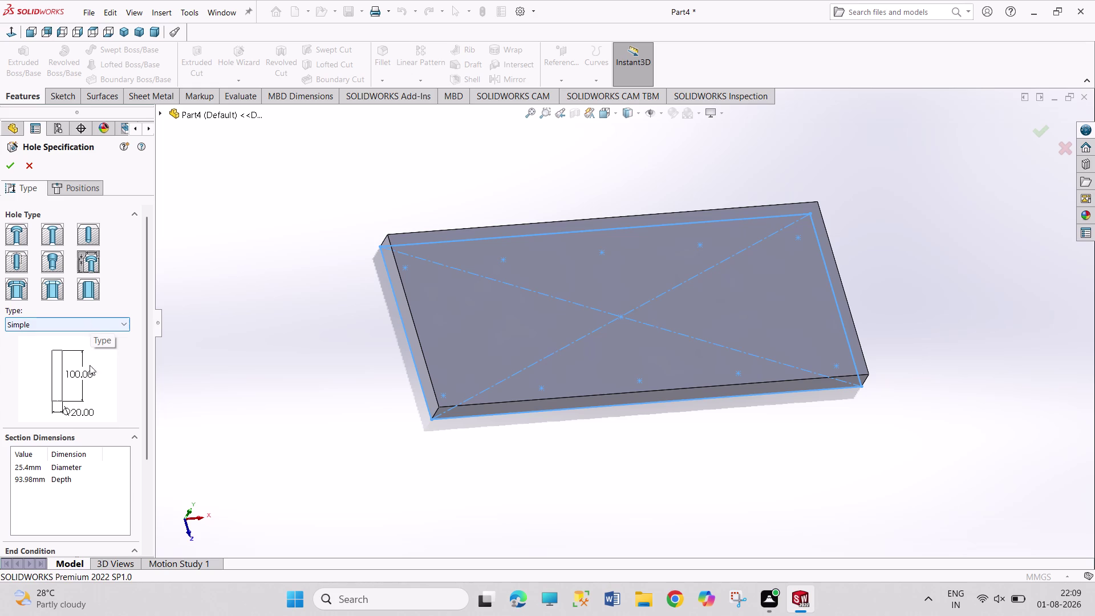
click(92, 322)
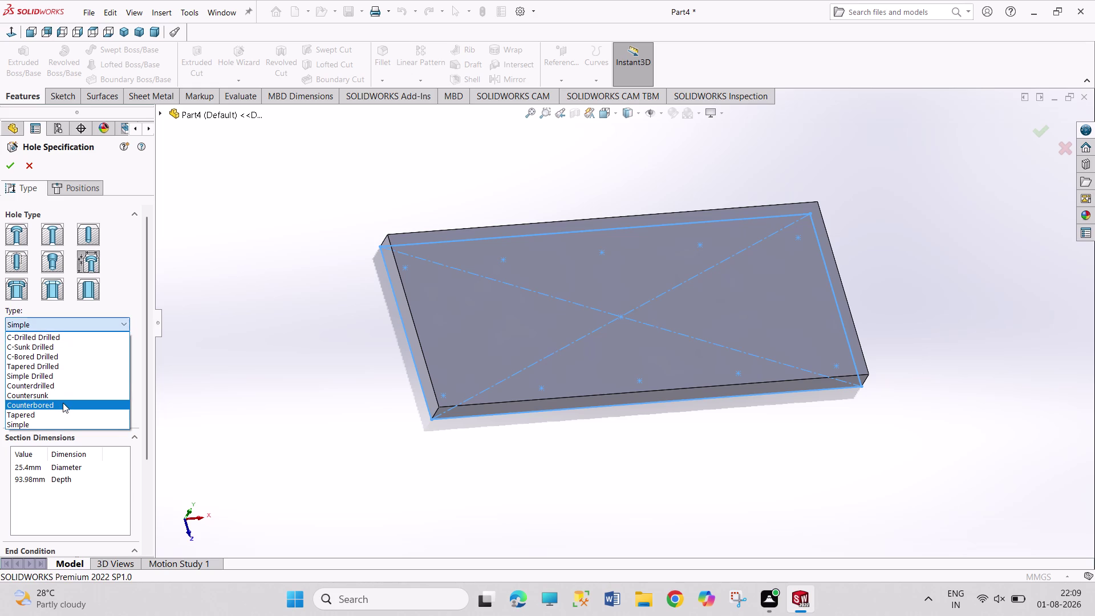
click(63, 410)
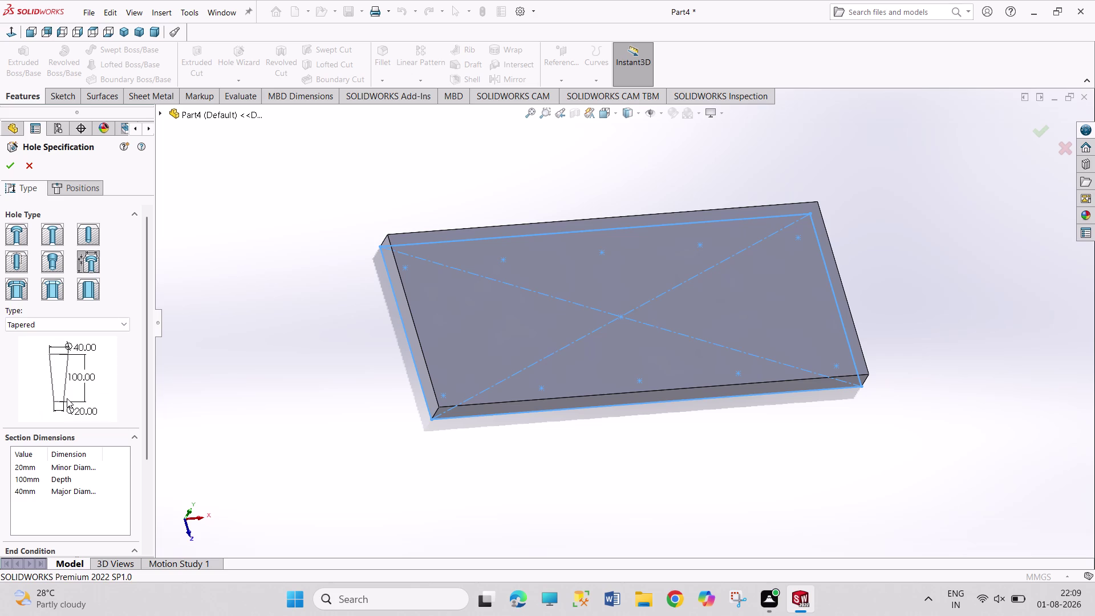
click(95, 327)
click(82, 350)
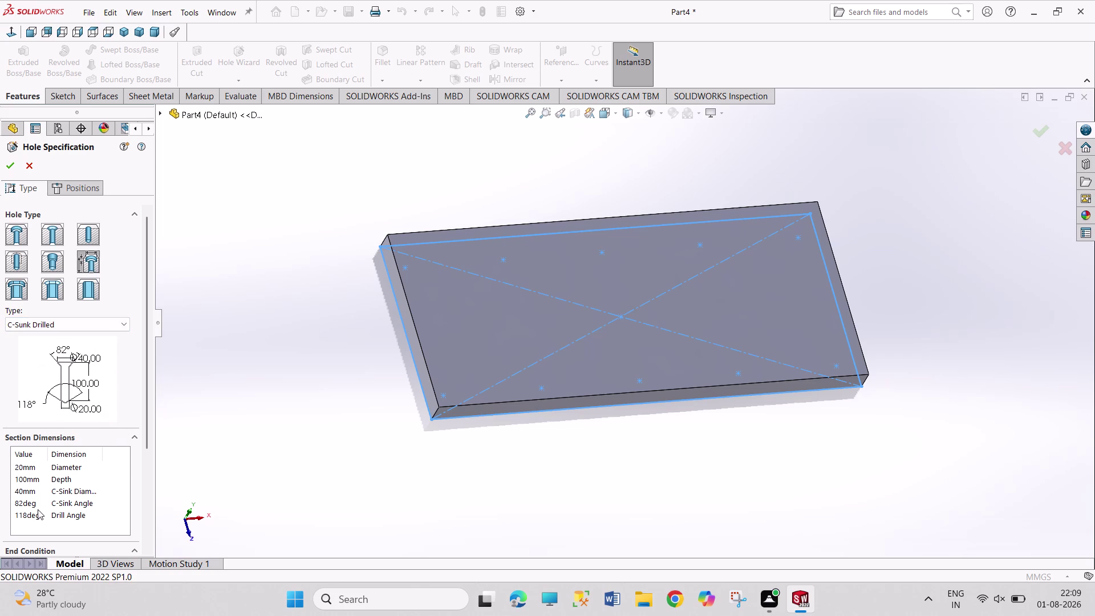
click(92, 322)
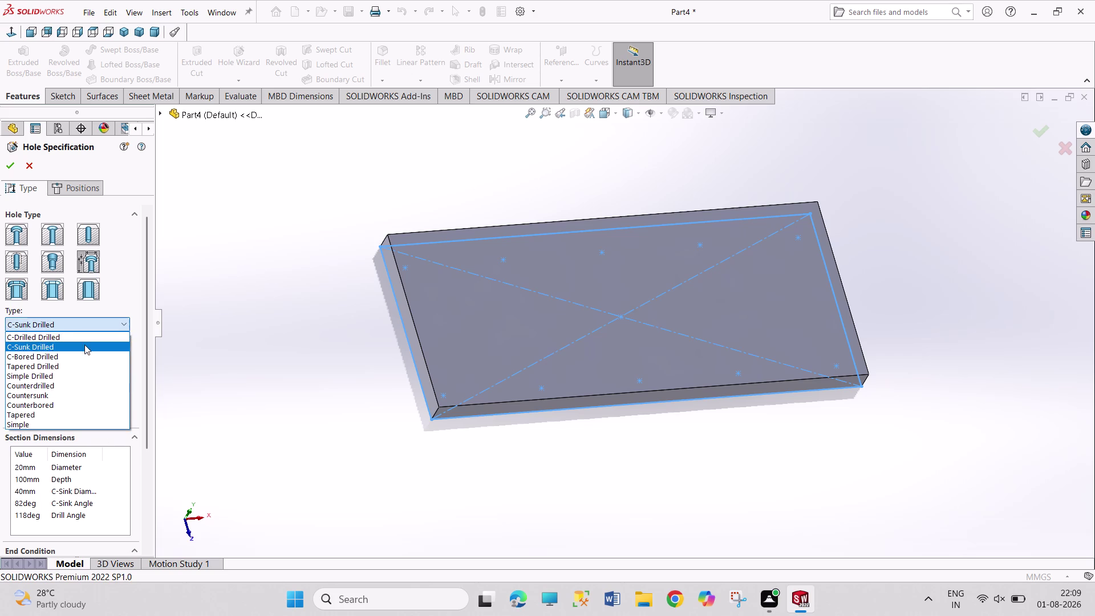
click(81, 337)
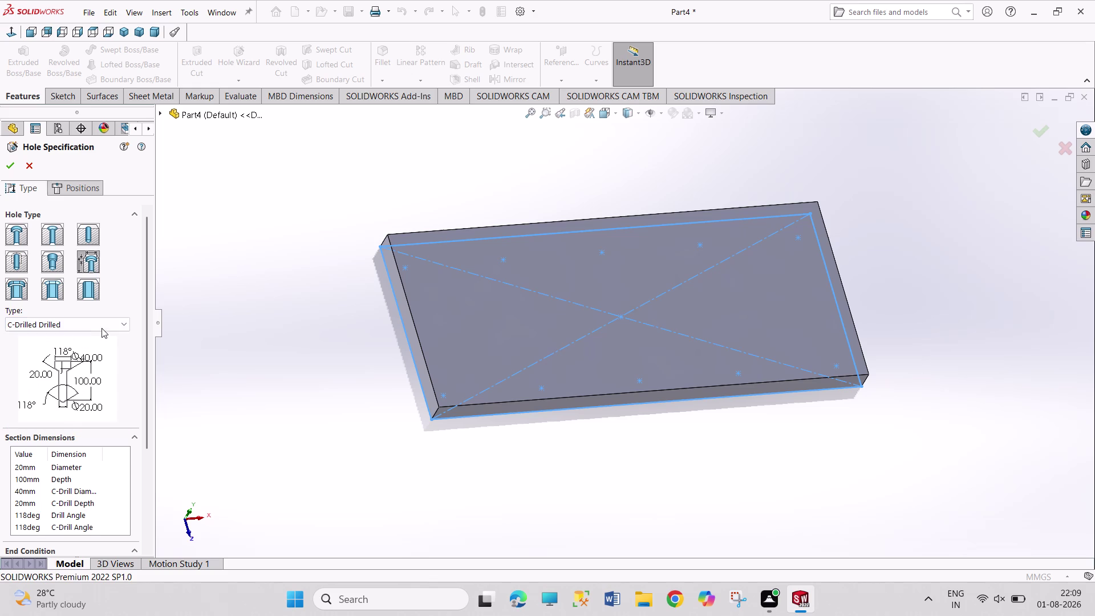
Try C-Bored Drilled, Simple Drilled and Counterdrilled, then settle on Countersunk and select Diameter.
click(102, 326)
click(92, 356)
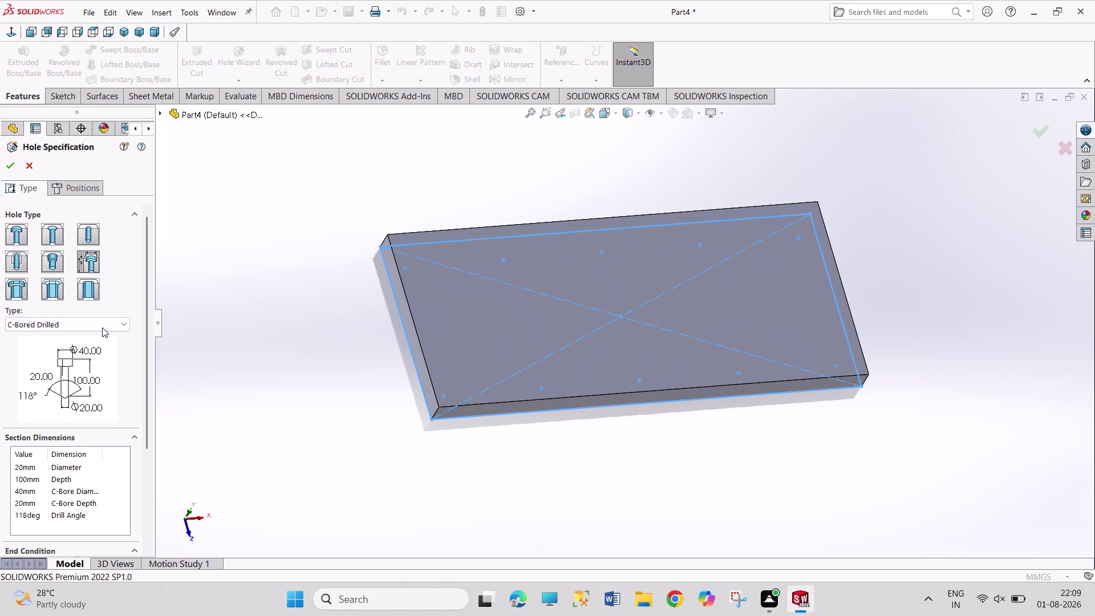
click(102, 324)
click(91, 374)
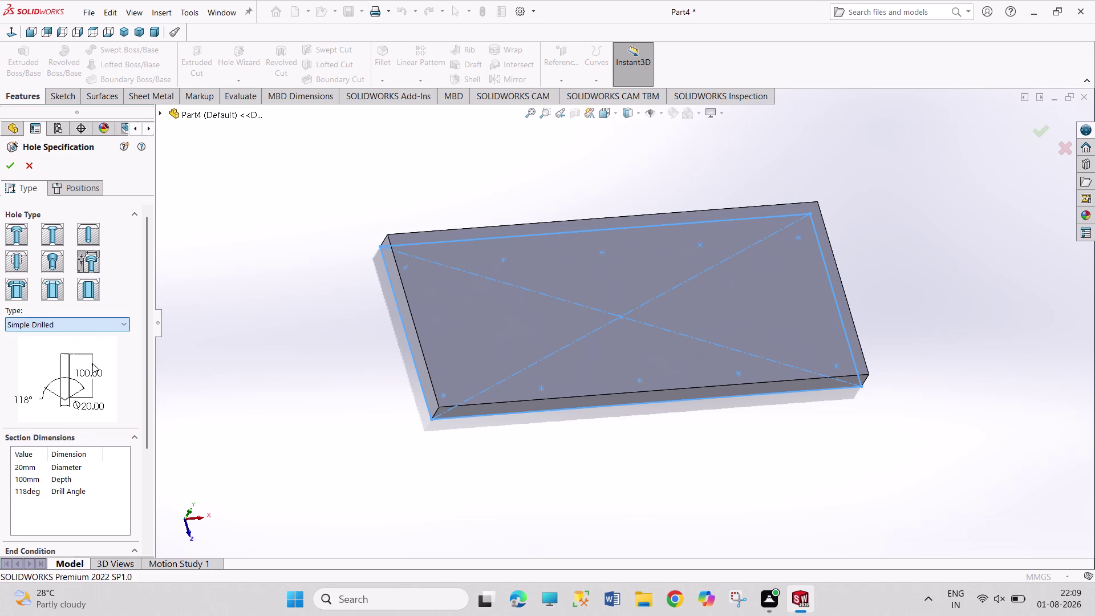
click(102, 326)
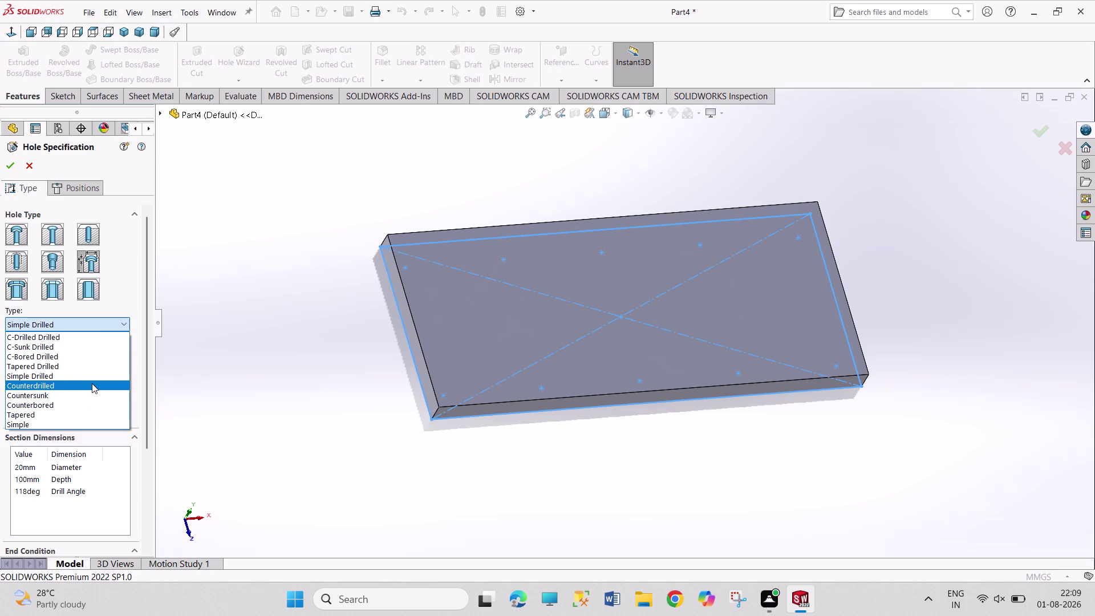
click(92, 383)
click(108, 325)
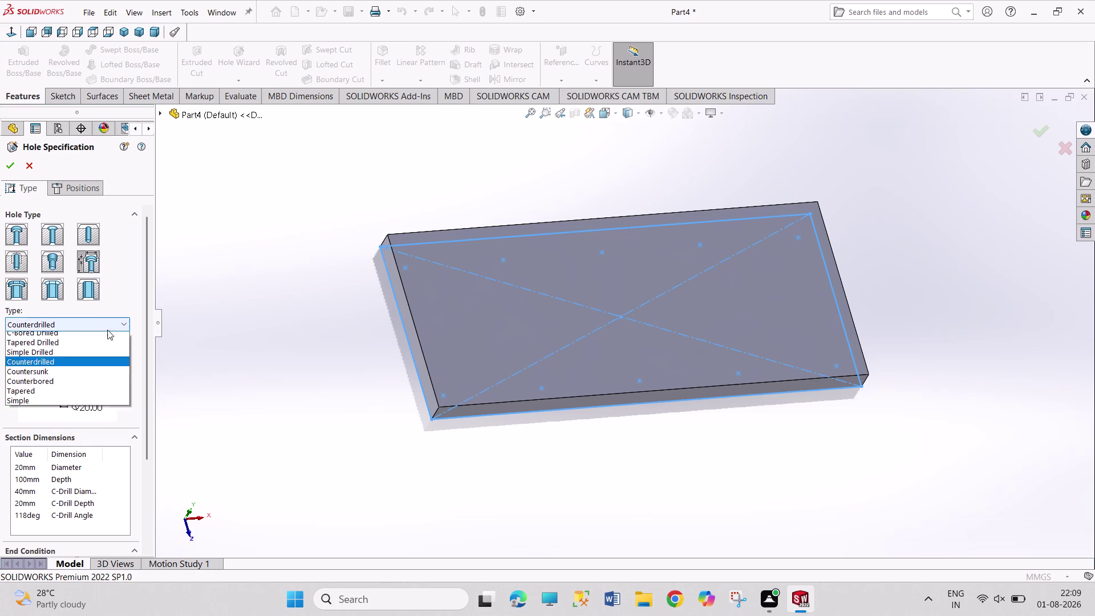
click(89, 398)
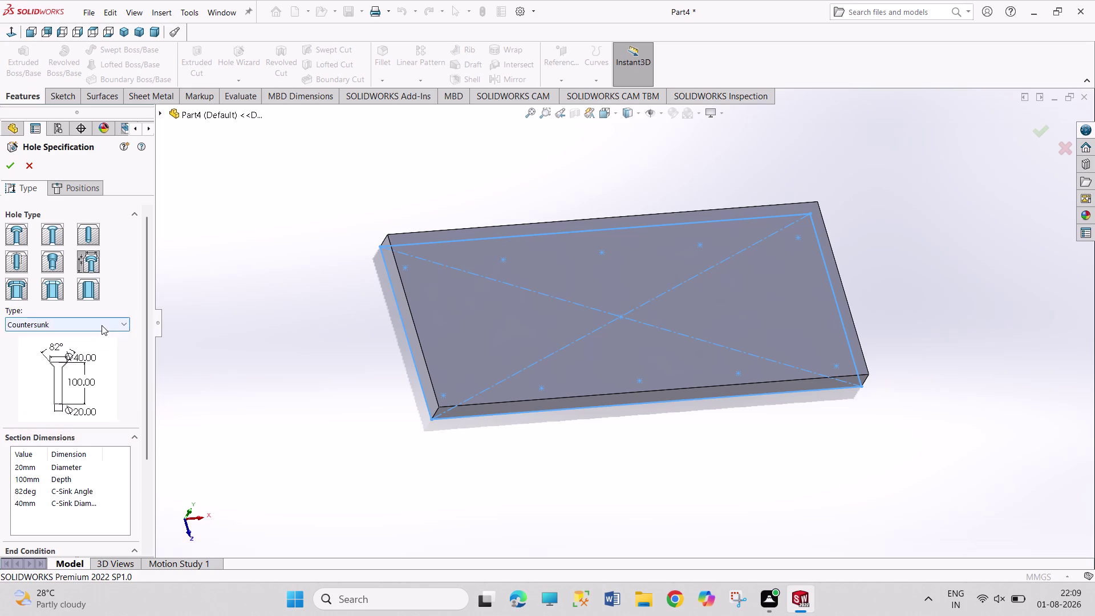
click(28, 467)
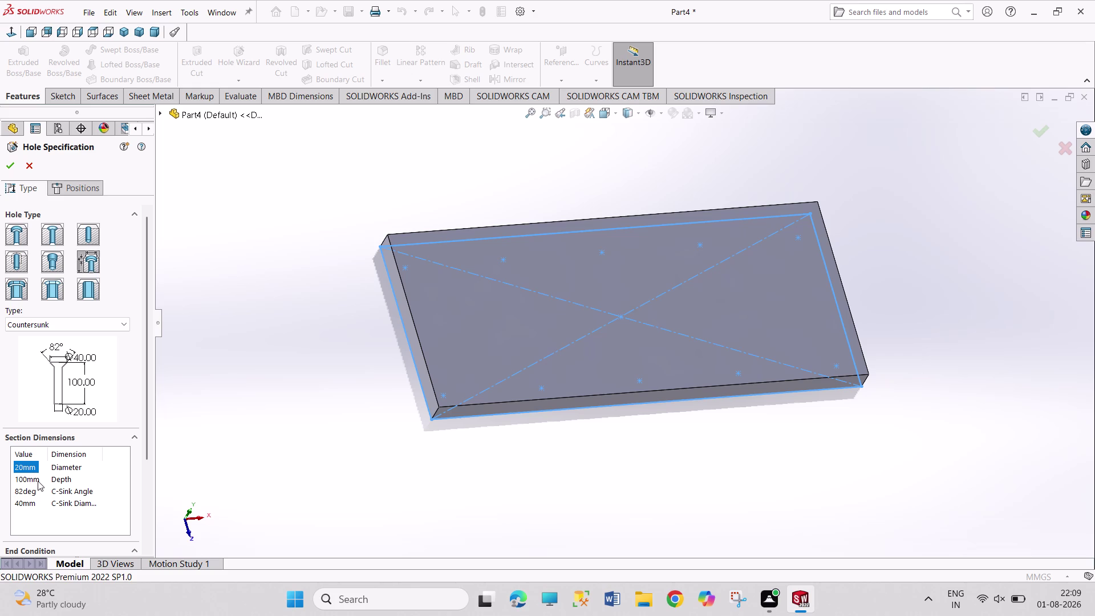
Enter Section Dimensions: Diameter 11, C-Sink Angle 45°, Depth 30, C-Sink Diameter 15.
double_click(32, 467)
text(11)
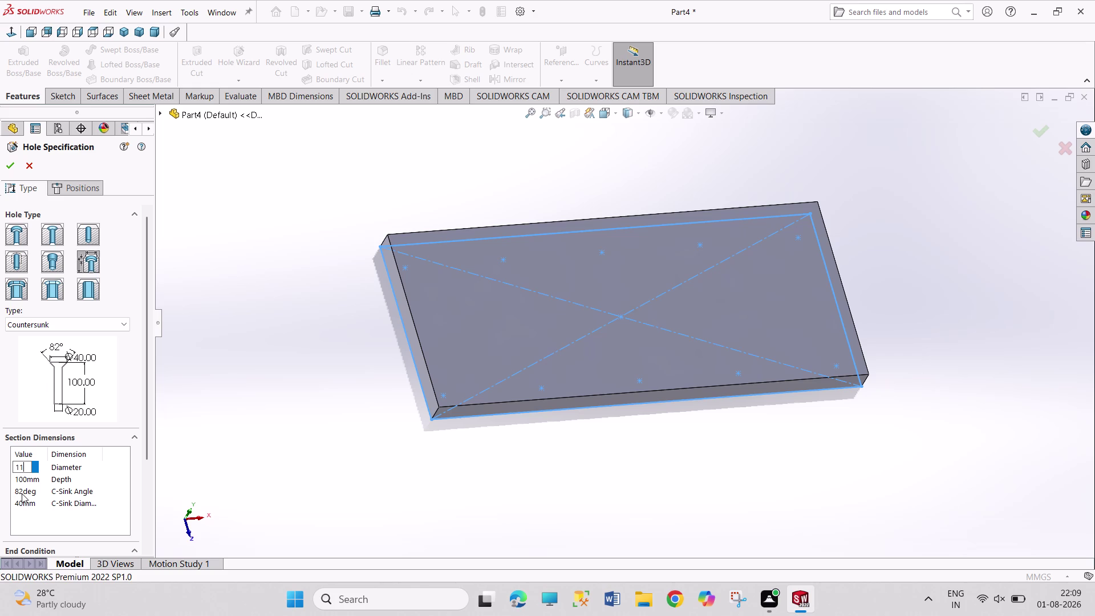
double_click(22, 494)
text(45)
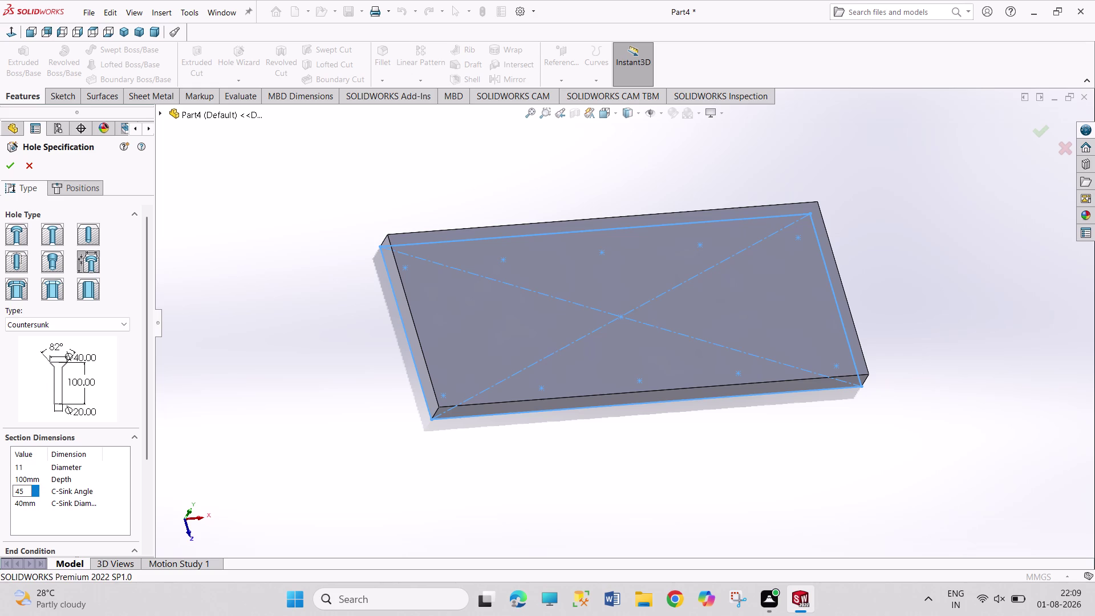
click(28, 480)
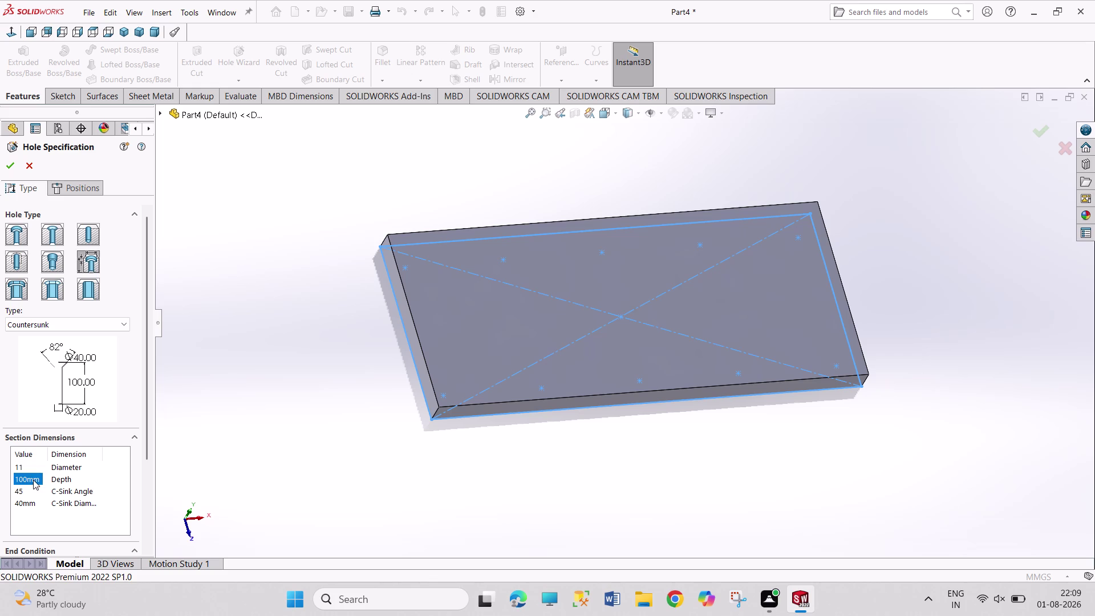
double_click(34, 480)
text(30)
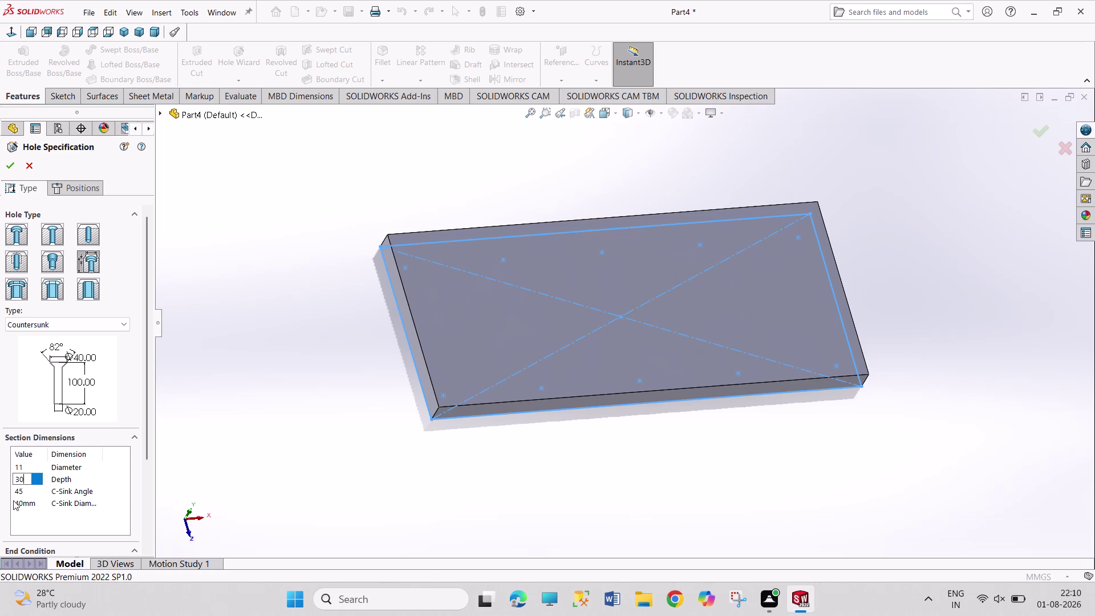
double_click(25, 504)
text(15)
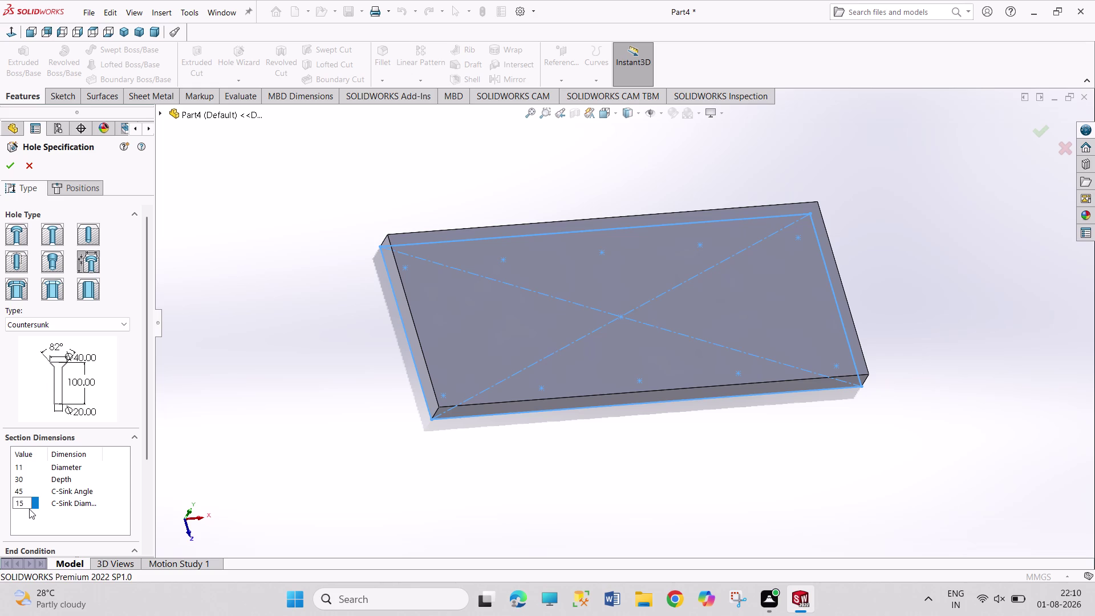
key(Return)
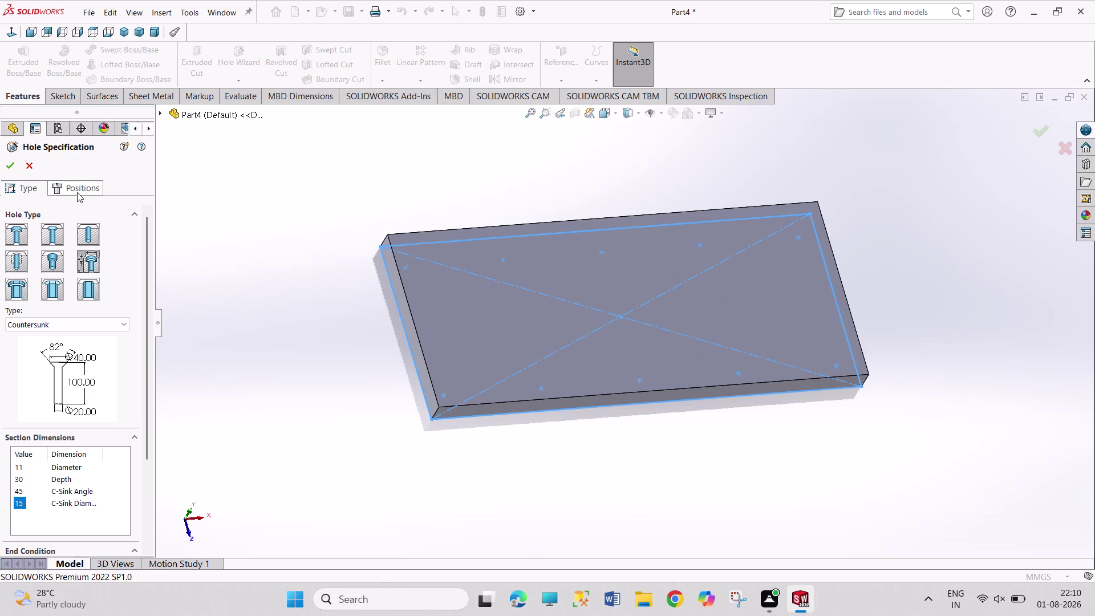
Pick the plate's top face in Positions, then cancel the Hole Wizard feature.
click(75, 186)
click(78, 310)
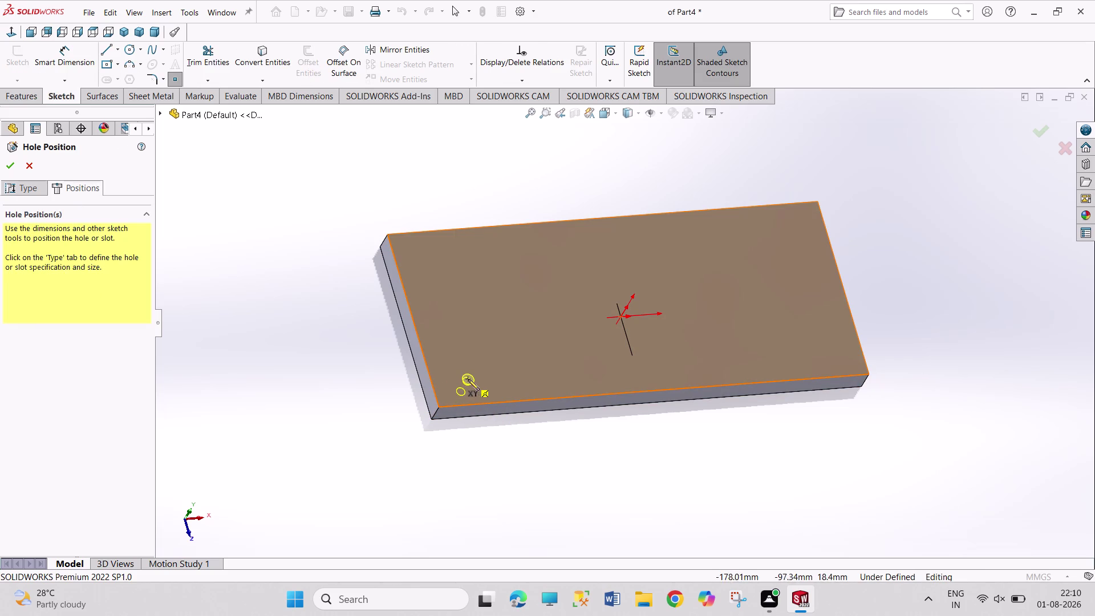
click(33, 168)
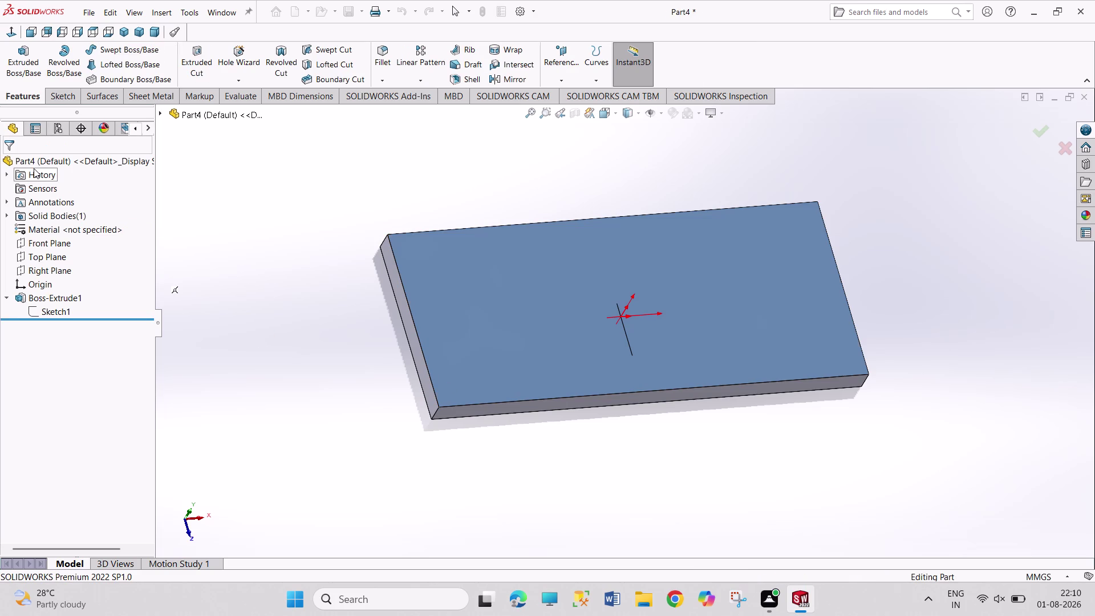
Start a new sketch on the base plate's top face.
click(250, 205)
click(523, 285)
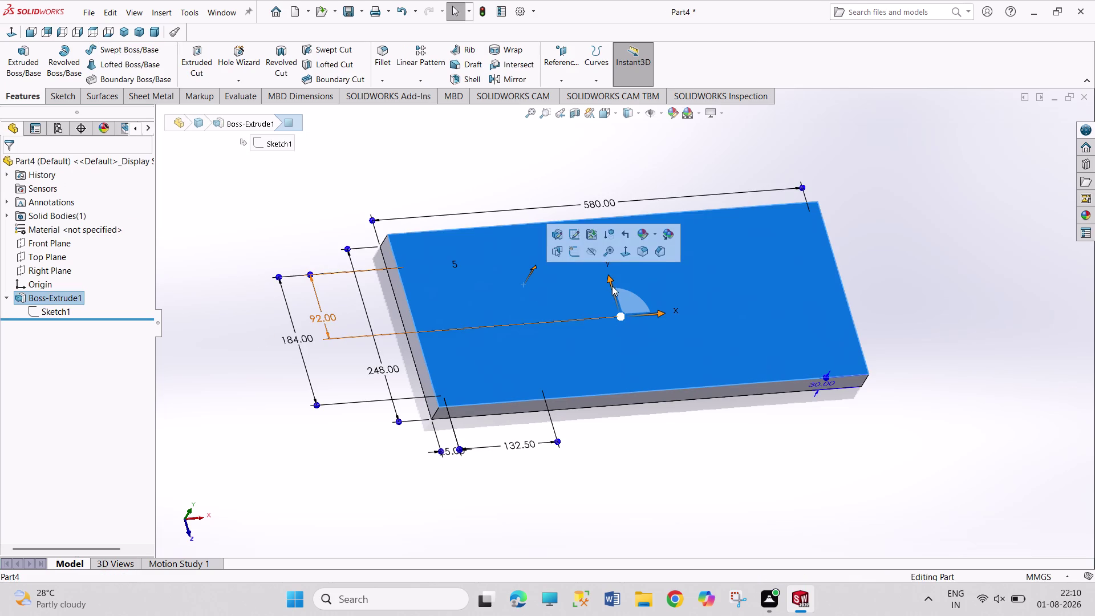
click(579, 251)
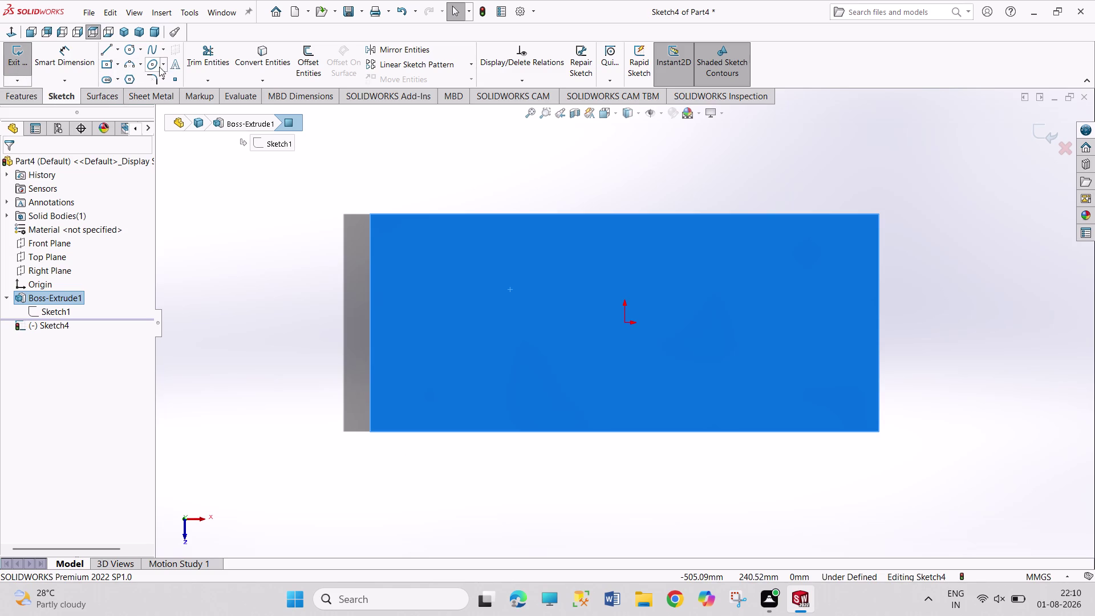
Place the five bottom-row and five top-row sketch points, then exit the Point tool.
click(177, 83)
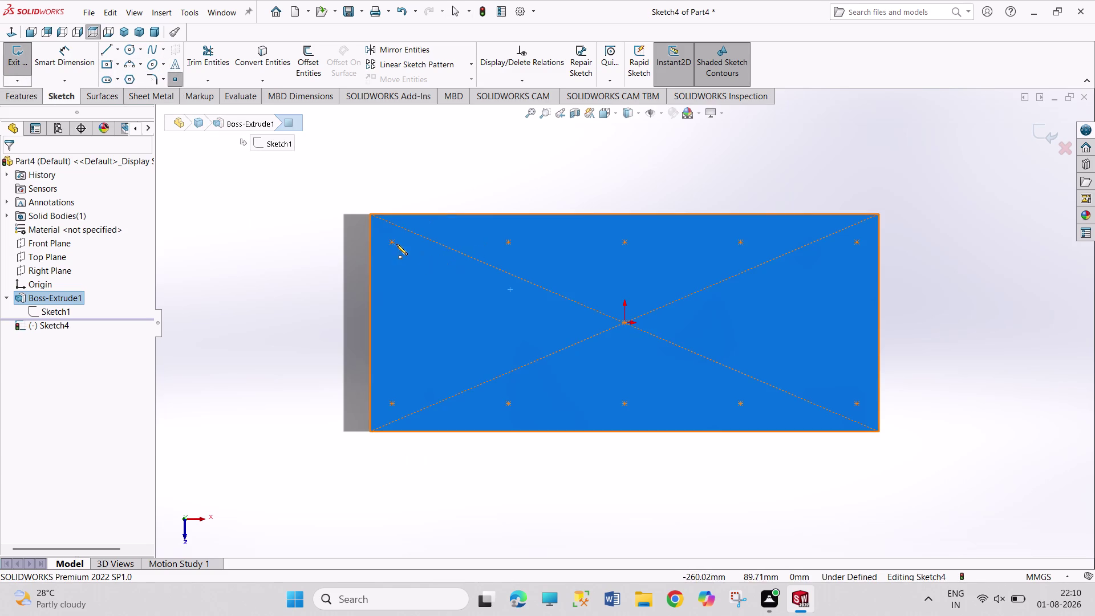
click(391, 241)
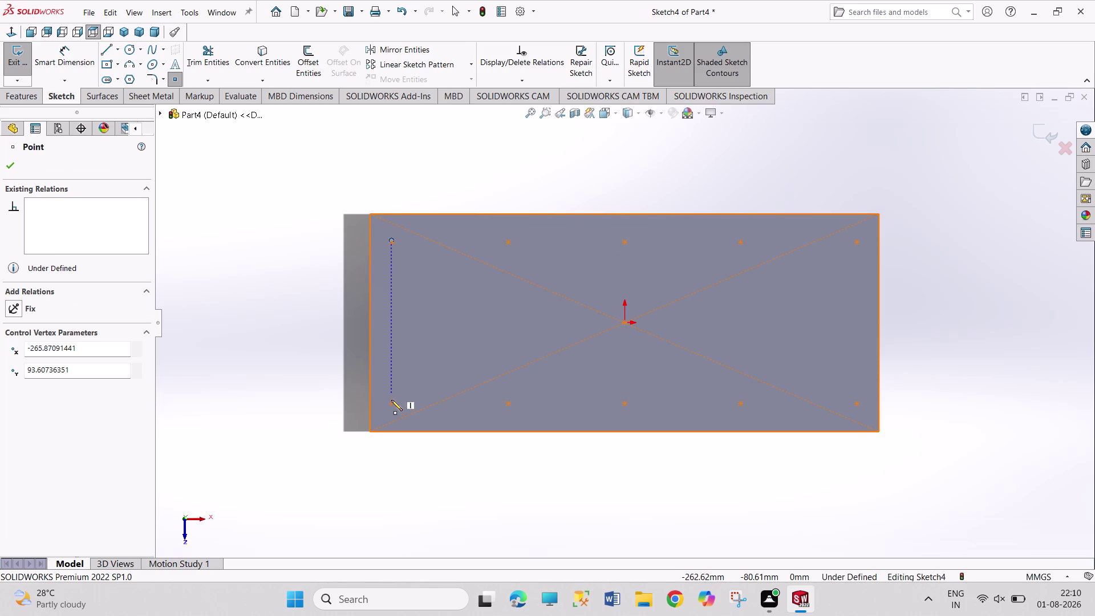
click(390, 406)
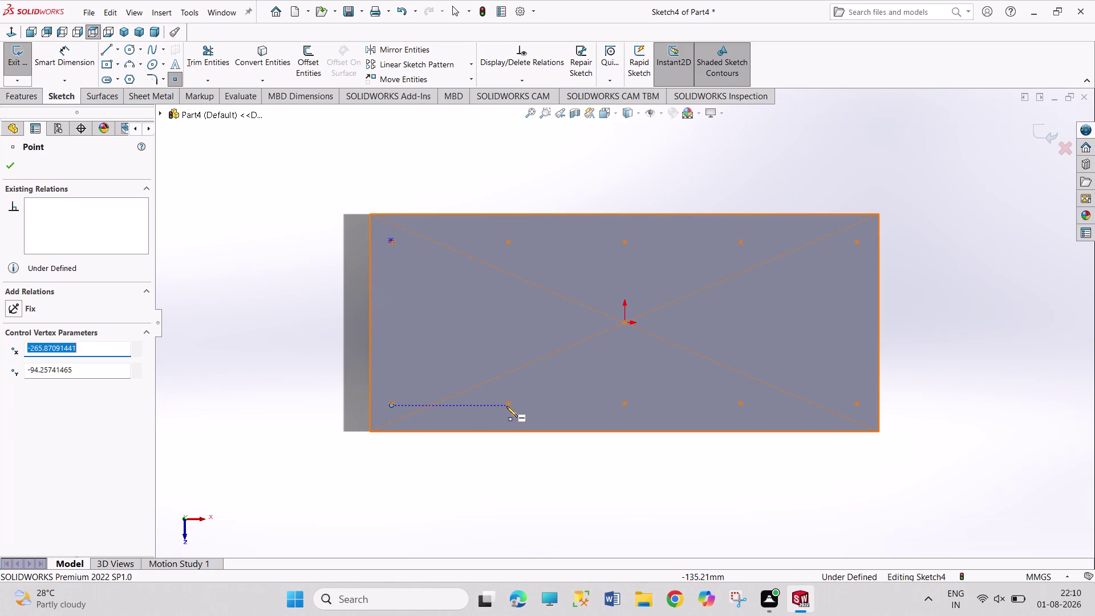
click(507, 403)
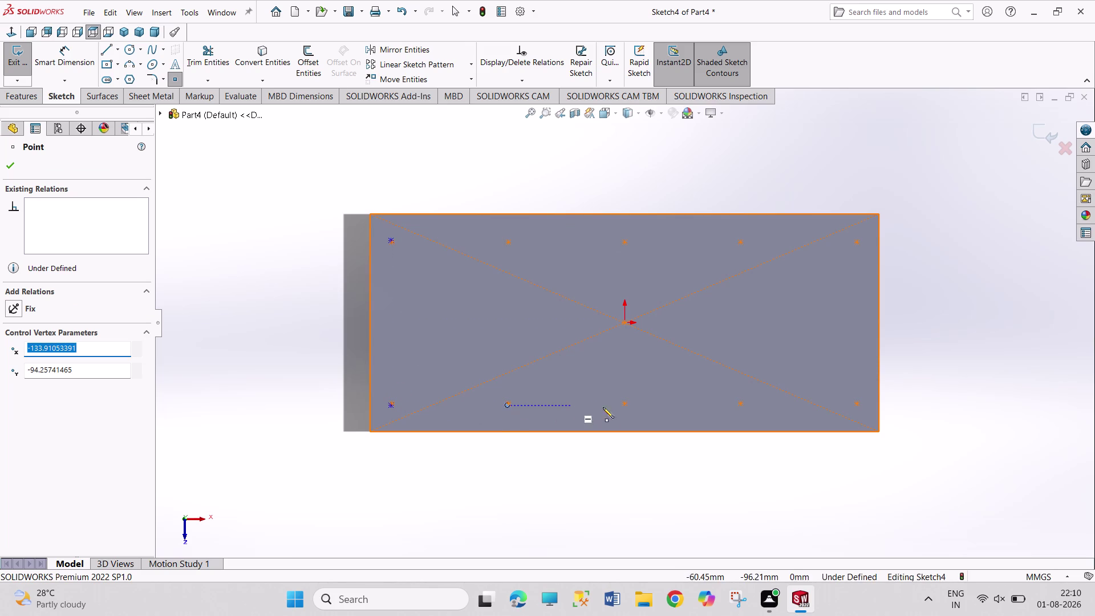
click(623, 403)
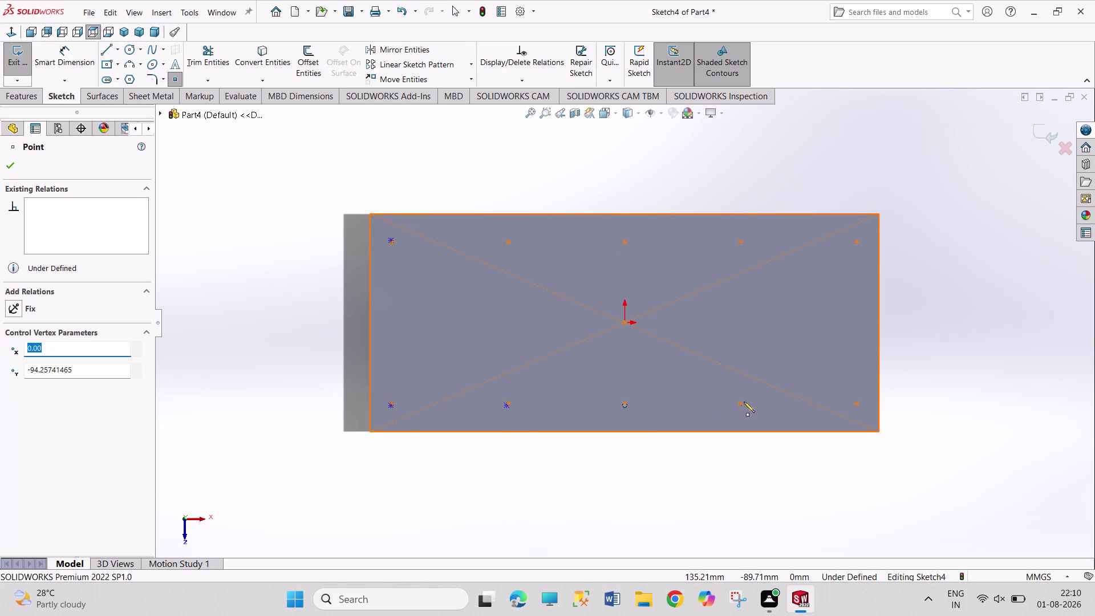
click(741, 403)
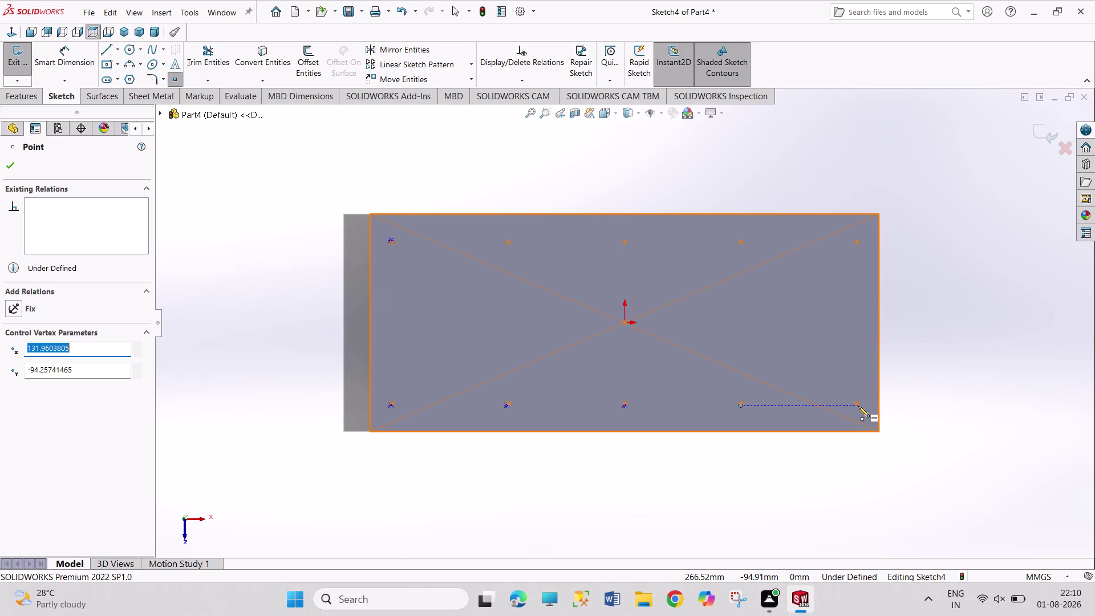
click(858, 406)
click(857, 243)
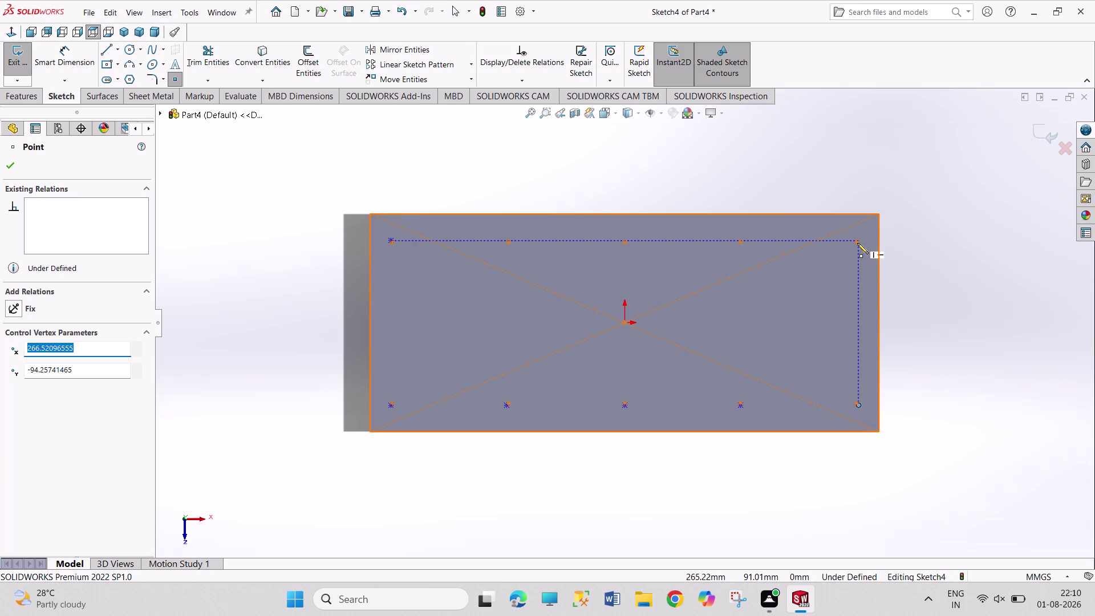
click(741, 244)
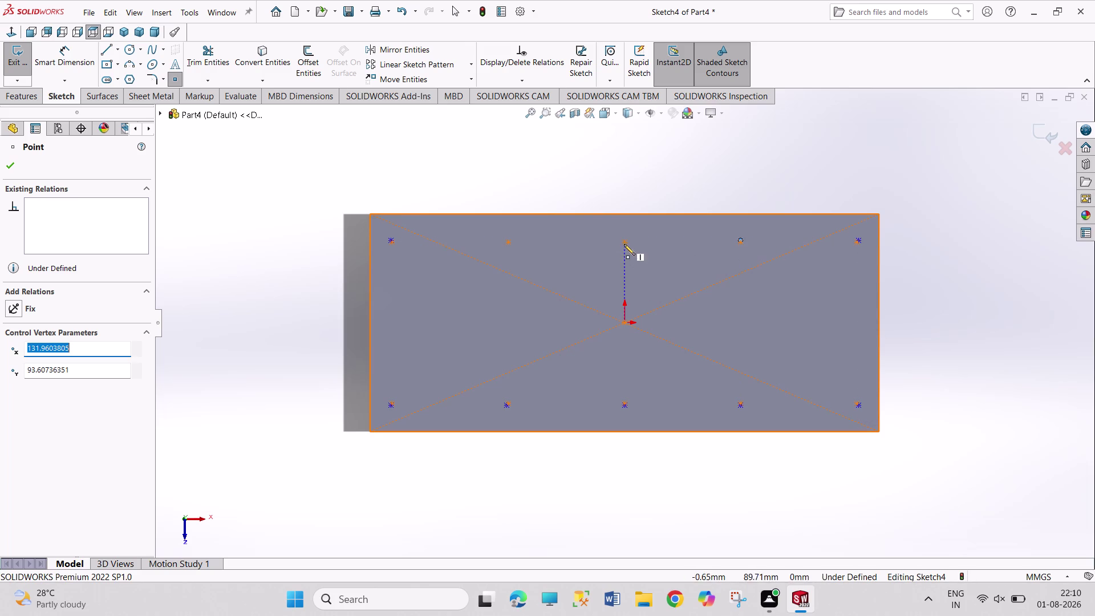
click(625, 242)
click(509, 242)
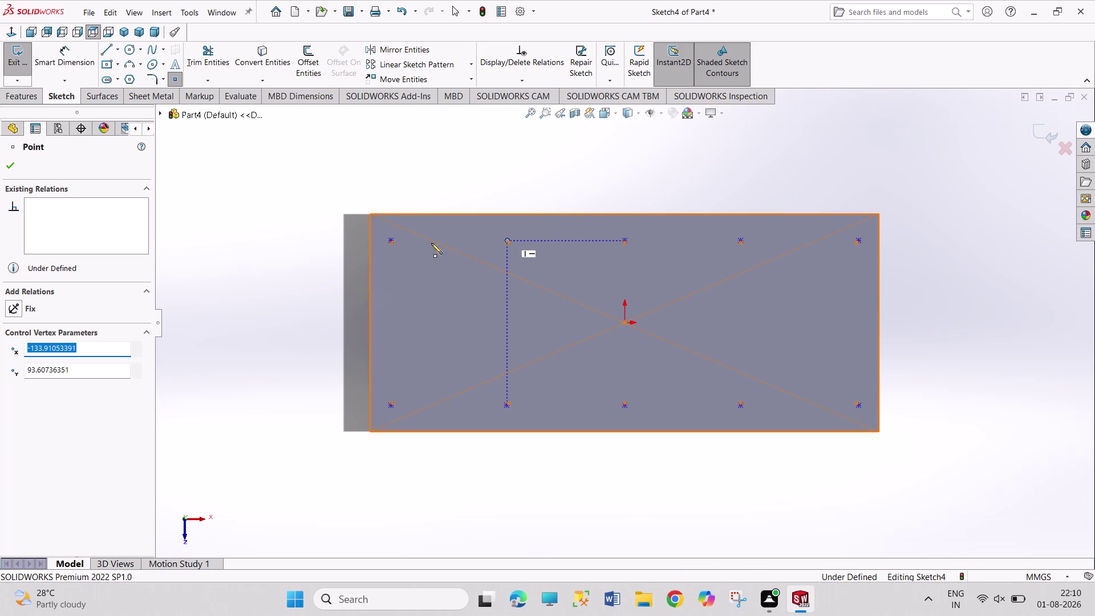
click(390, 245)
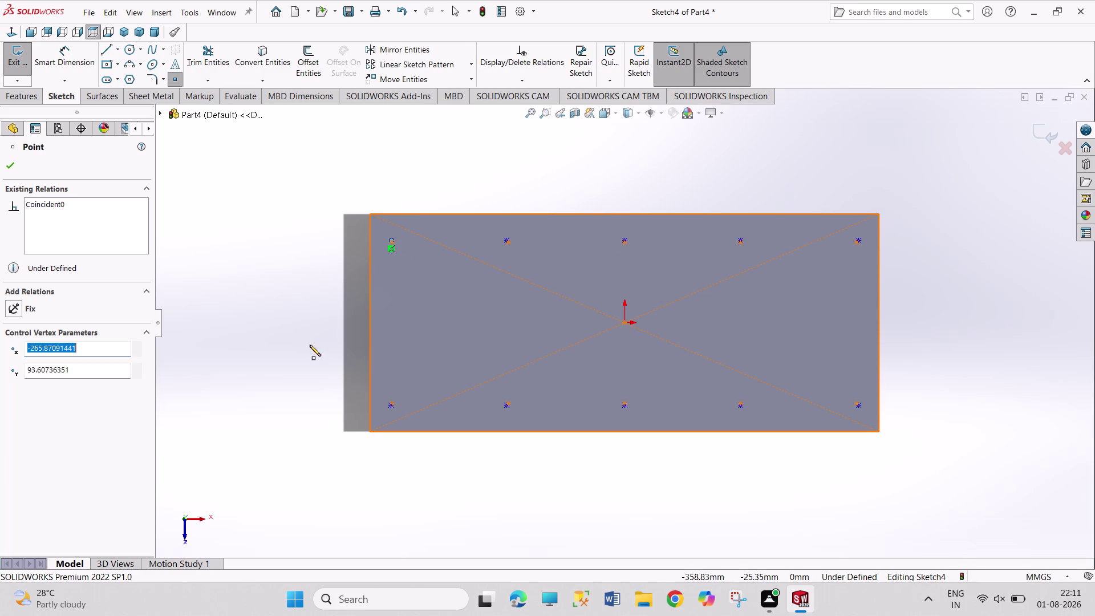
right_drag(311, 368, 306, 267)
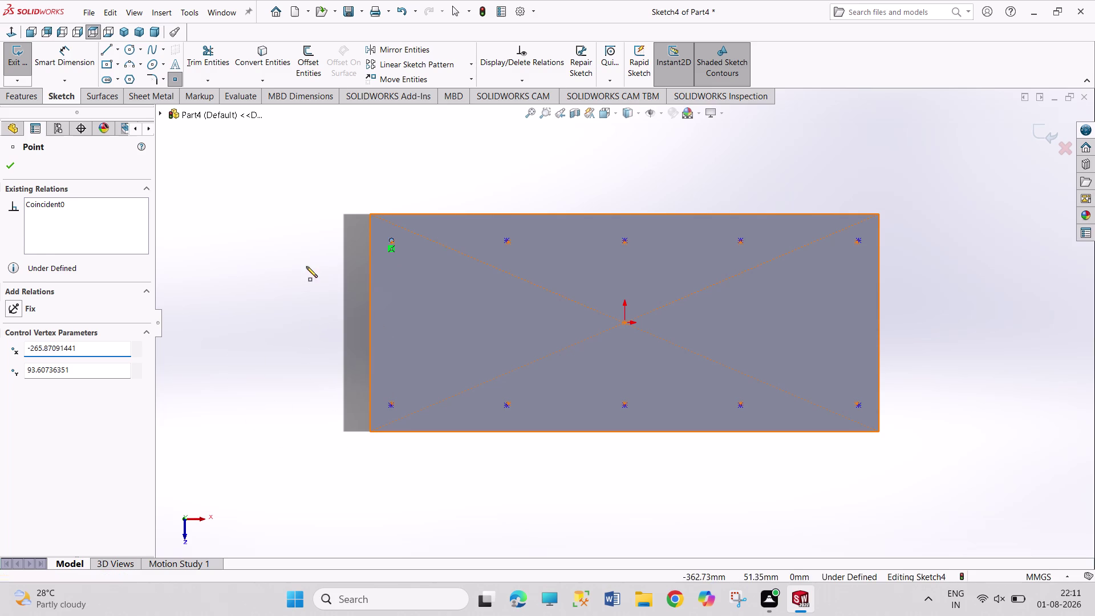
click(391, 404)
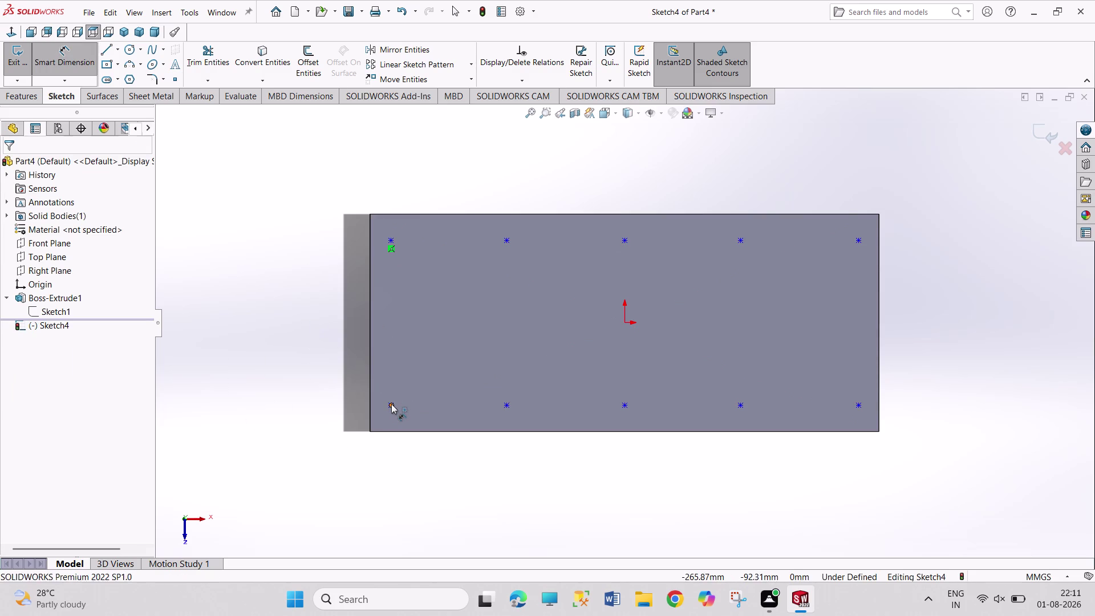
Dimension the rows 184 apart and the bottom row 184/2 from the origin.
click(392, 241)
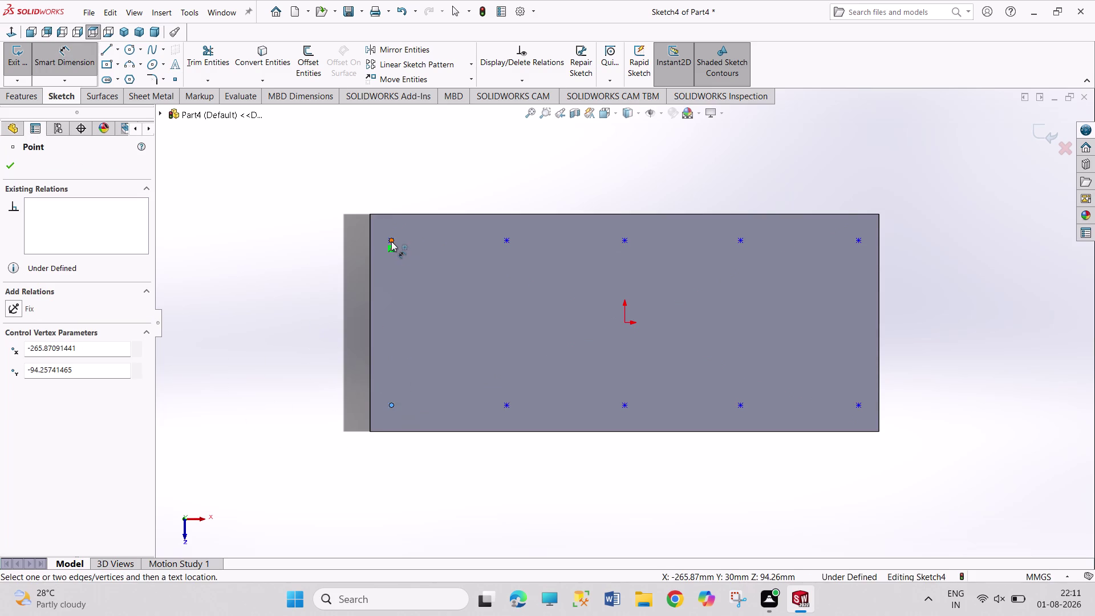
click(321, 302)
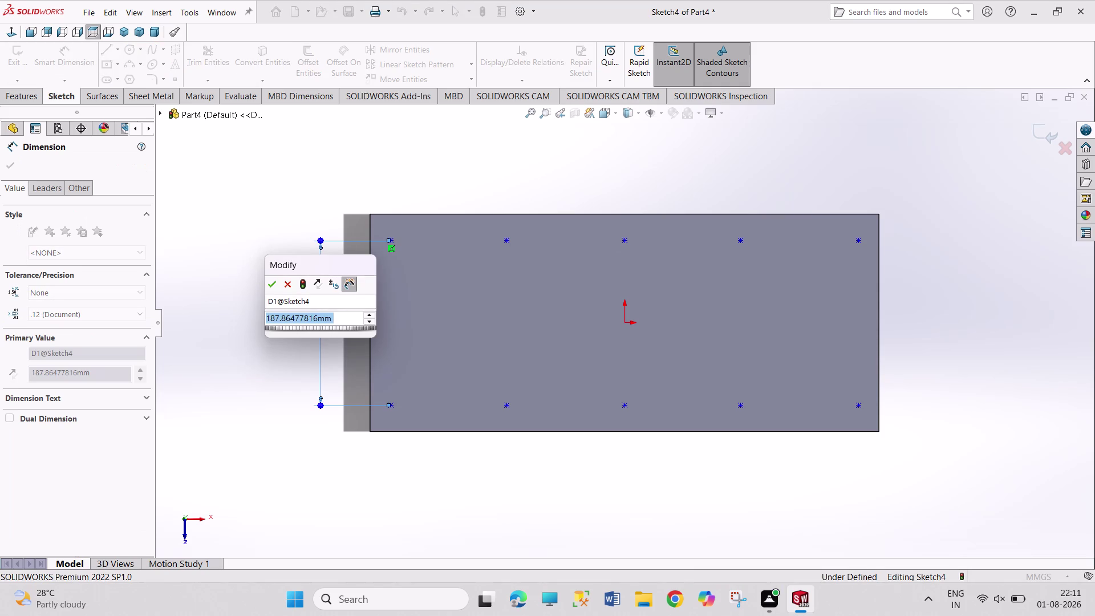
text(184)
key(Return)
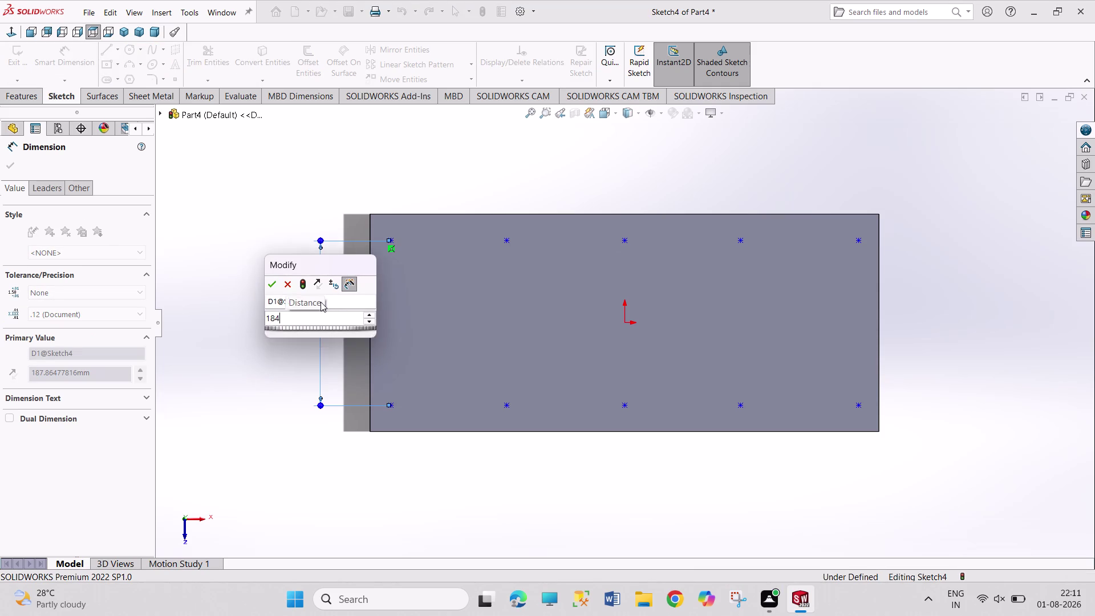
click(391, 405)
click(627, 321)
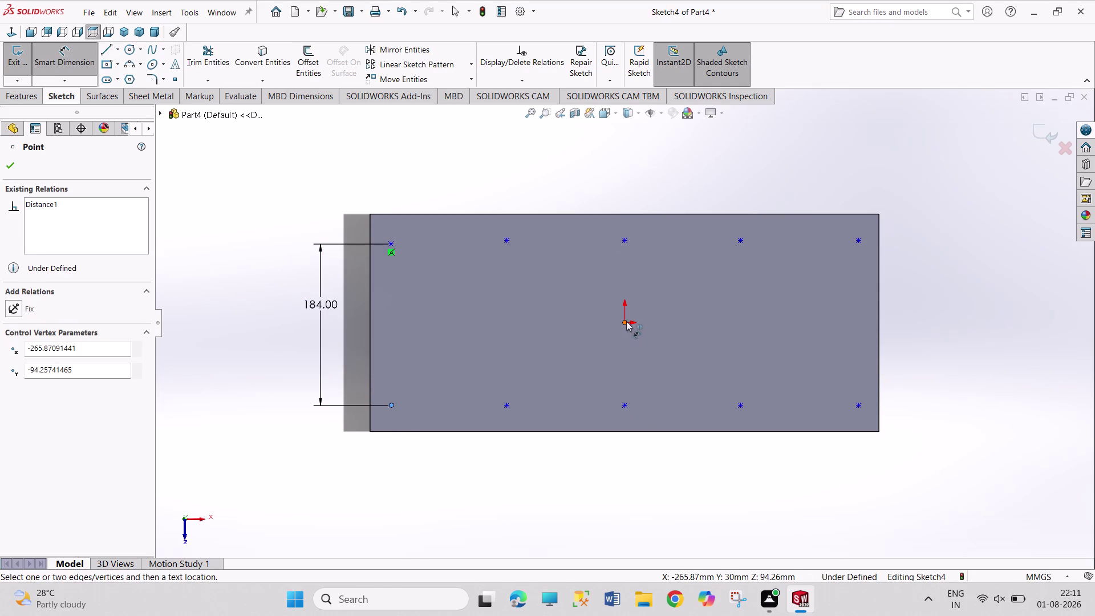
click(357, 346)
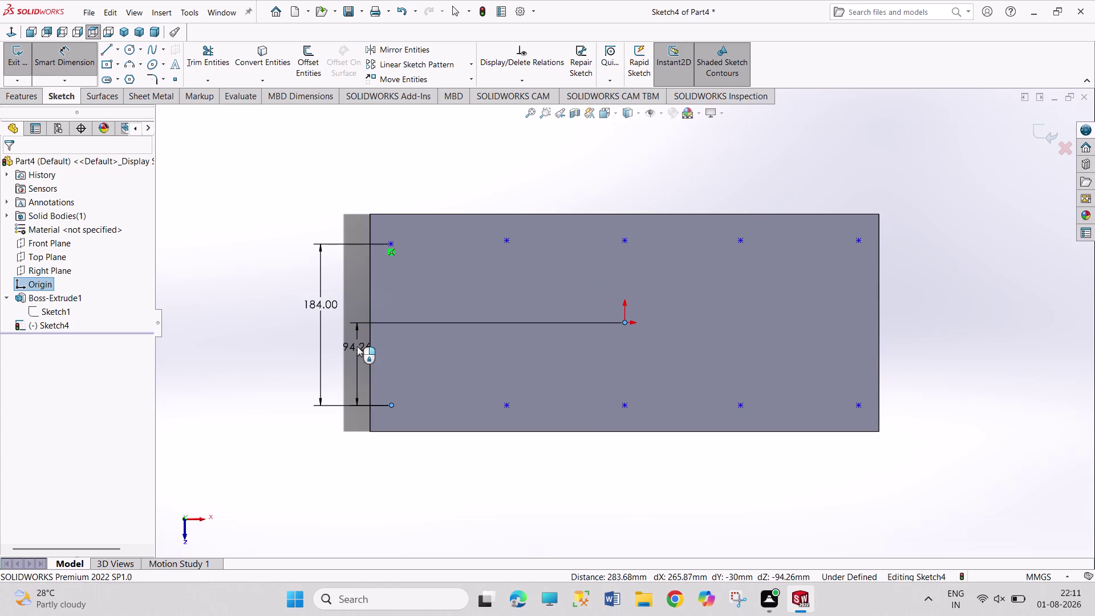
text(184/2)
key(Return)
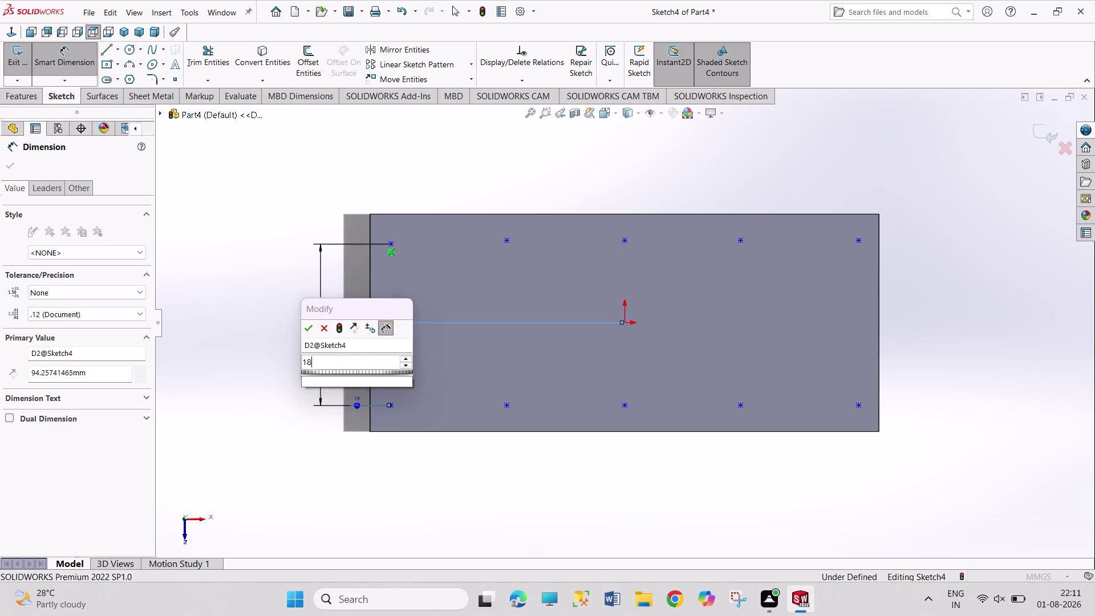
Space the first two bottom points 132.5 apart, 25 from the plate's left edge.
click(392, 405)
click(506, 404)
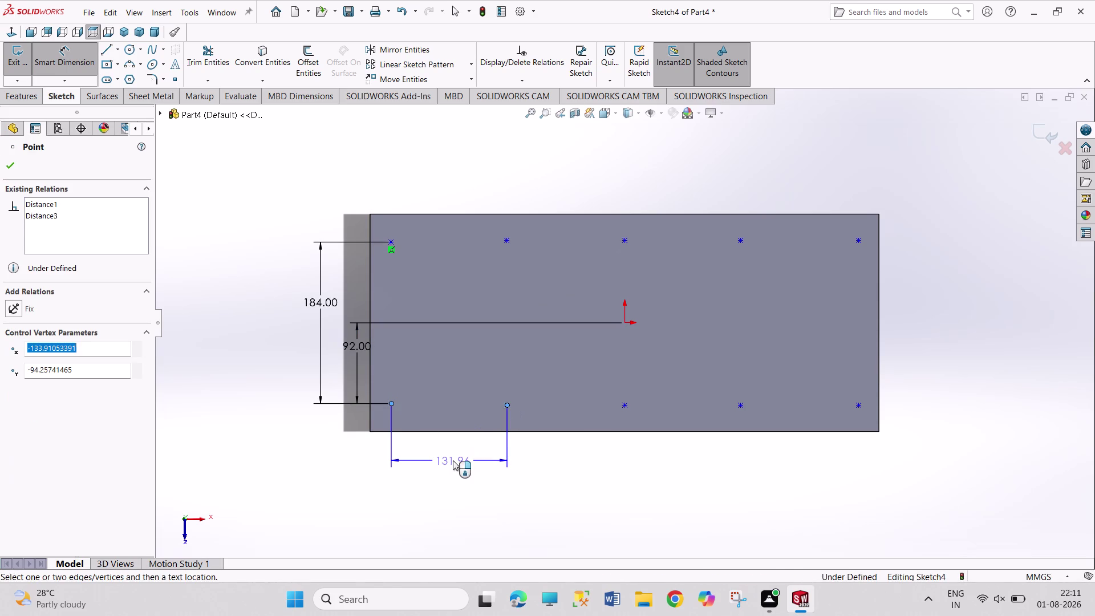
click(453, 460)
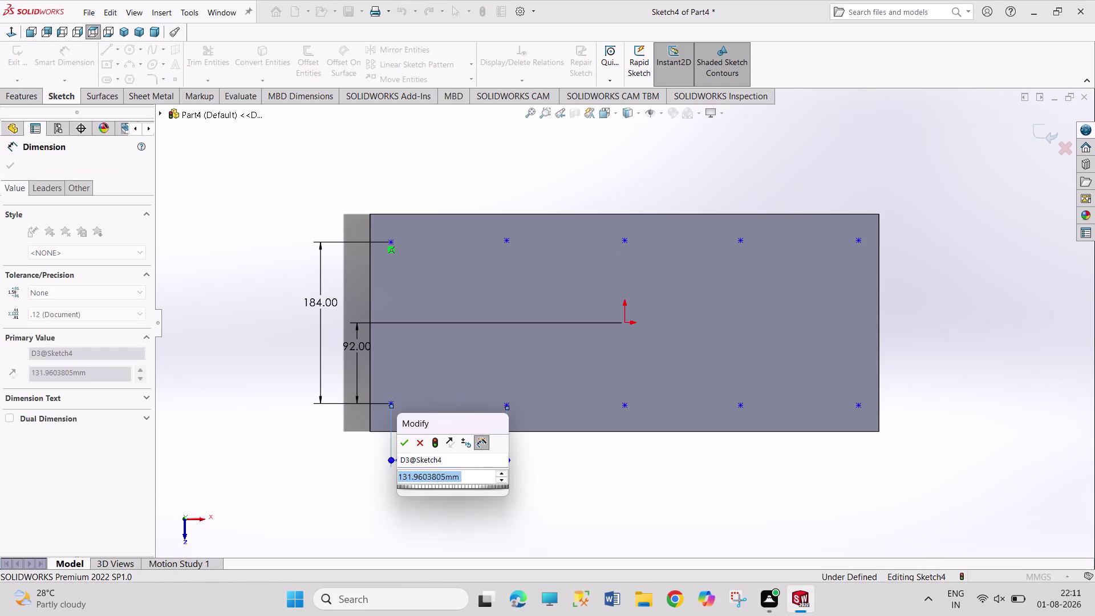
text(132.5)
key(Return)
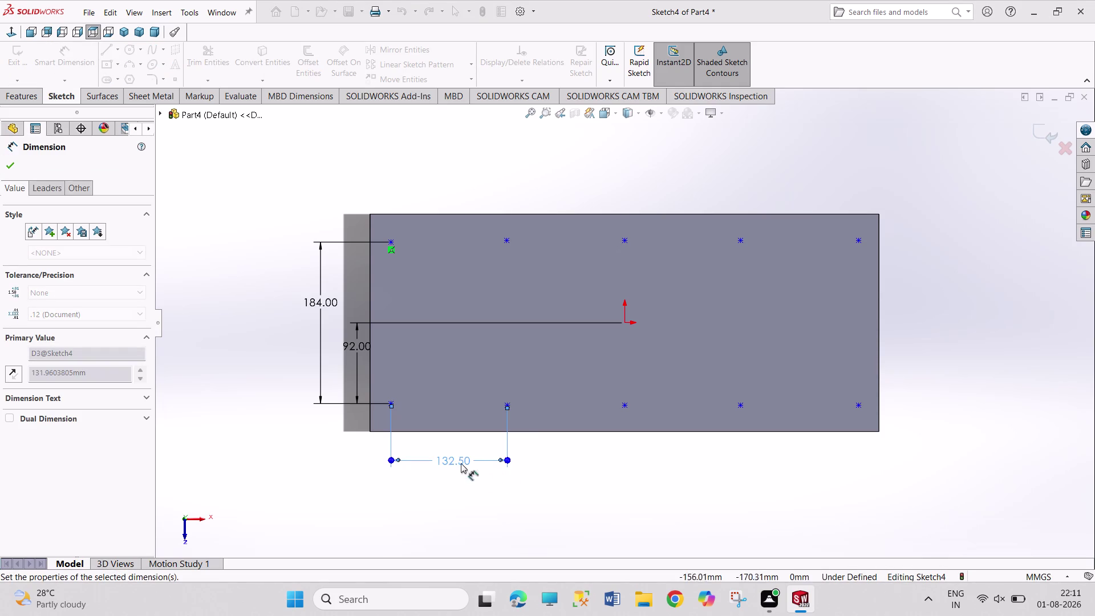
click(390, 401)
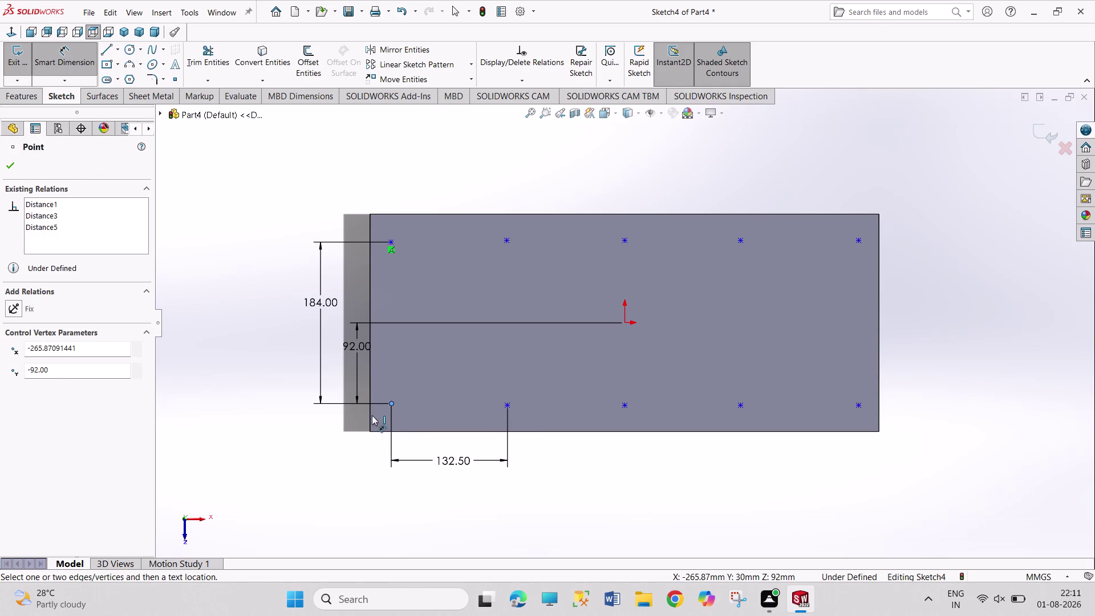
click(372, 415)
click(344, 458)
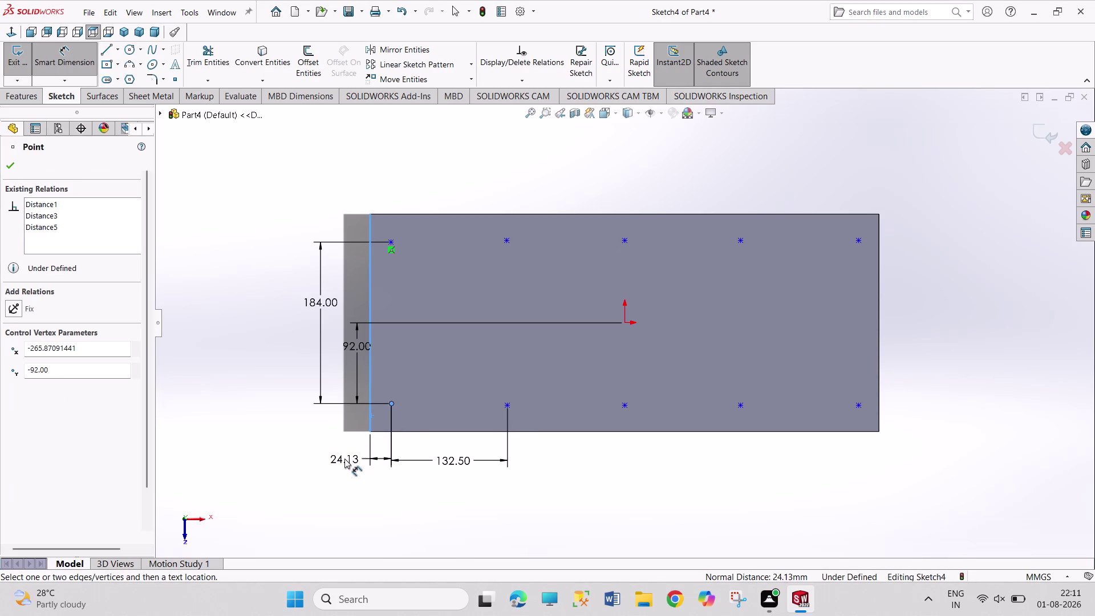
text(25)
key(Return)
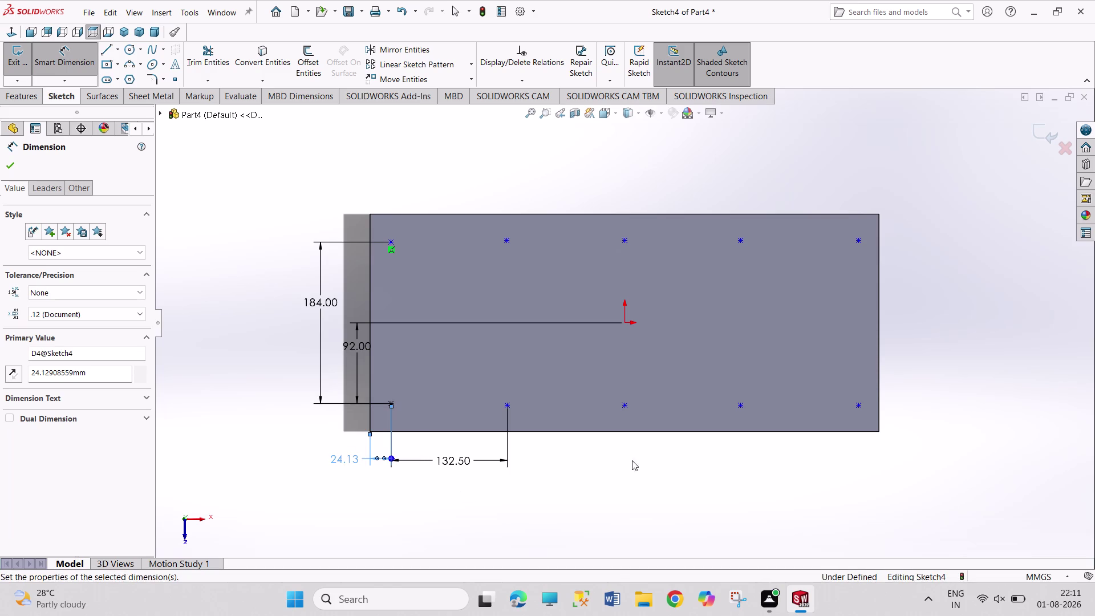
click(626, 405)
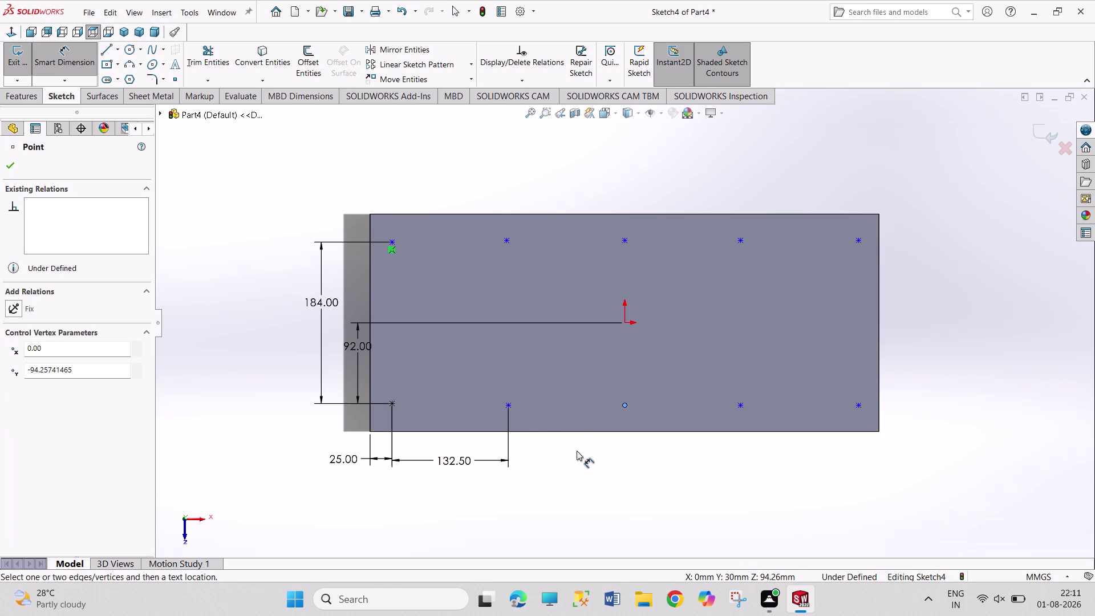
Attempt a 132.5 spacing dimension between the middle bottom-row points.
click(506, 405)
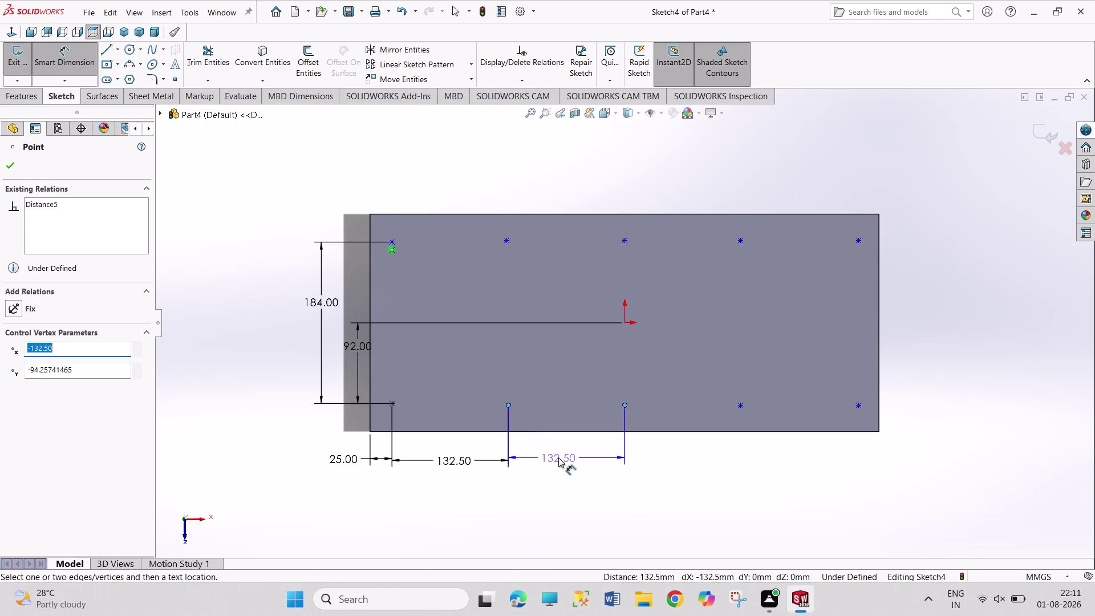
click(558, 457)
click(625, 405)
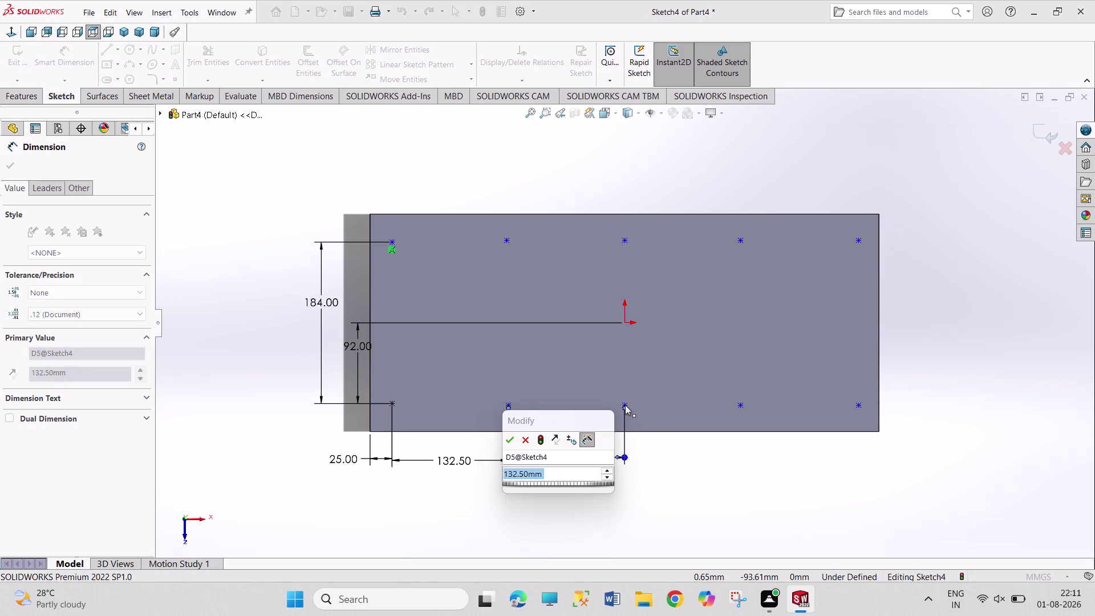
click(741, 406)
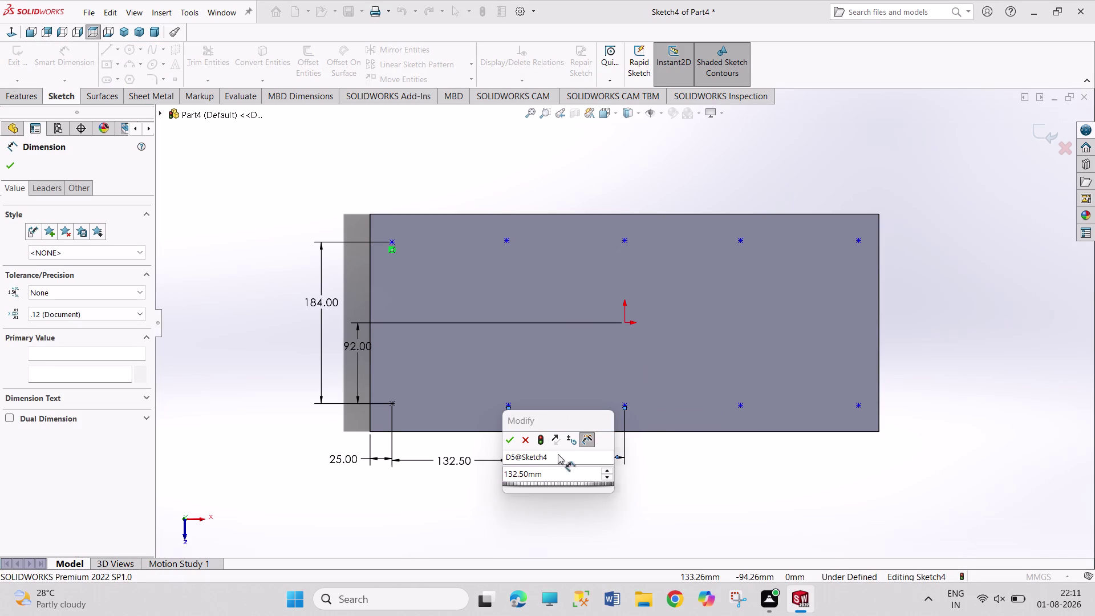
click(510, 439)
right_drag(728, 489, 725, 436)
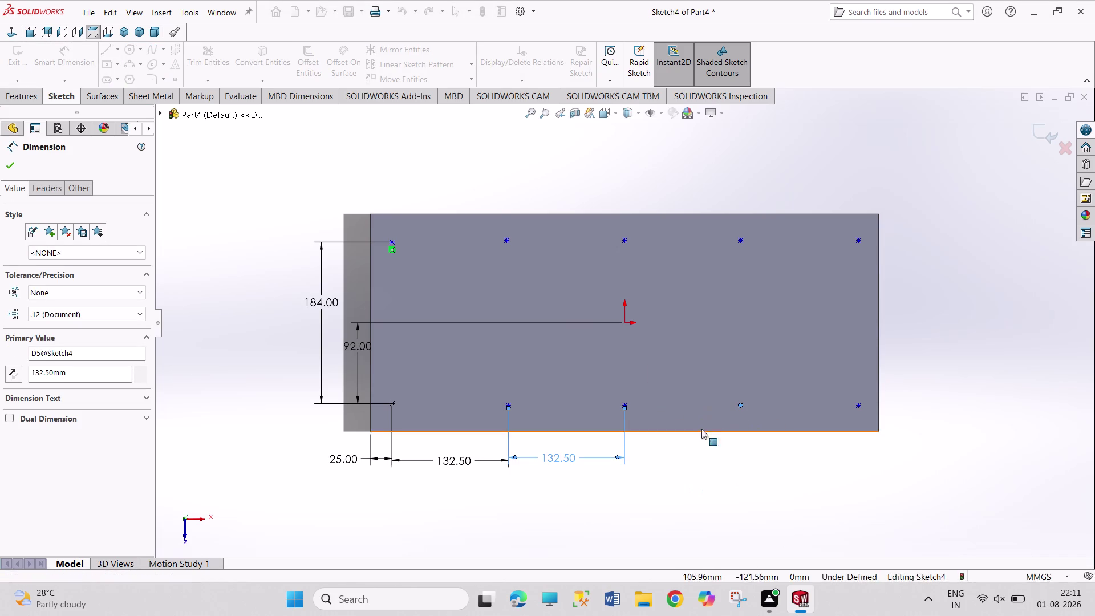
click(625, 404)
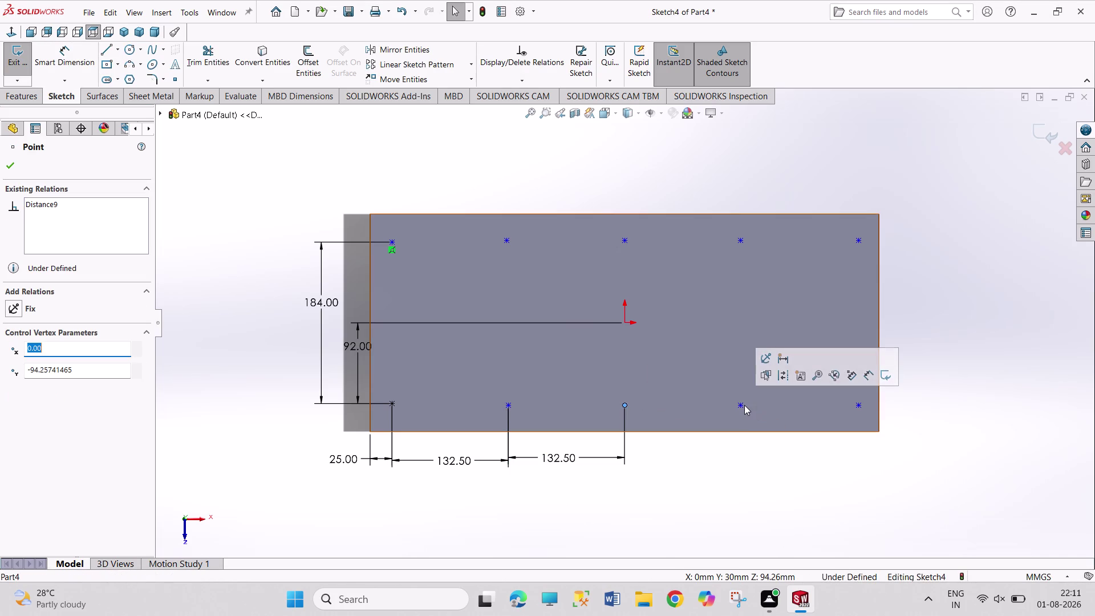
click(738, 404)
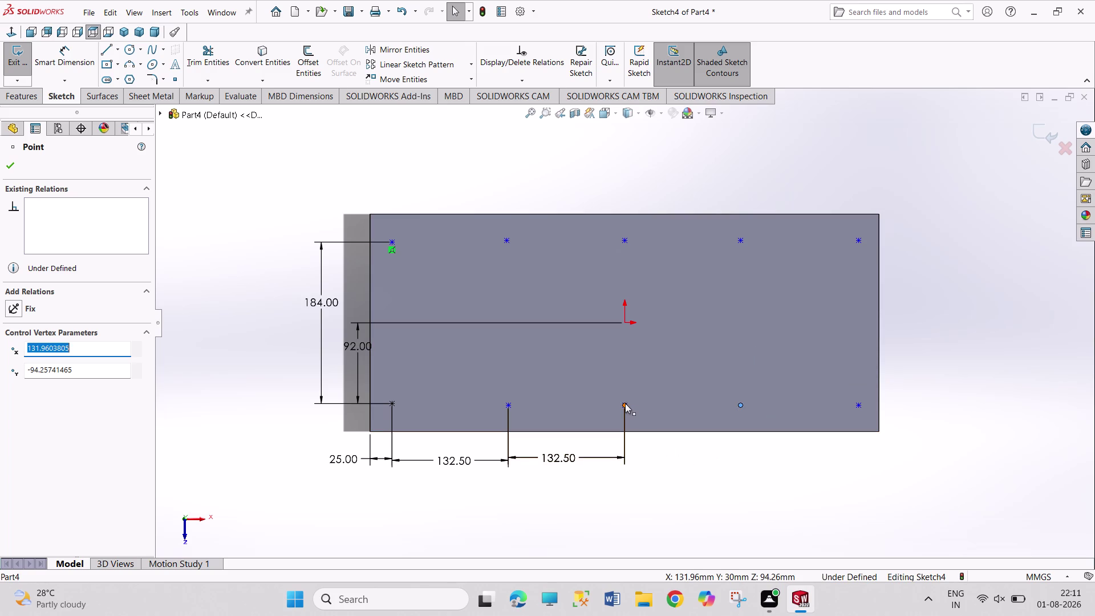
click(625, 403)
right_drag(714, 483, 705, 394)
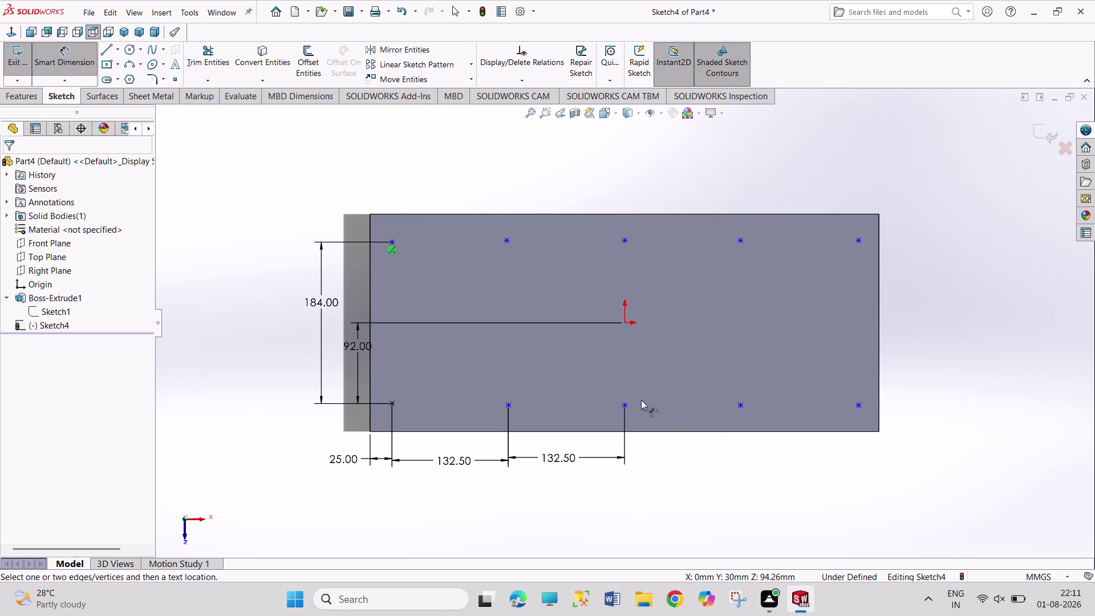
Dimension the gap between the third and fourth bottom points as 132.5.
click(626, 405)
click(740, 403)
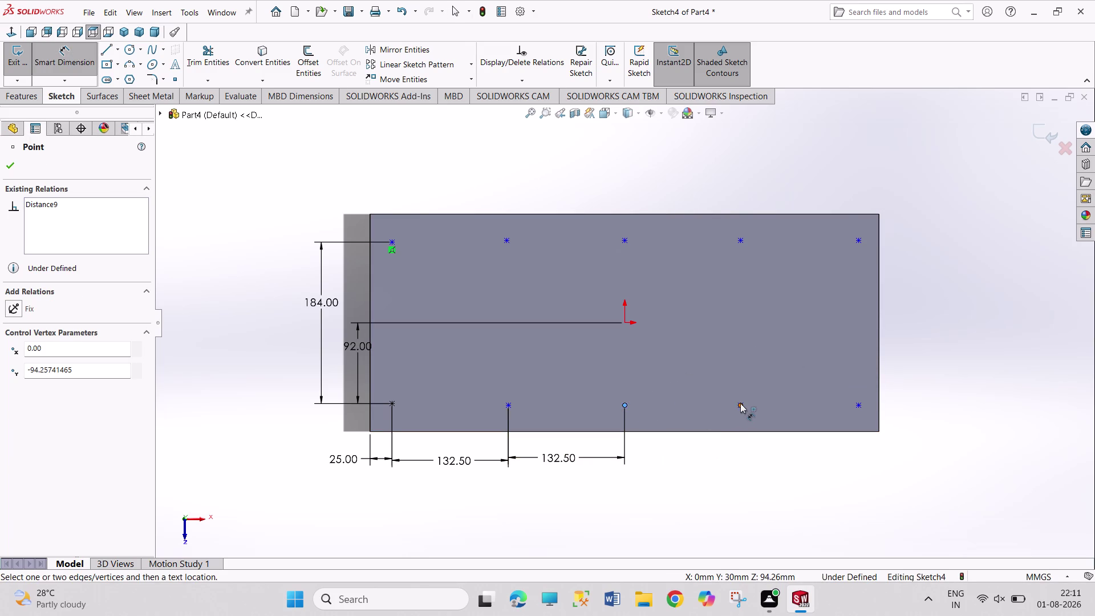
click(695, 453)
text(1)
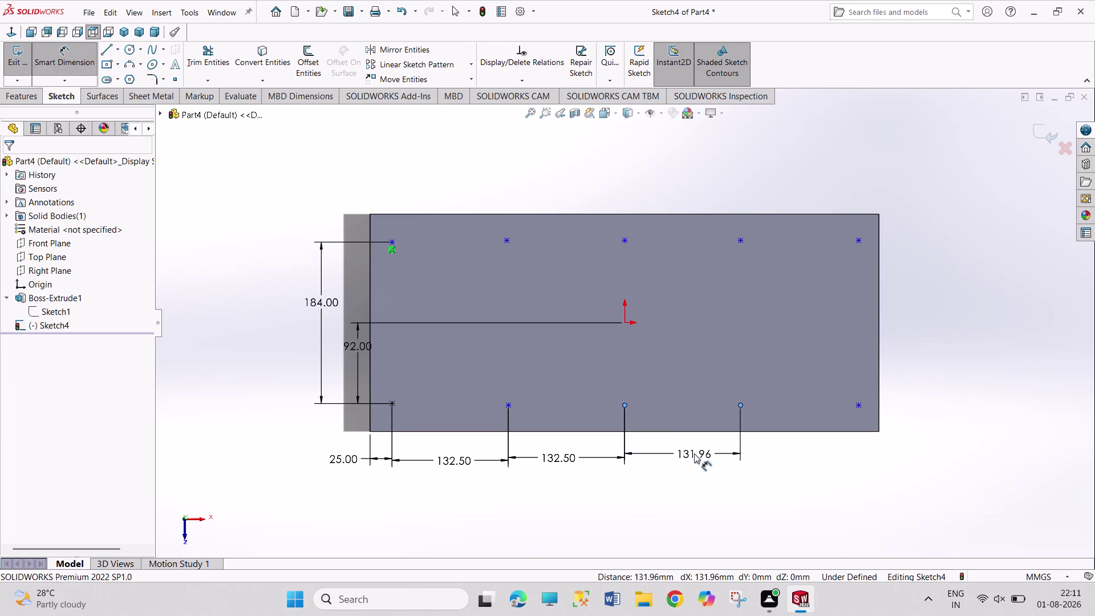
text(32.5)
key(Return)
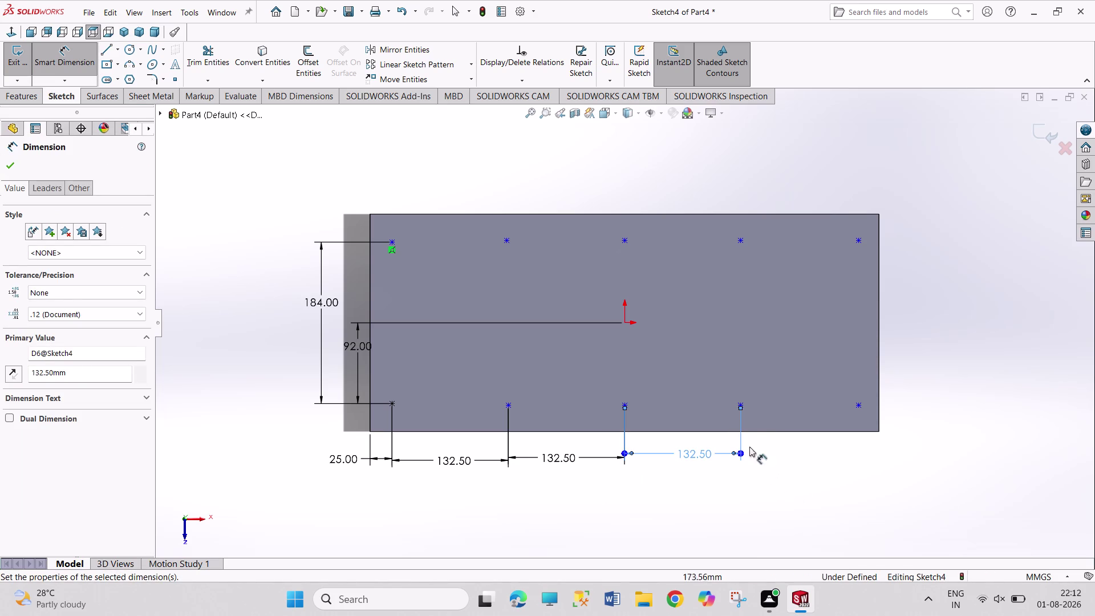
Dimension the fourth-to-fifth bottom gap as 132.5, then return to Select.
click(740, 405)
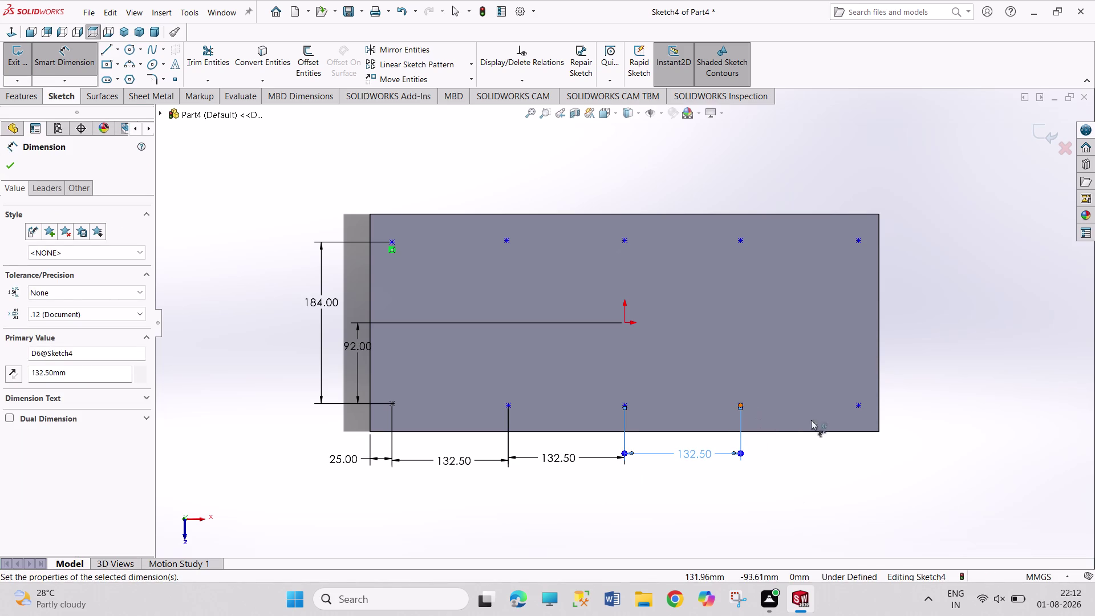
click(858, 405)
click(802, 458)
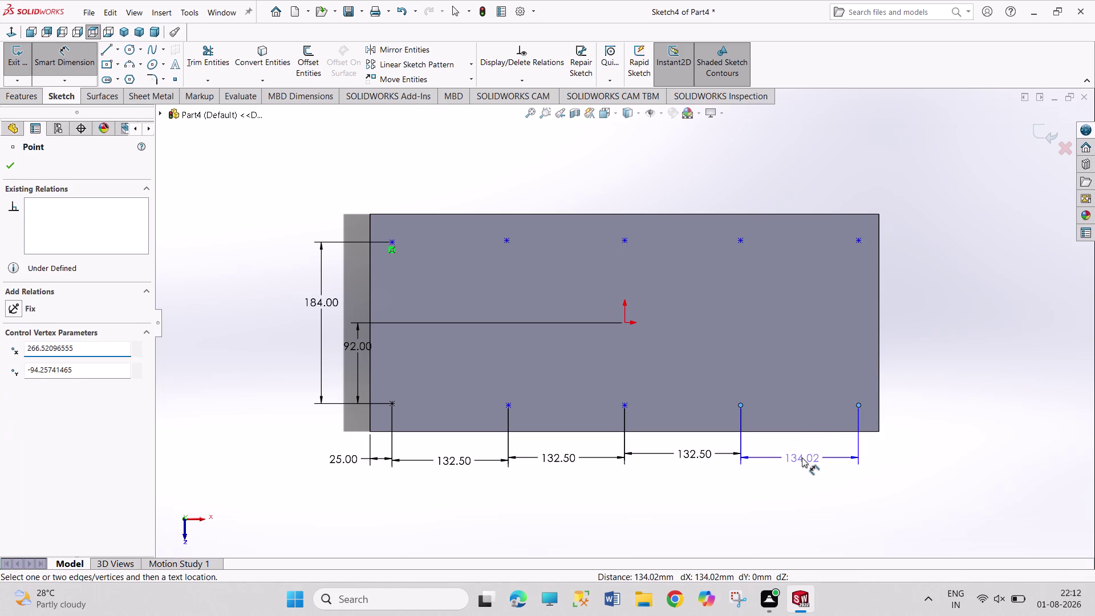
text(132.5)
key(Return)
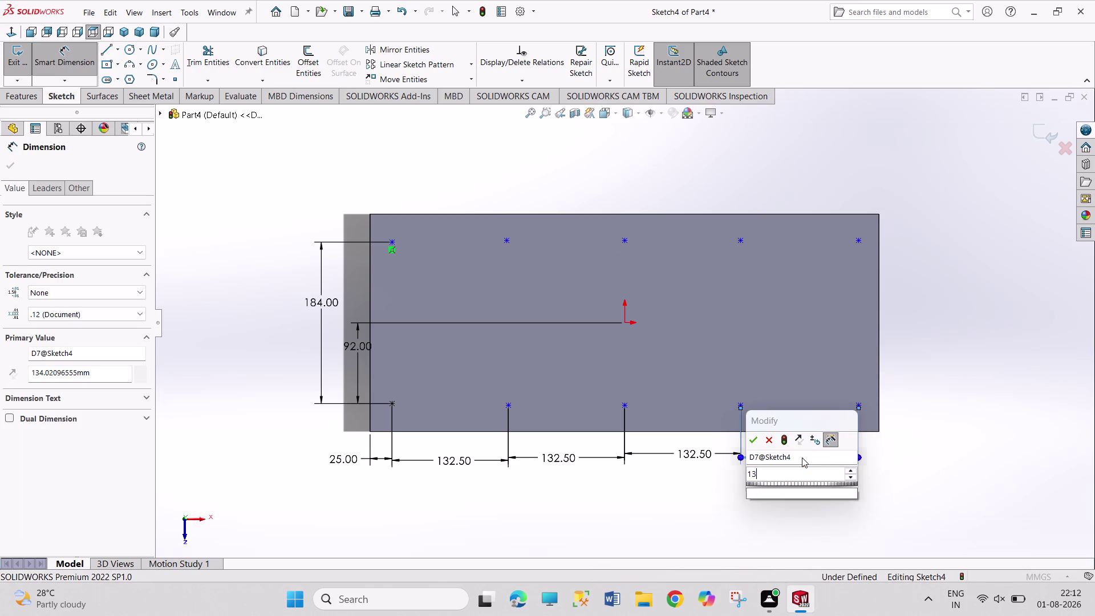
right_click(817, 498)
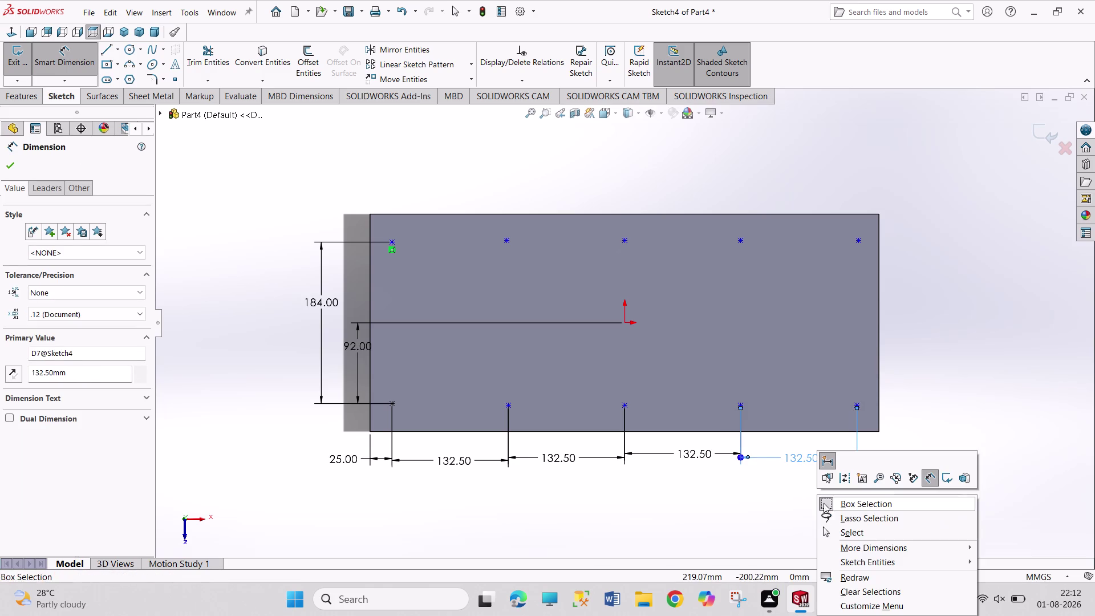
click(842, 538)
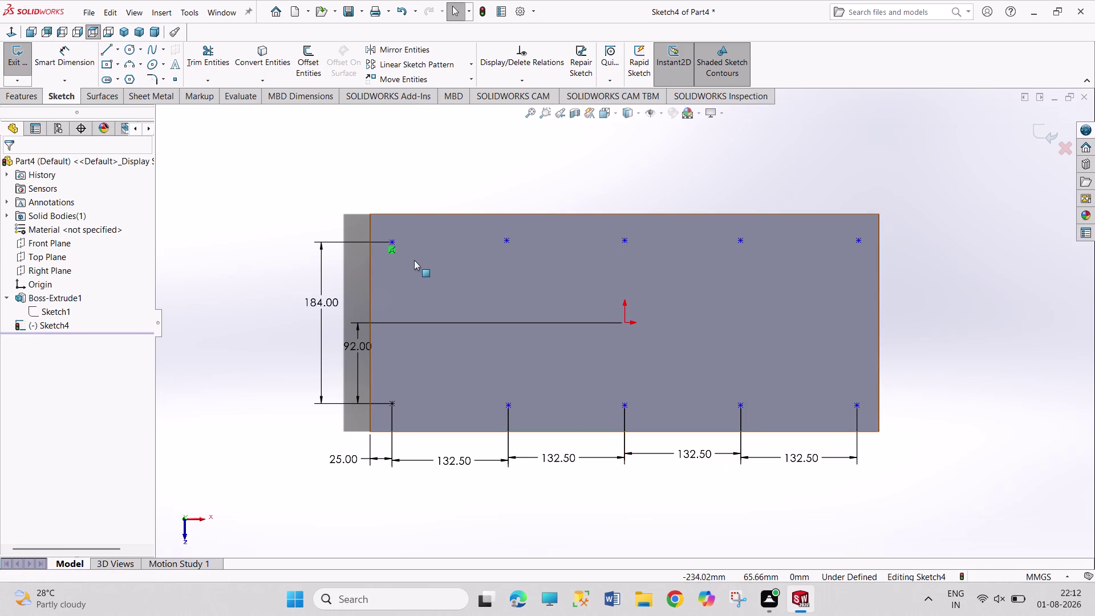
click(394, 244)
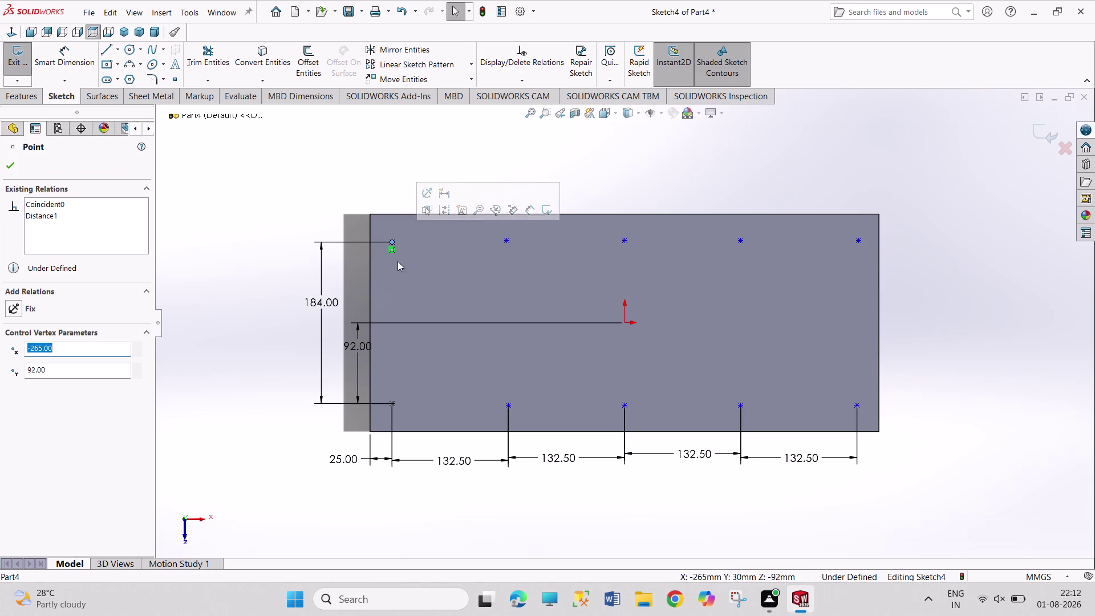
Make the first and second column point pairs vertical.
click(395, 402)
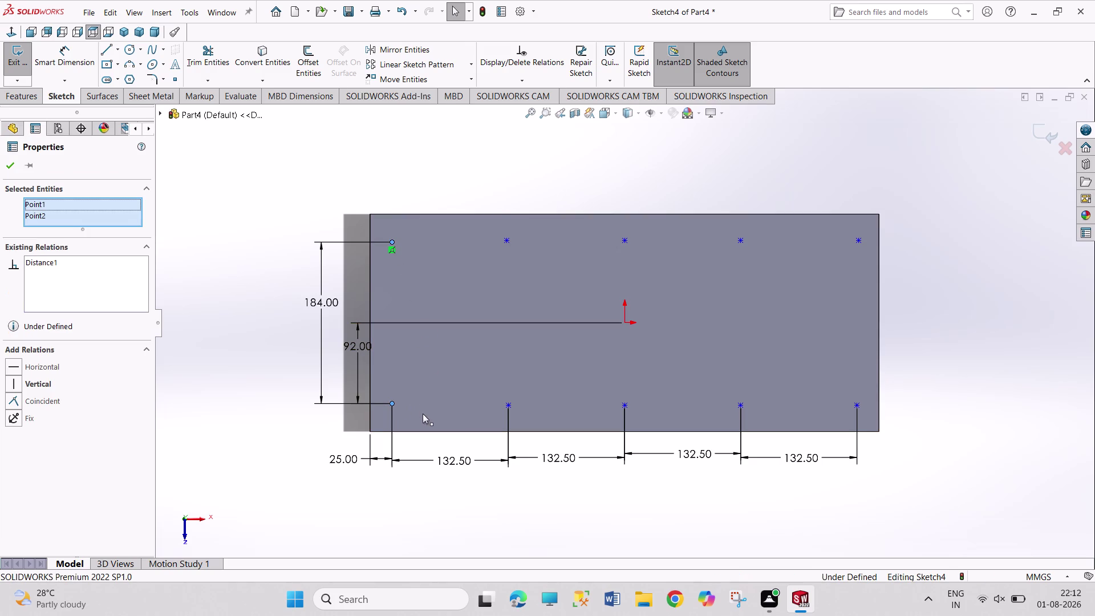
click(445, 350)
click(514, 155)
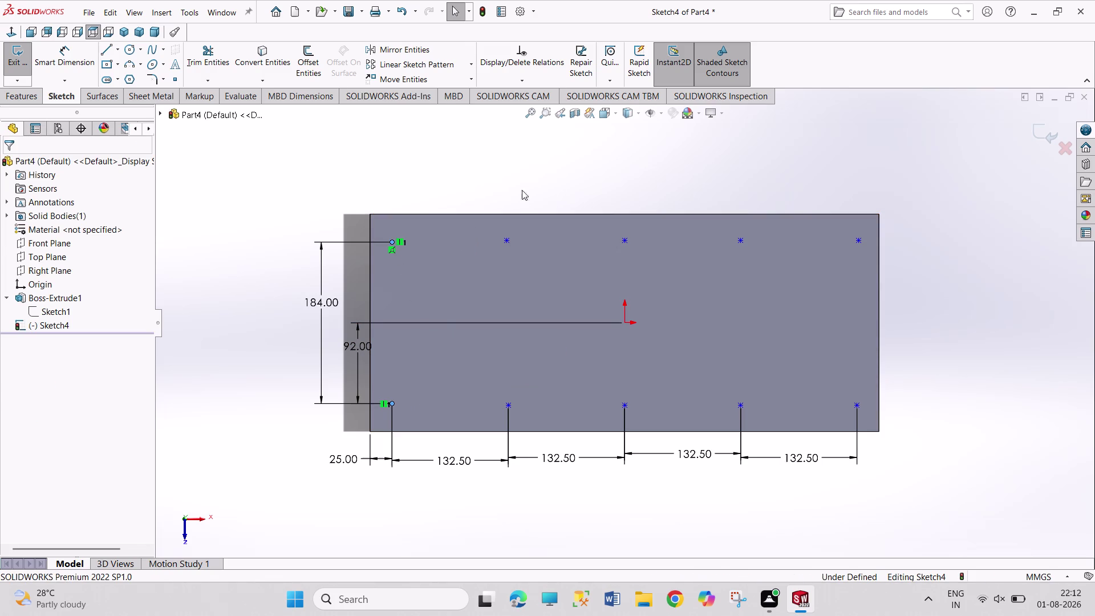
click(506, 241)
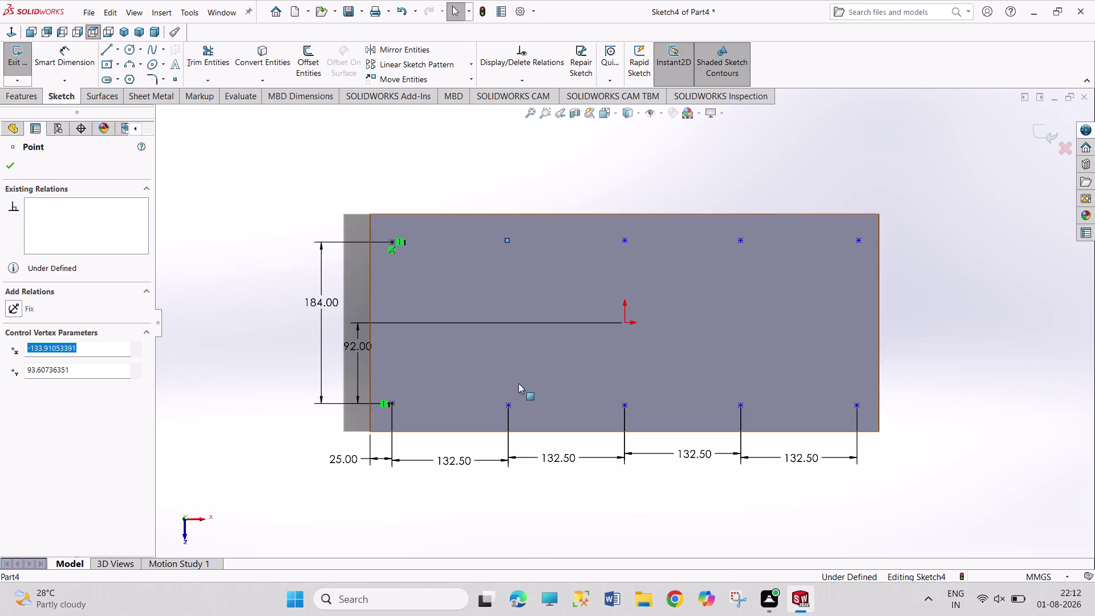
click(509, 404)
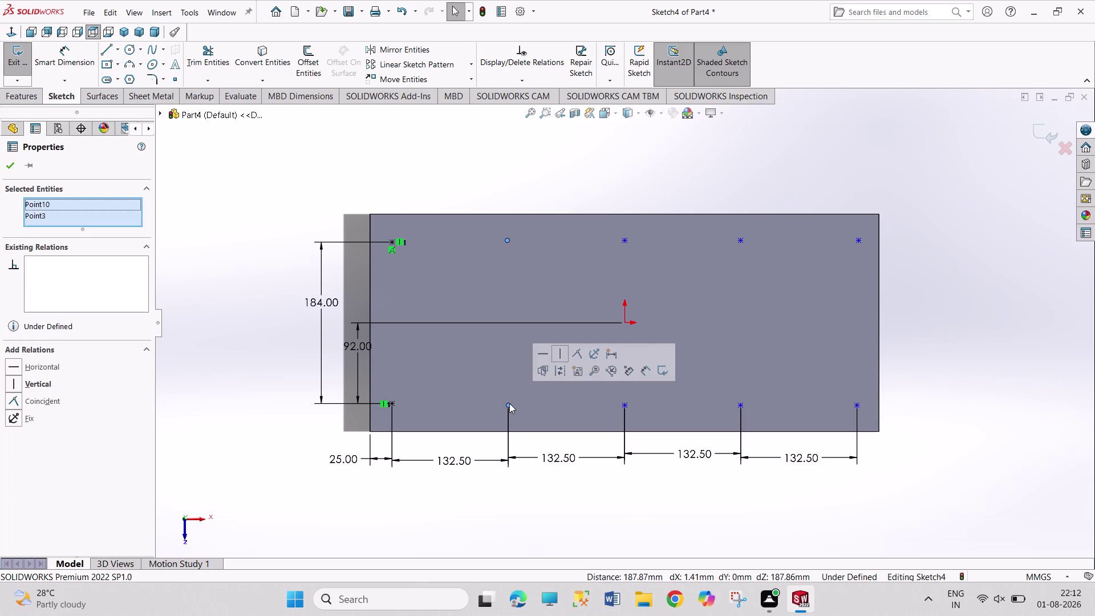
click(559, 353)
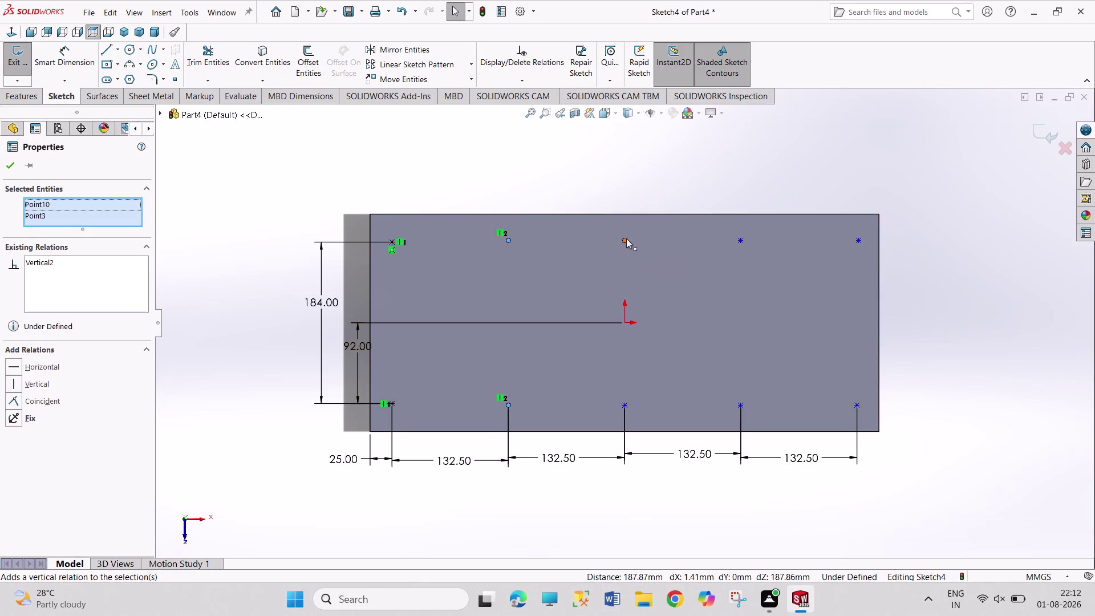
click(626, 238)
Make the third, fourth and fifth column point pairs vertical.
click(625, 405)
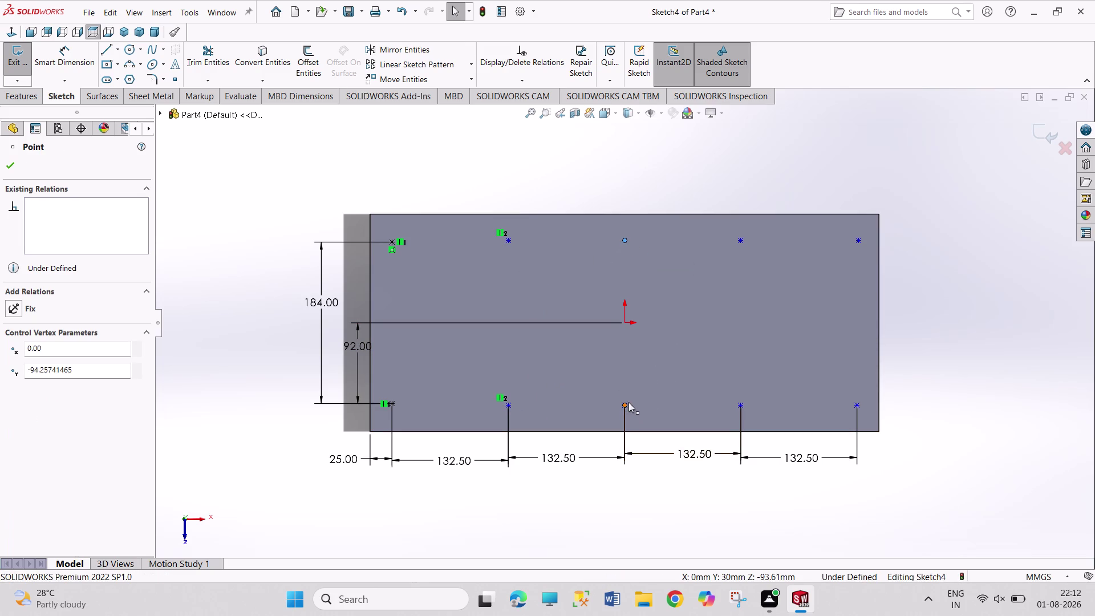
click(680, 353)
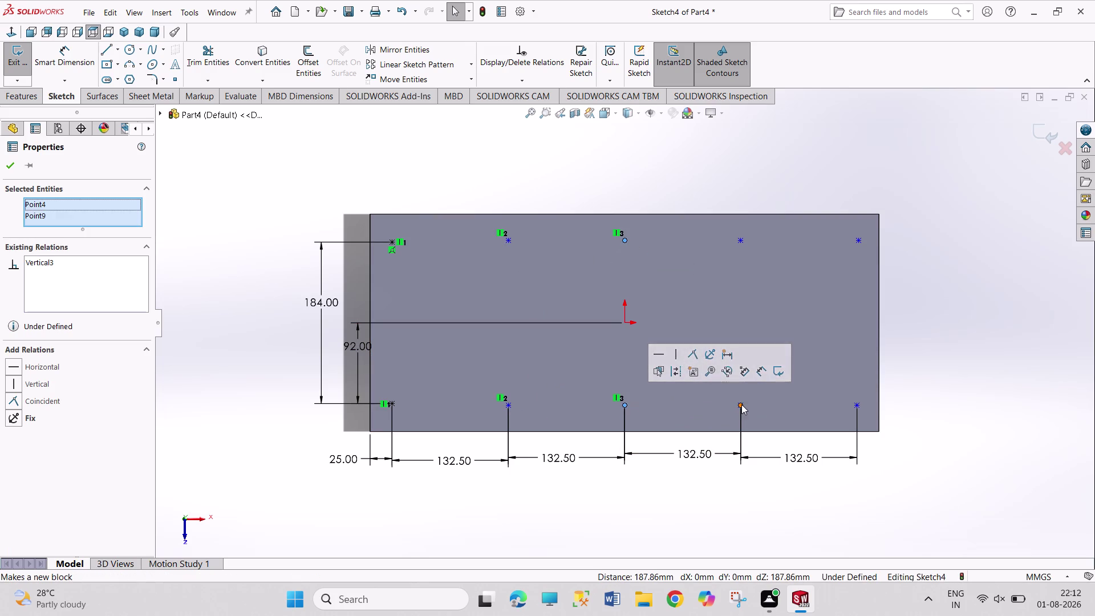
click(742, 404)
click(740, 239)
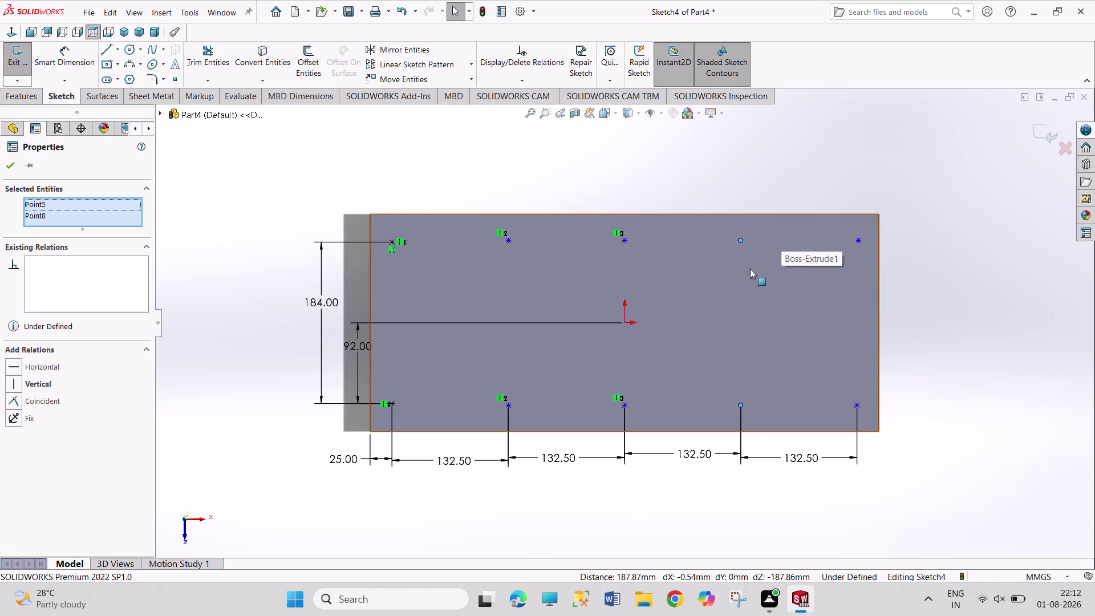
click(38, 381)
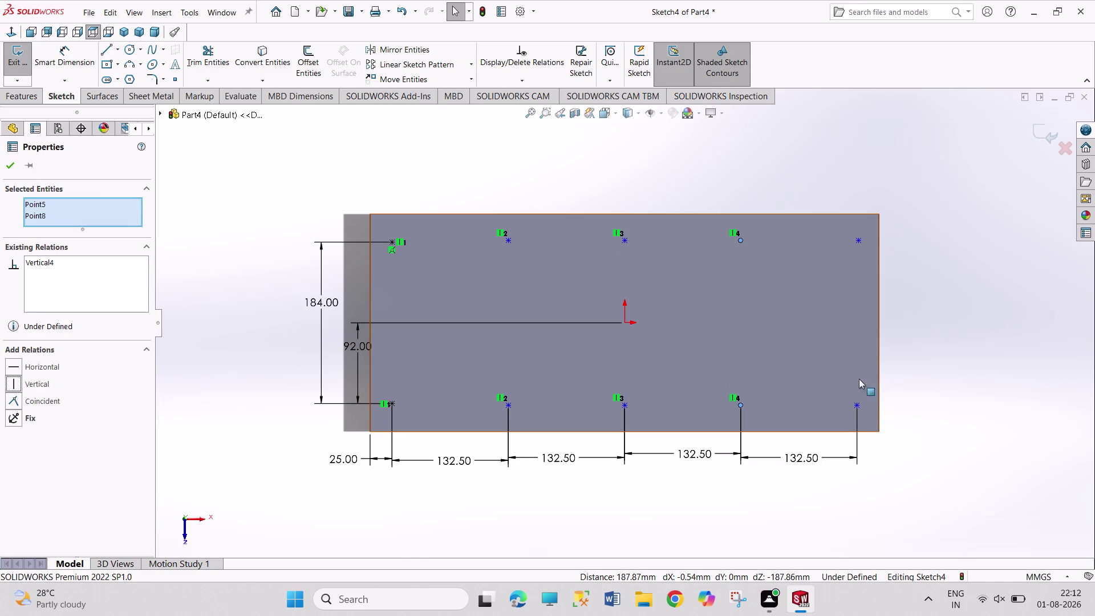
click(856, 404)
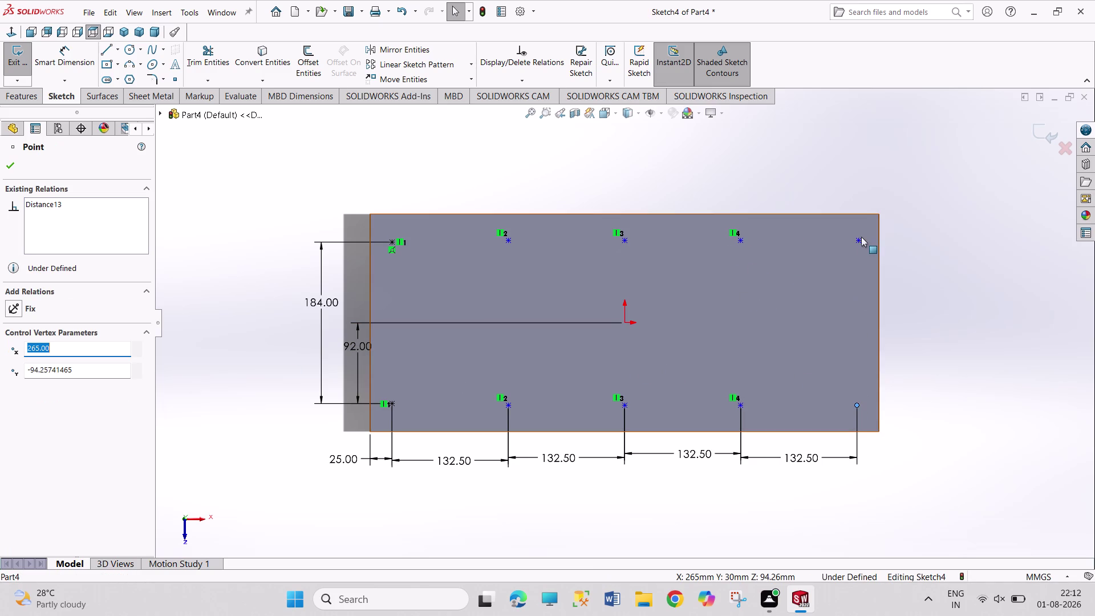
click(858, 241)
click(905, 191)
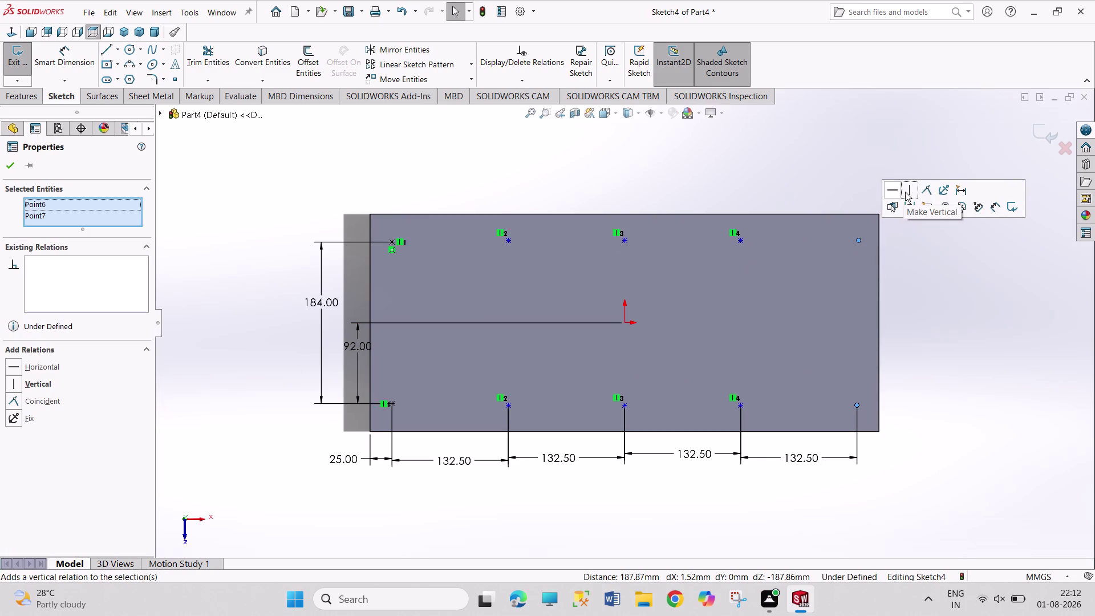
click(862, 163)
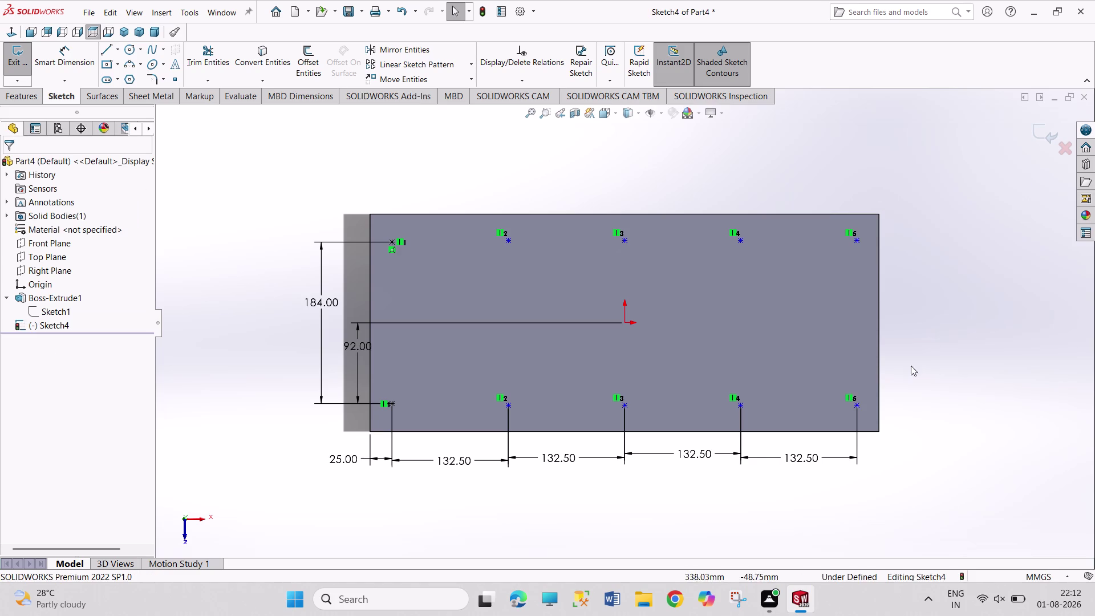
right_drag(536, 540, 532, 398)
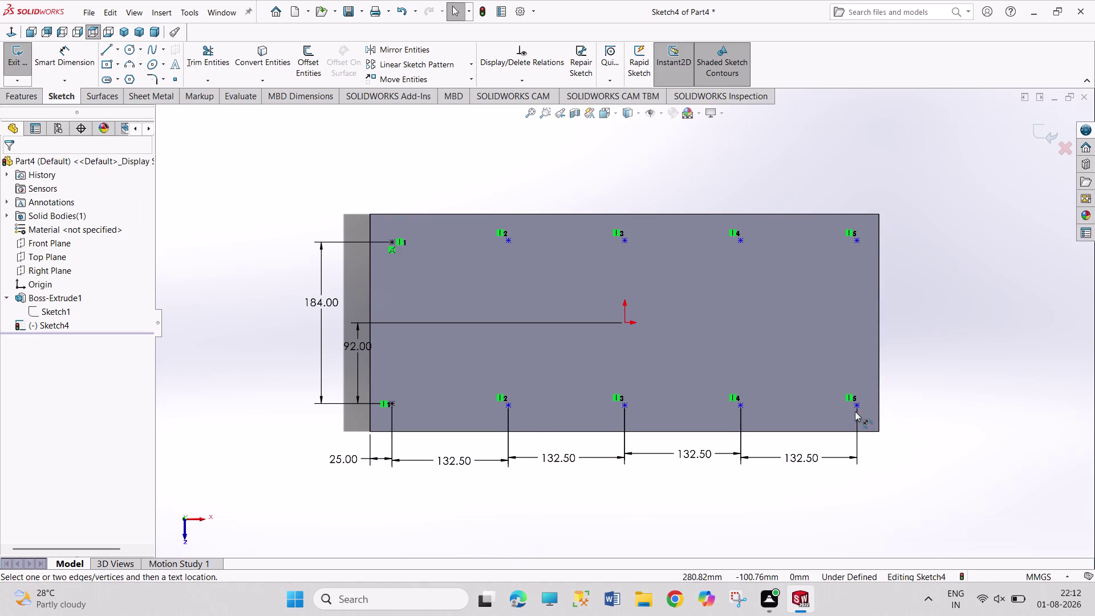
Dimension the rightmost point pair 184 apart.
drag(856, 404, 858, 398)
click(856, 239)
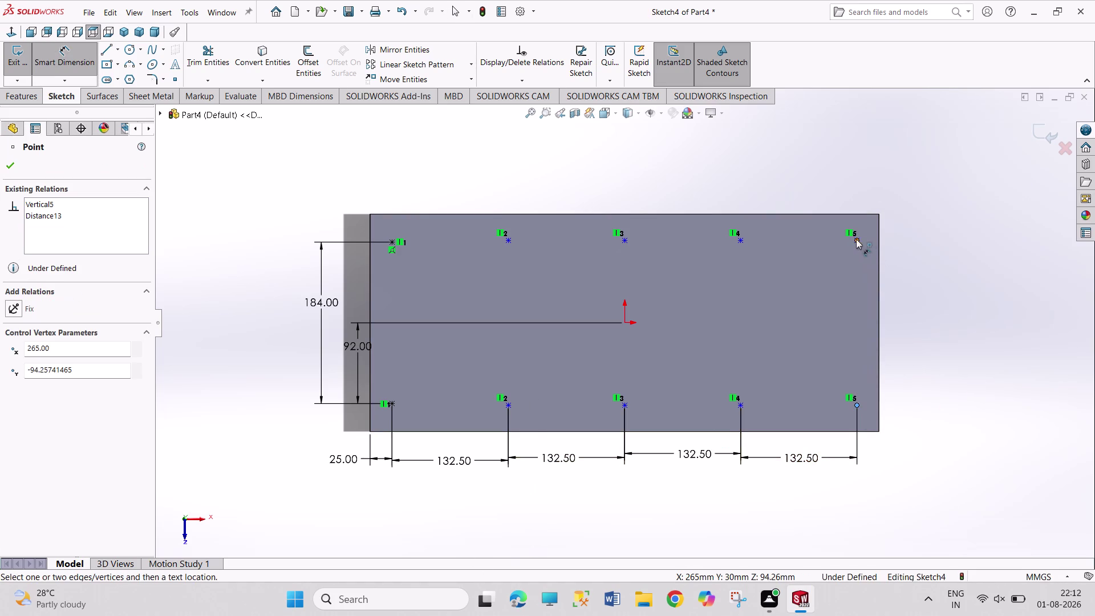
click(920, 305)
text(1)
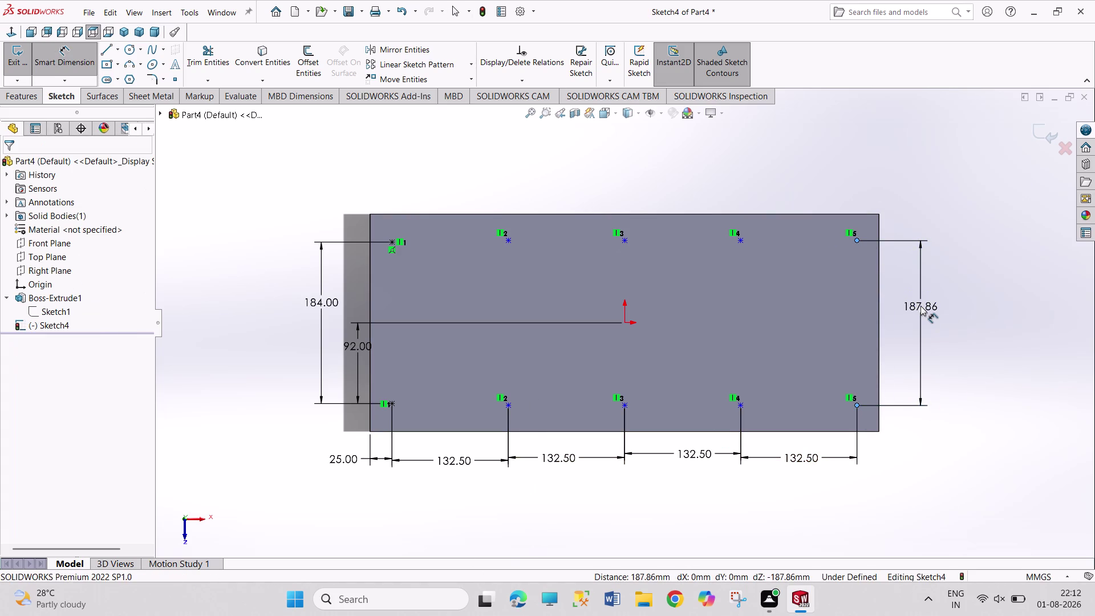
text(84)
key(Return)
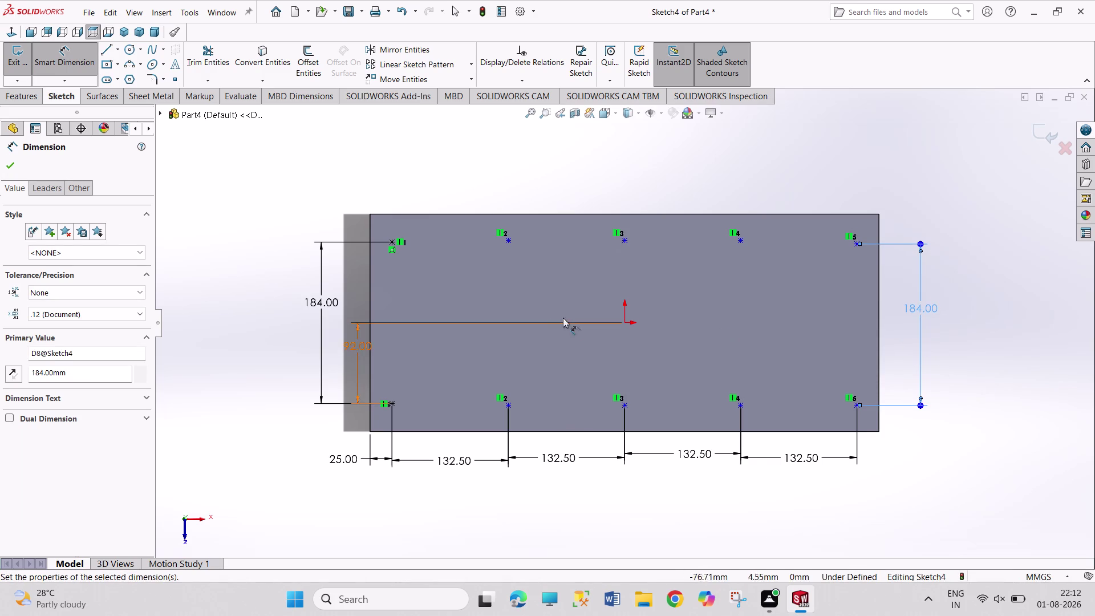
Dimension the top-right point 92 from the origin, then return to Select.
click(624, 322)
click(856, 245)
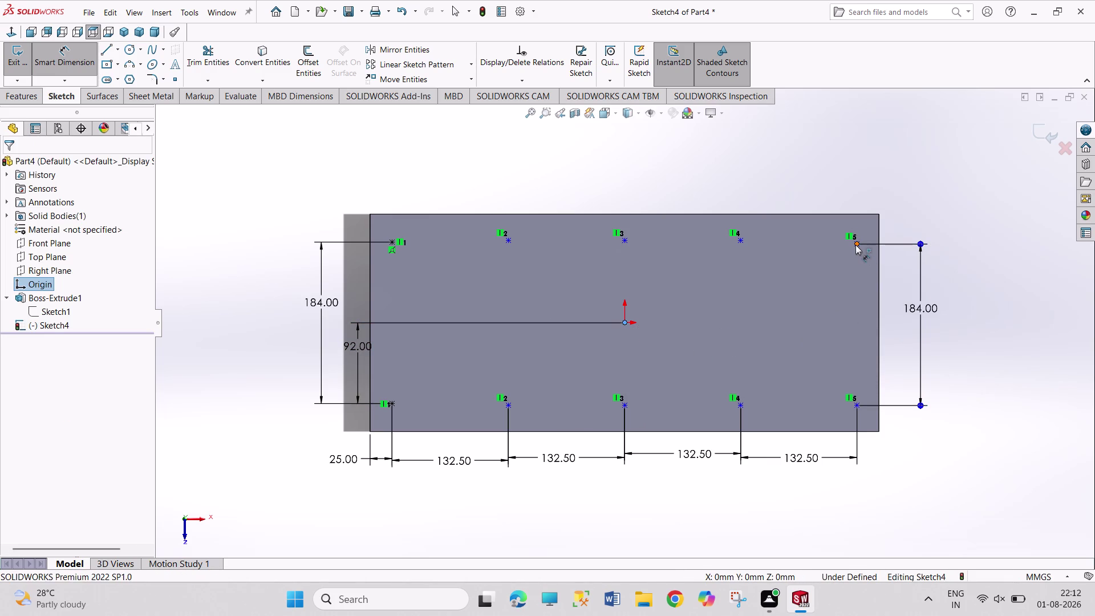
click(892, 300)
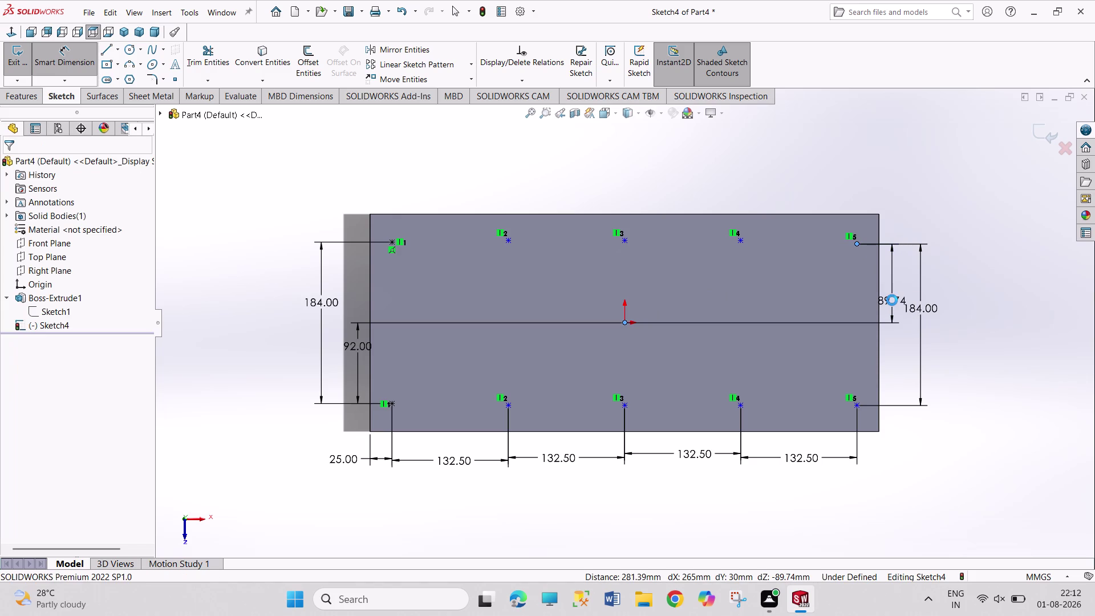
text(92)
key(Return)
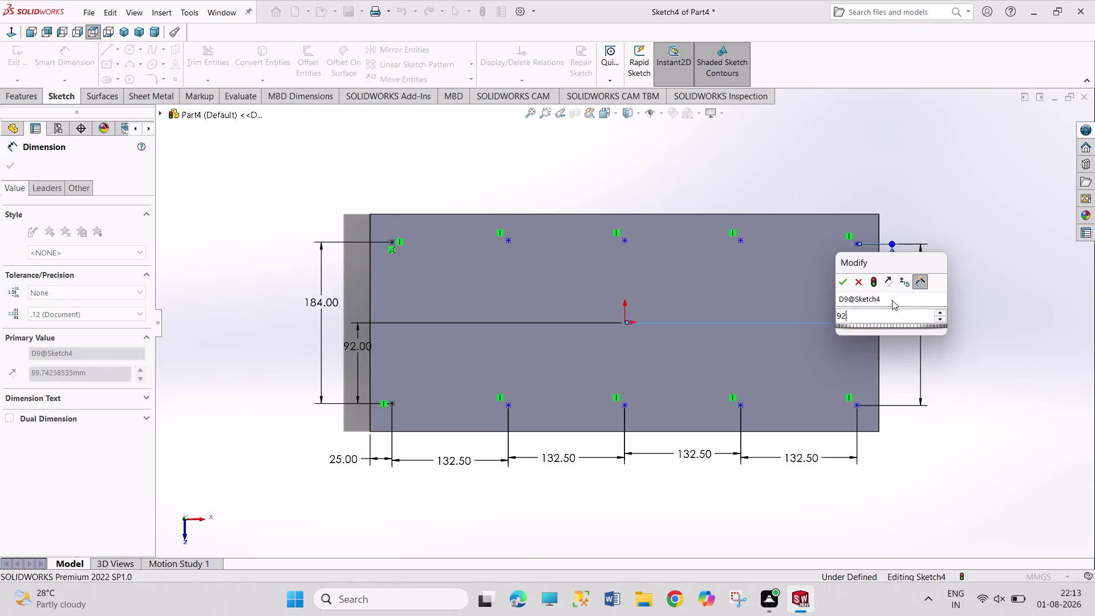
right_click(988, 307)
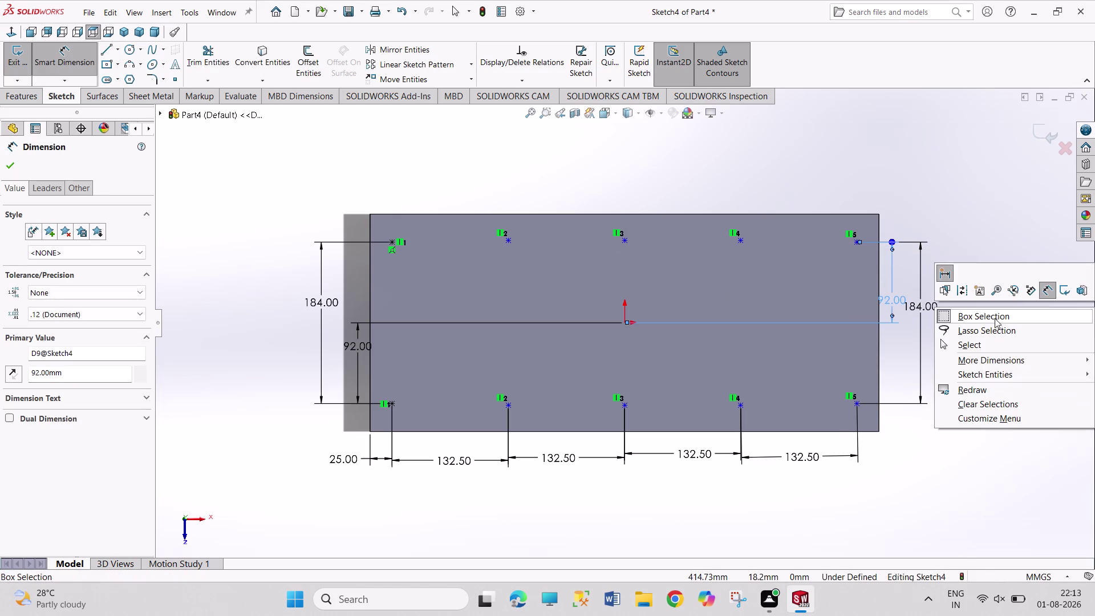
click(995, 346)
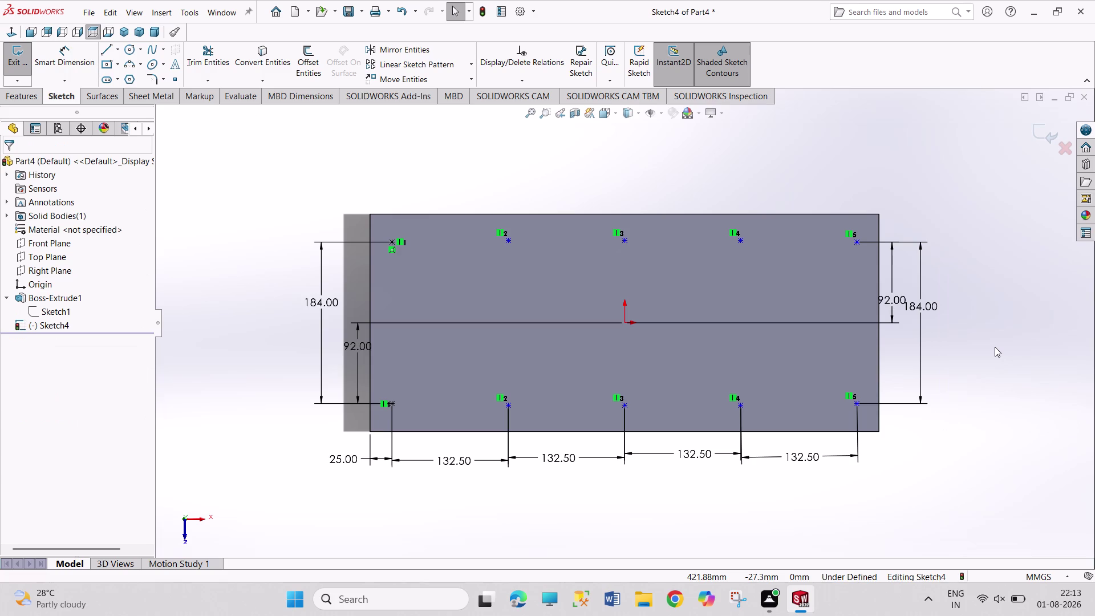
Make the five top-row points horizontal and delete the redundant 92 dimension.
click(392, 241)
click(510, 240)
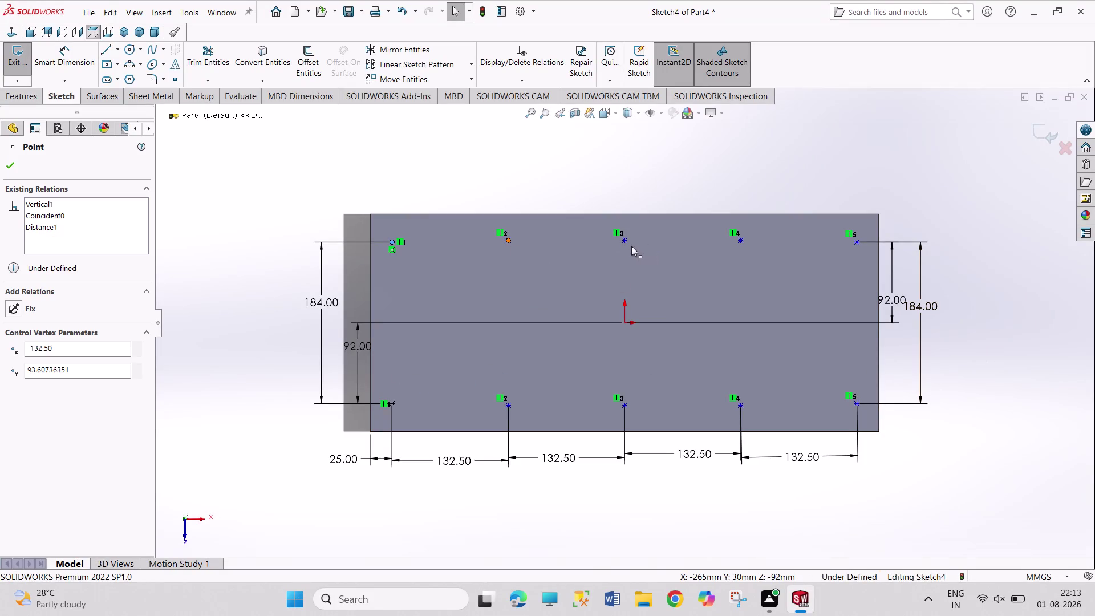
click(625, 242)
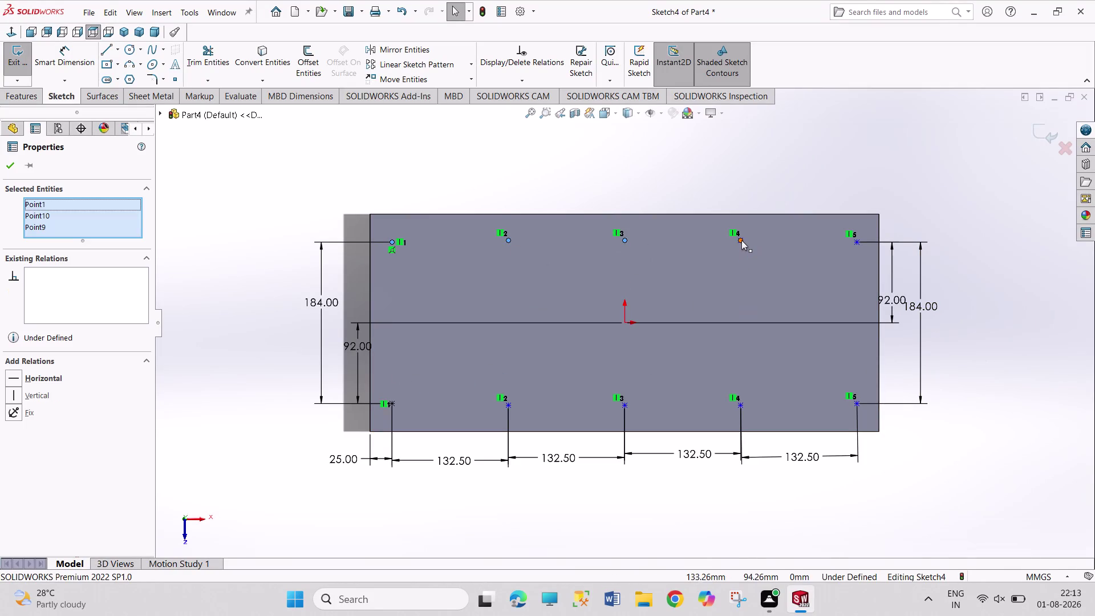
click(742, 240)
click(856, 241)
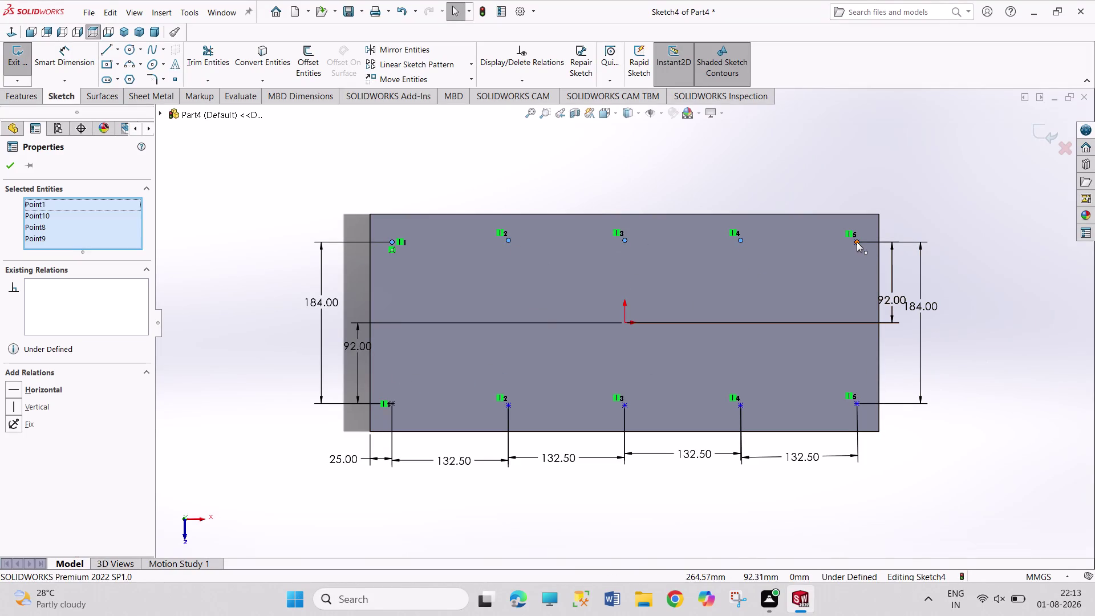
click(51, 402)
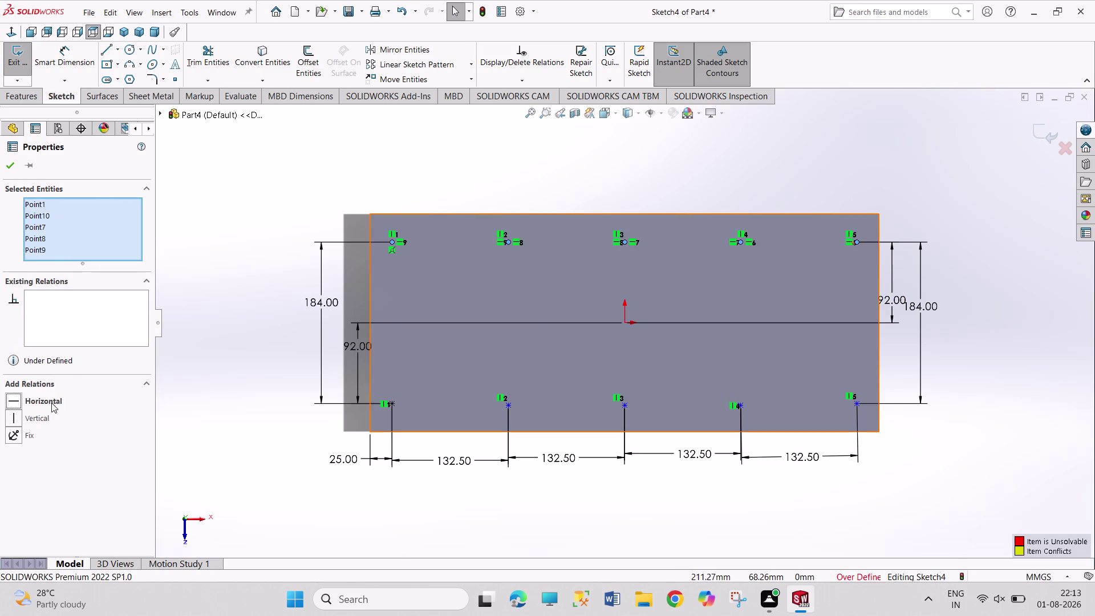
click(139, 424)
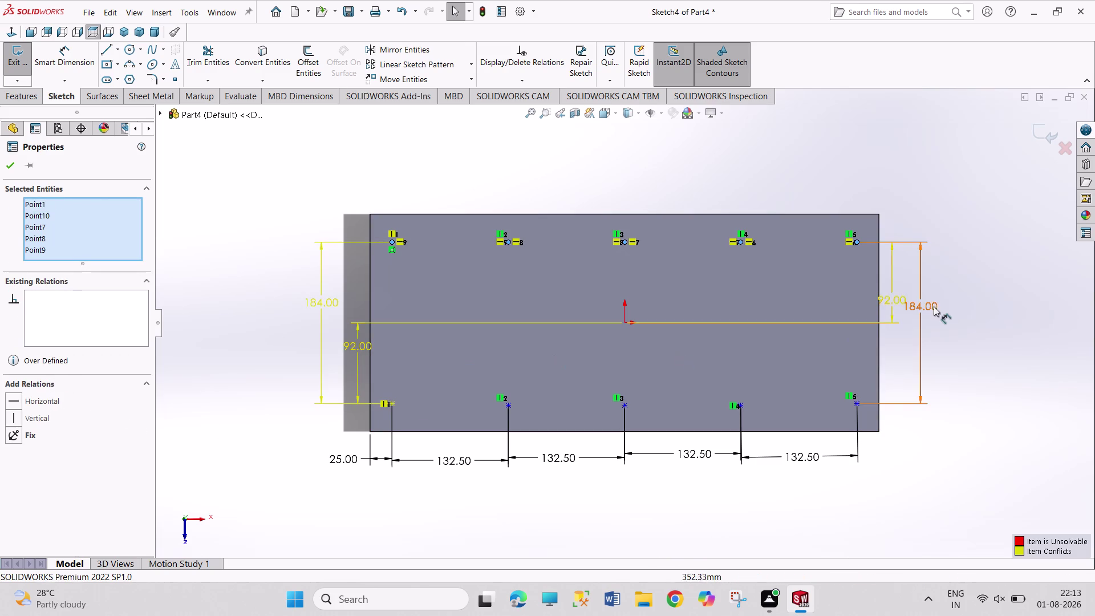
right_click(893, 295)
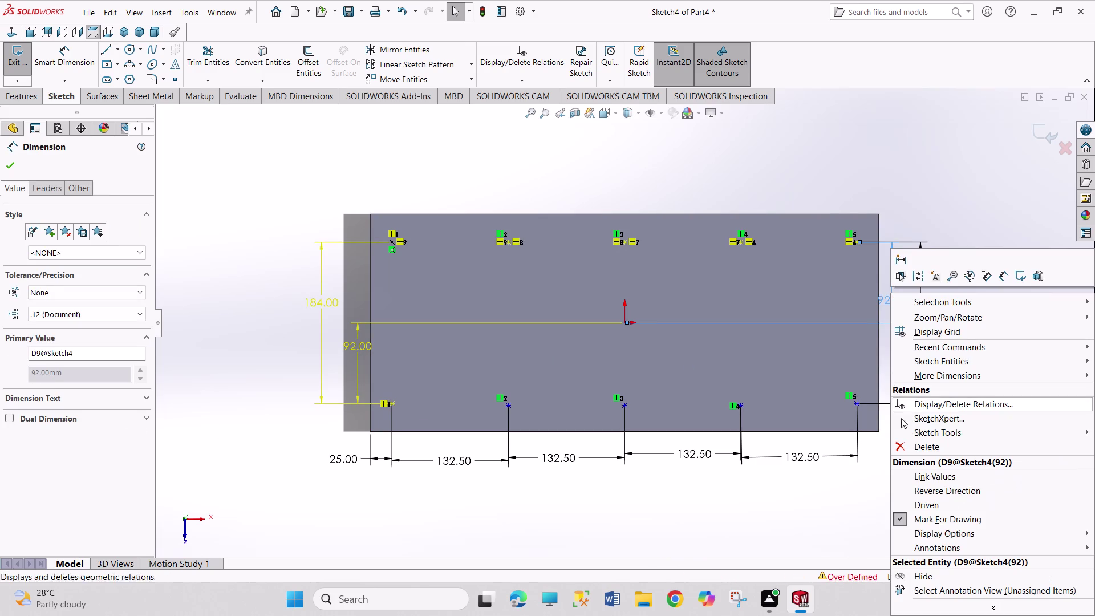
click(915, 446)
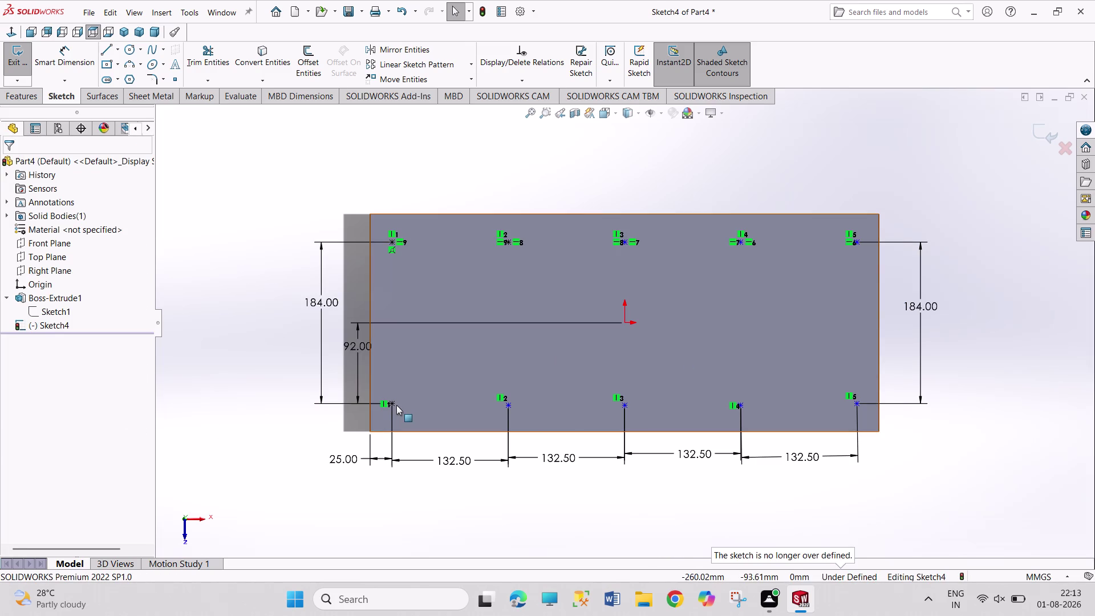
Make the five bottom-row points horizontal, delete the redundant right 184 dimension, and exit the sketch.
click(395, 404)
click(508, 407)
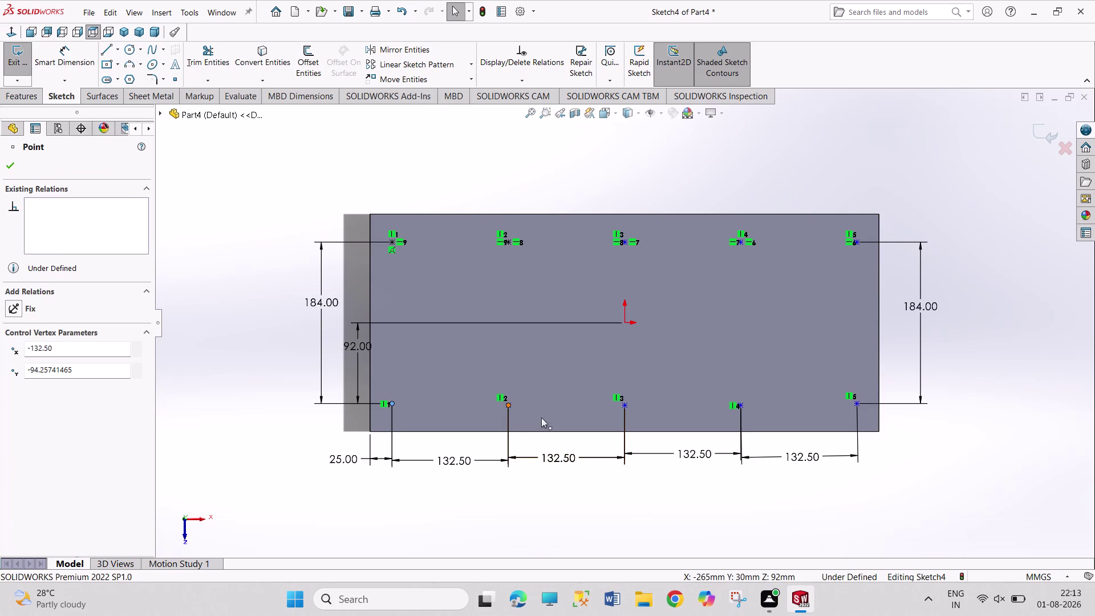
click(625, 404)
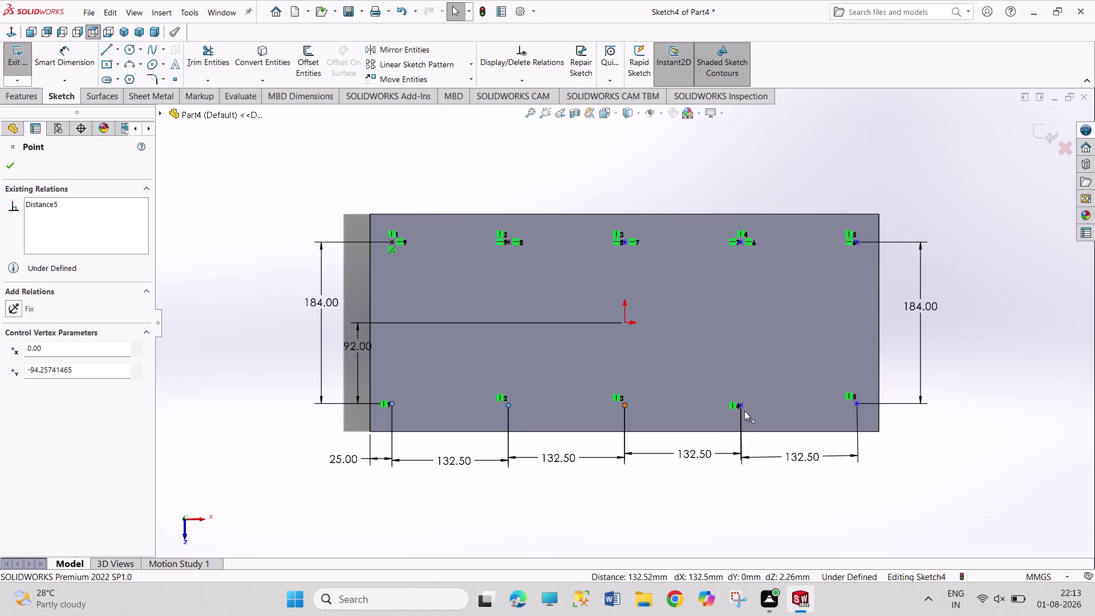
click(740, 406)
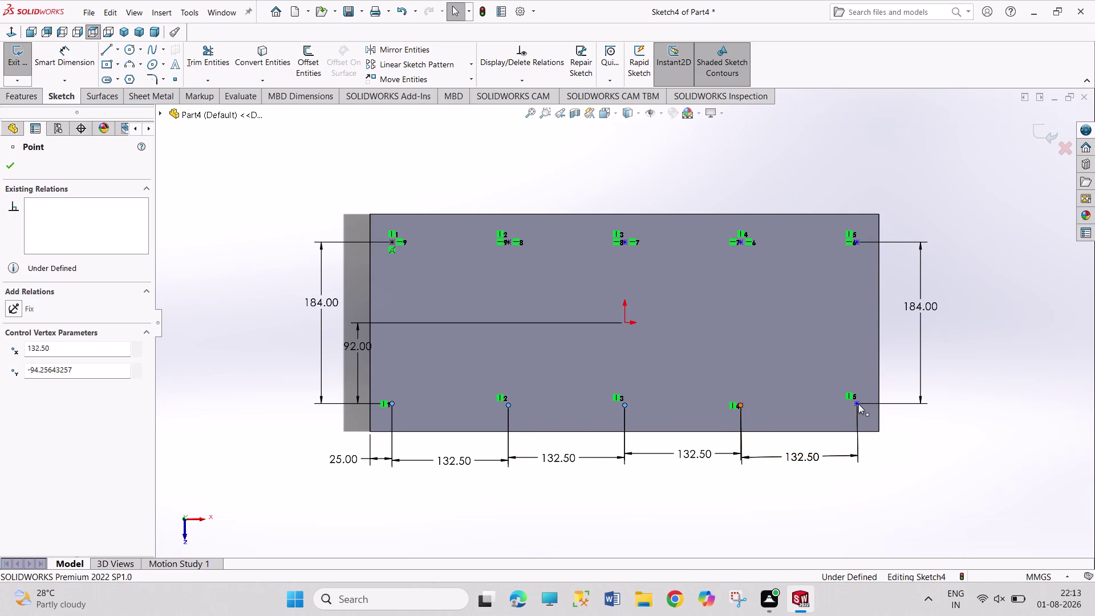
click(858, 402)
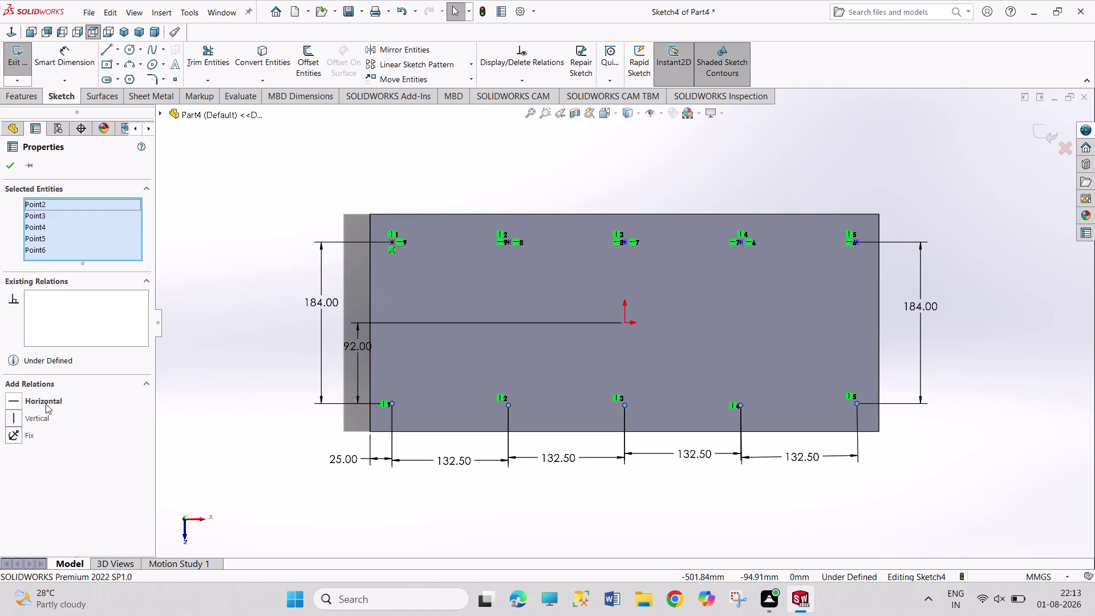
click(46, 404)
click(197, 428)
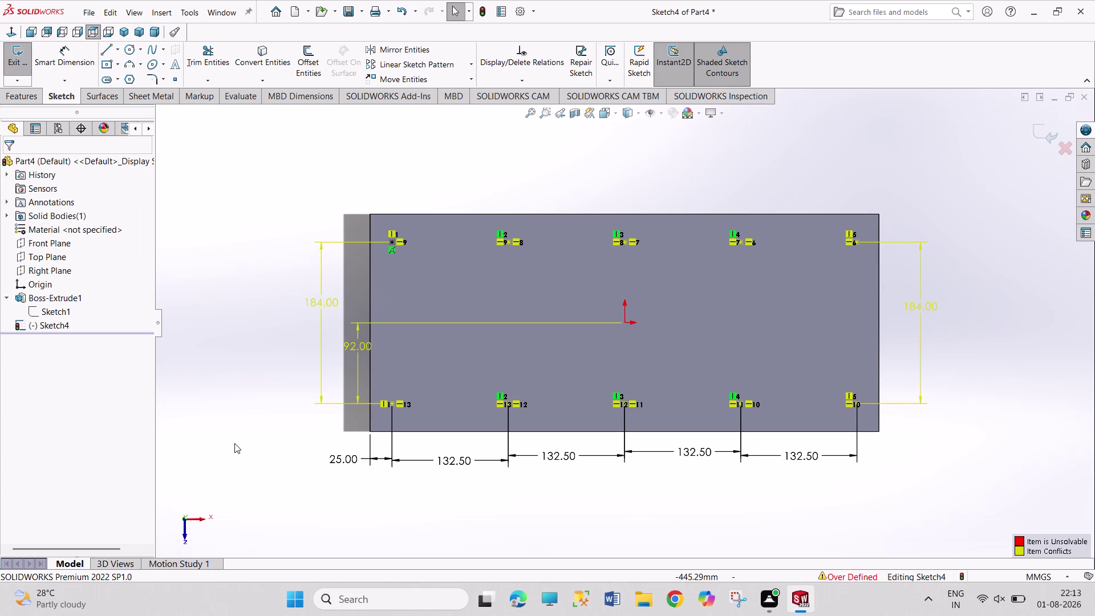
right_click(926, 301)
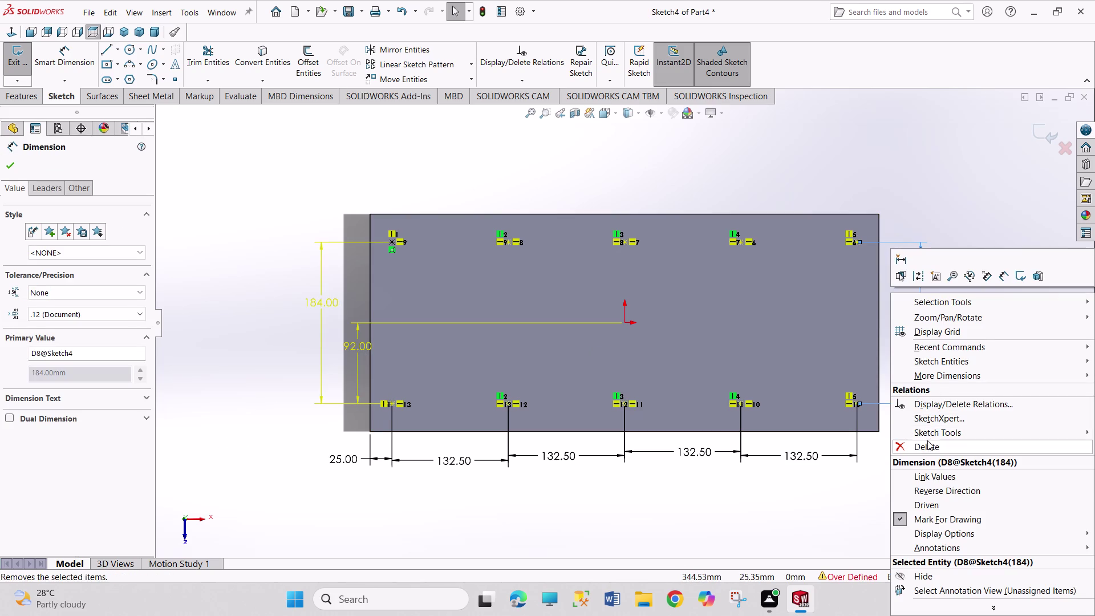
click(926, 445)
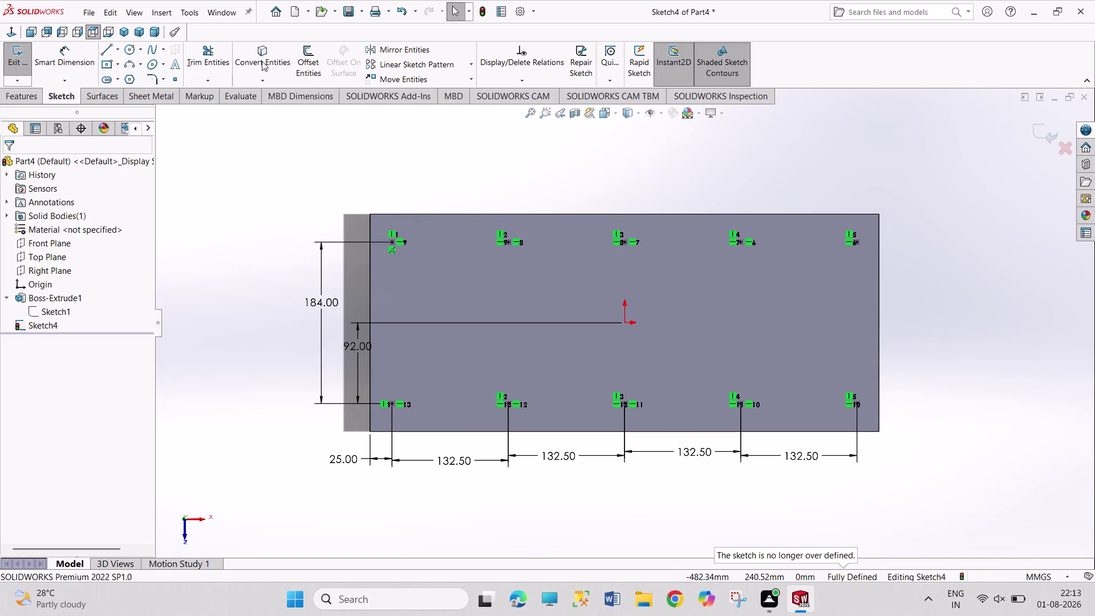
click(23, 55)
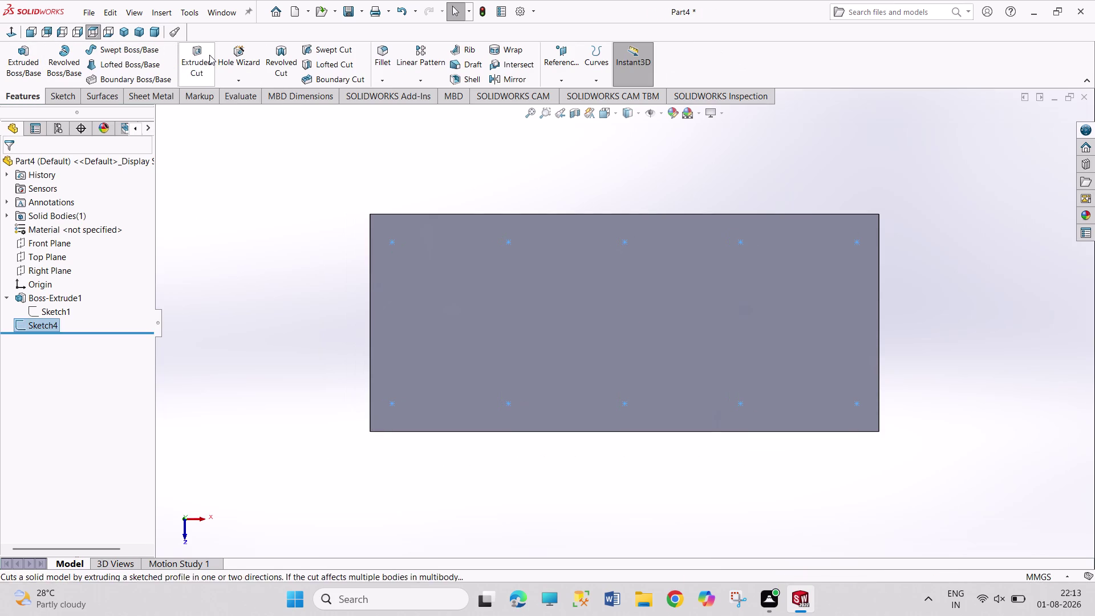
Start a Hole Wizard hole and set its type to Countersunk.
click(234, 57)
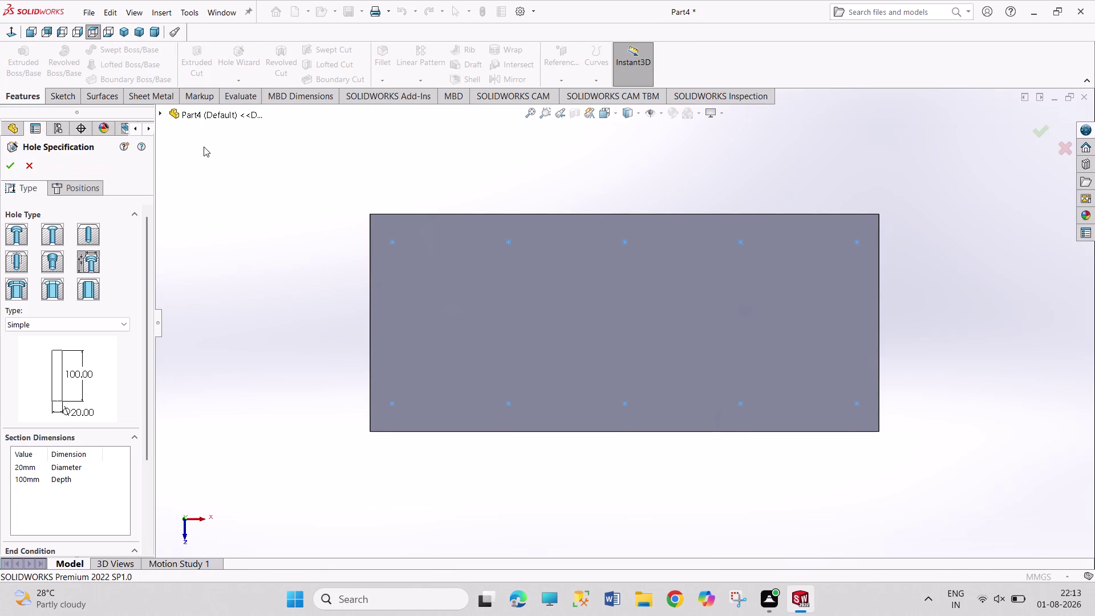
click(91, 262)
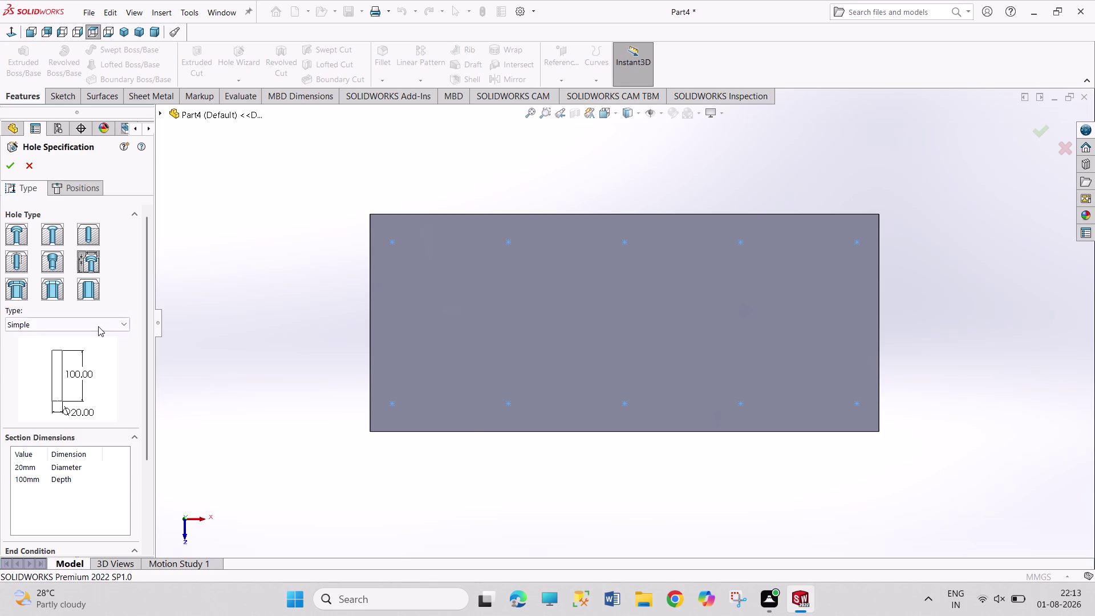
click(99, 326)
click(87, 404)
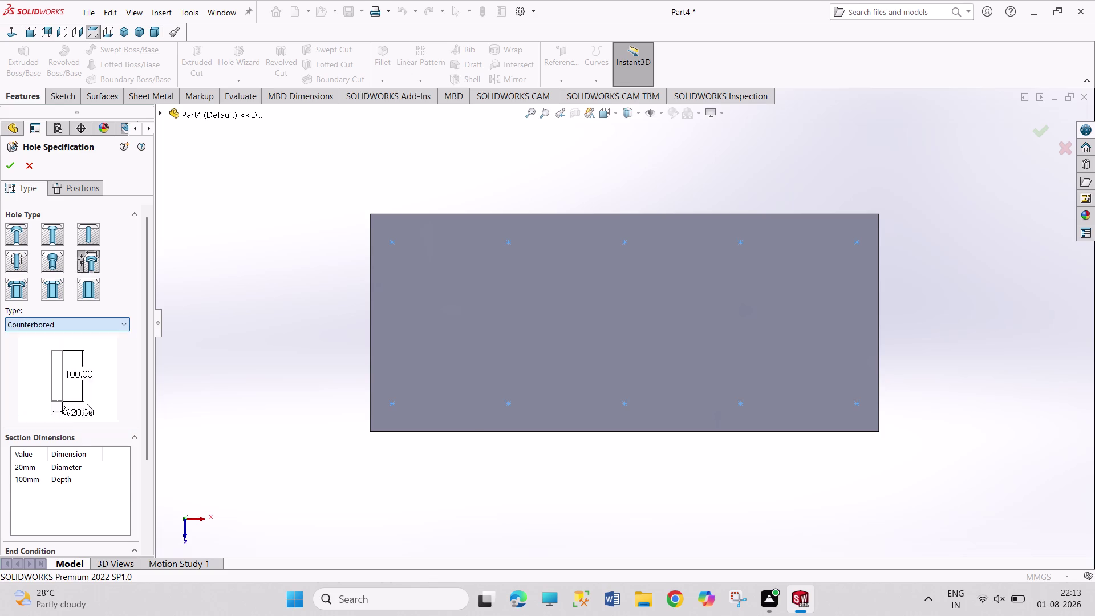
click(103, 320)
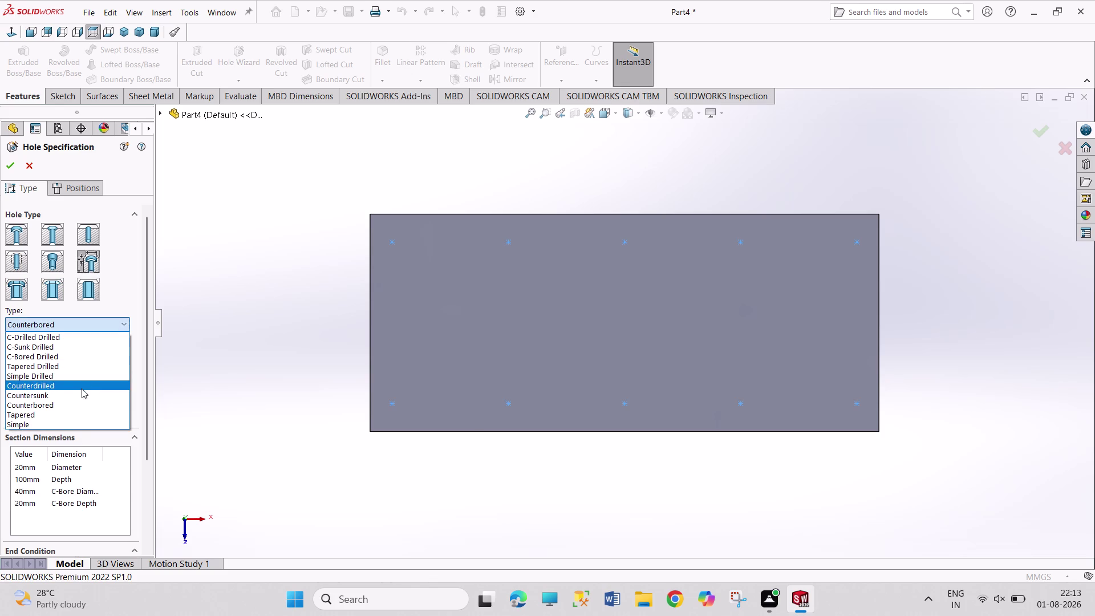
click(81, 390)
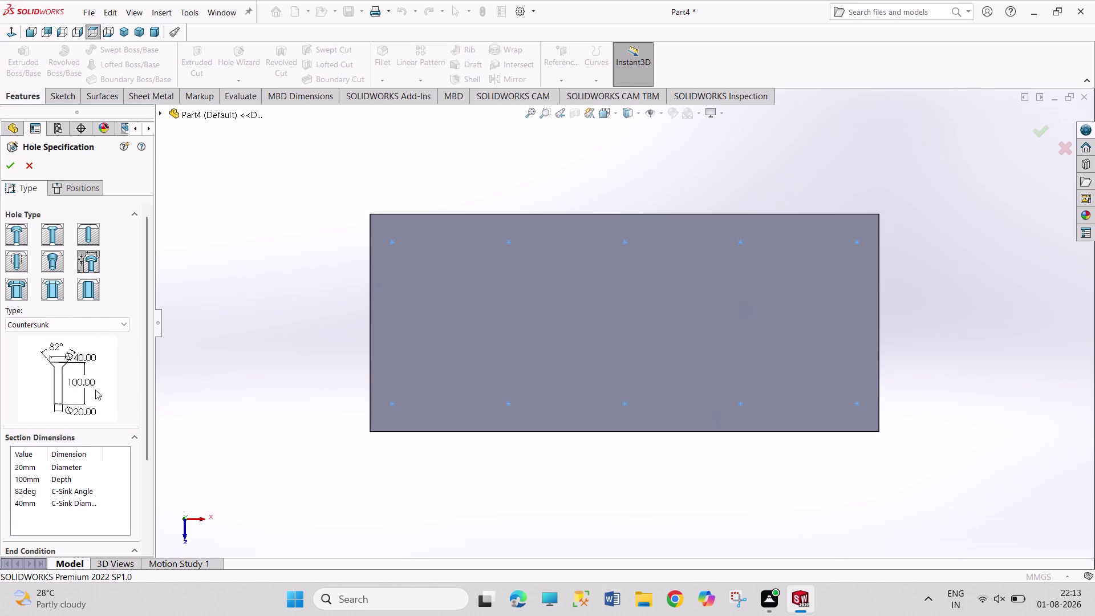
Set the countersink angle to 45°.
click(27, 490)
click(27, 489)
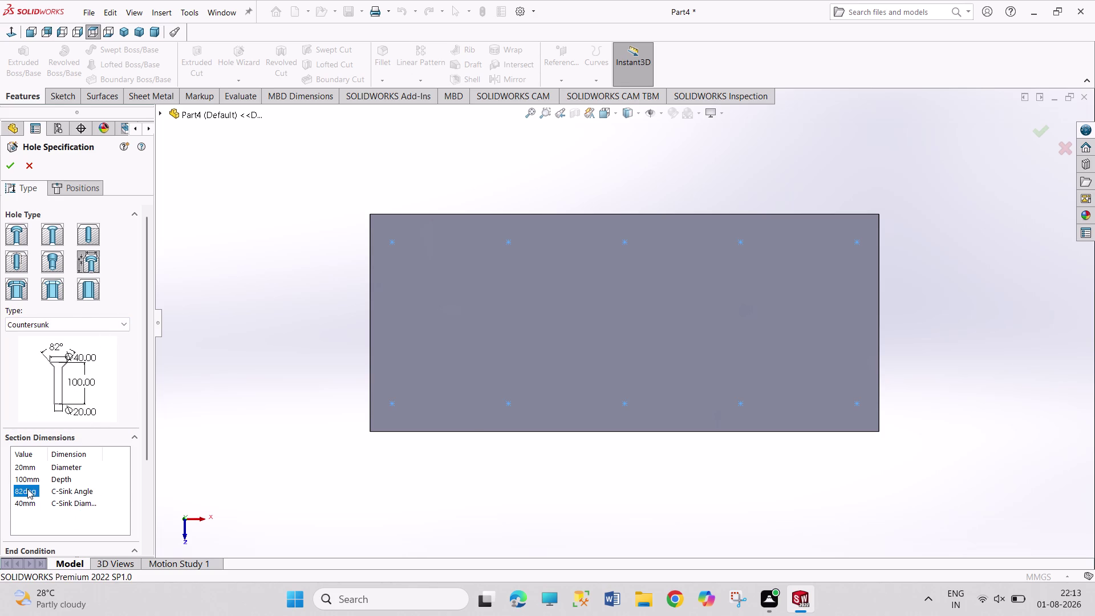
click(28, 489)
double_click(38, 490)
text(45)
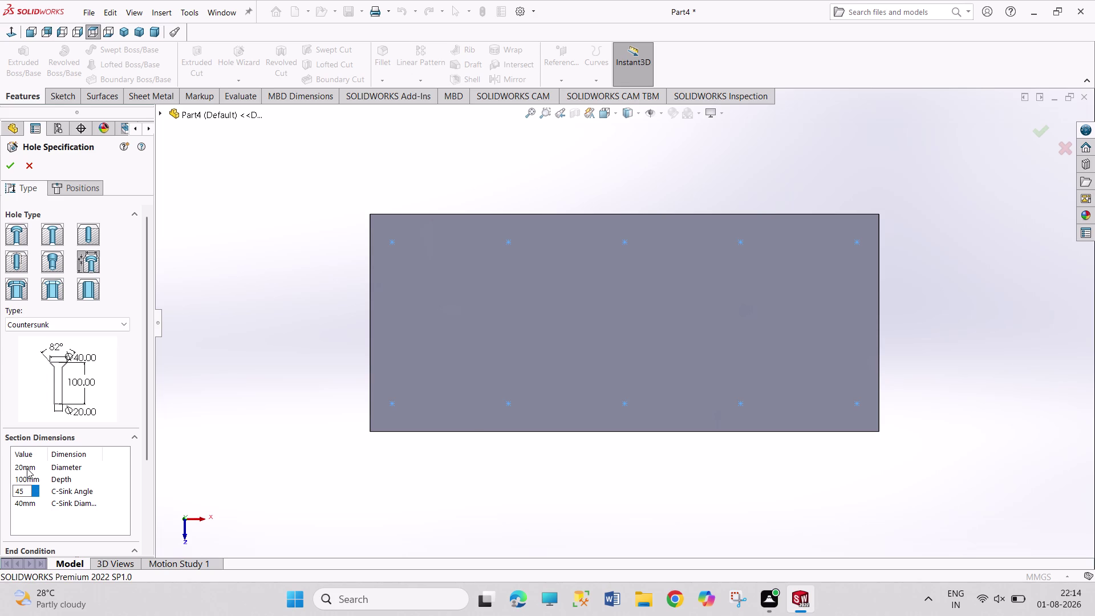
Set the hole diameter to 11 mm.
click(27, 469)
click(32, 465)
click(32, 465)
text(15)
drag(27, 469, 10, 466)
drag(10, 466, 0, 461)
text(11)
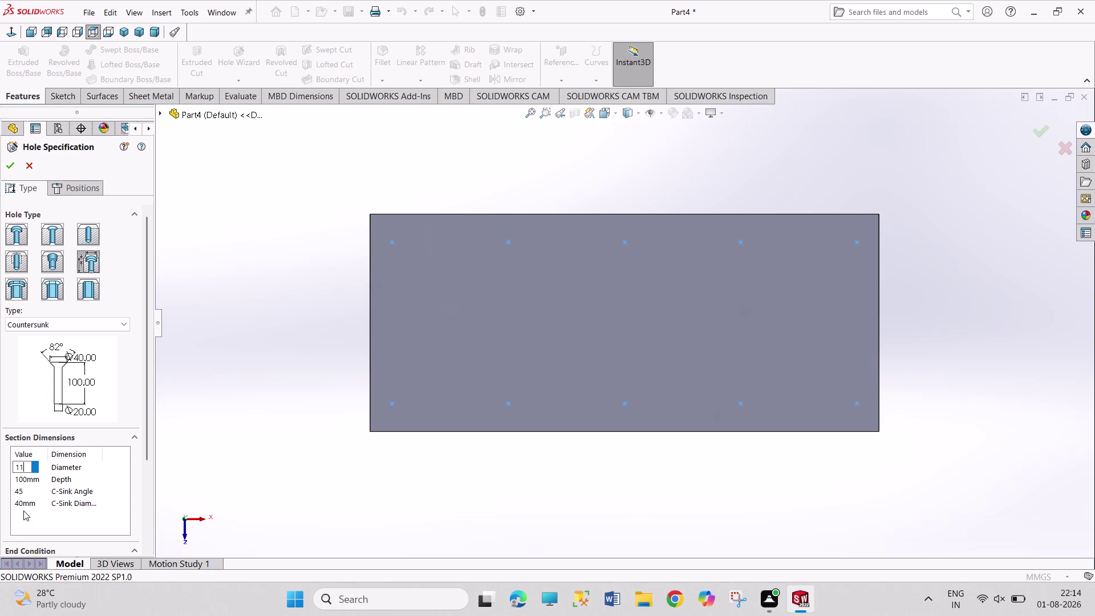
Set countersink diameter 15 mm and depth 30 mm, then begin hole positioning.
double_click(24, 503)
text(15)
double_click(28, 479)
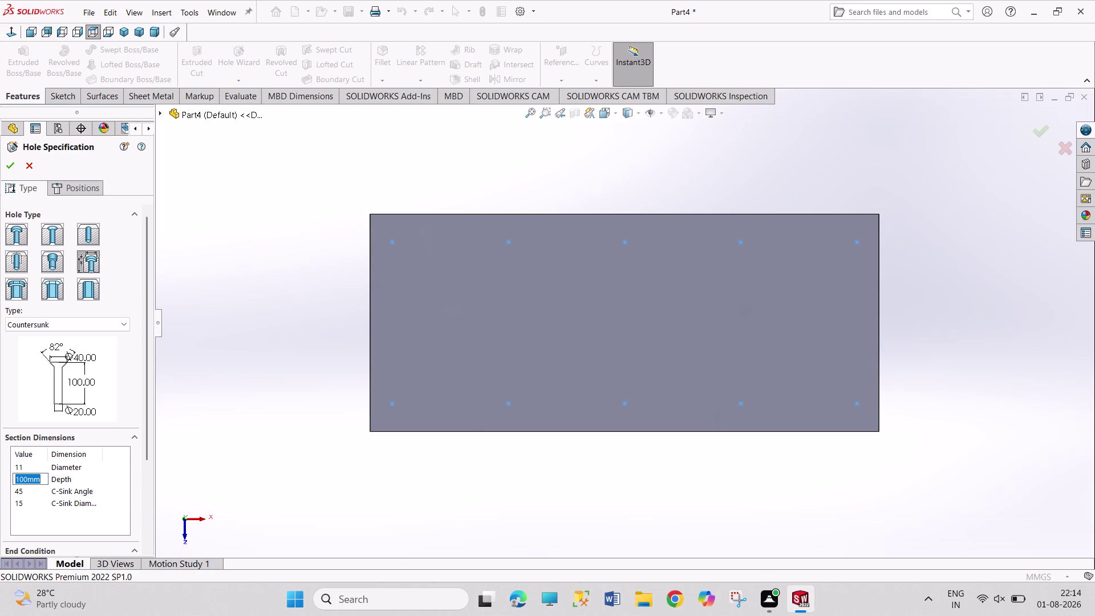
text(30)
click(13, 169)
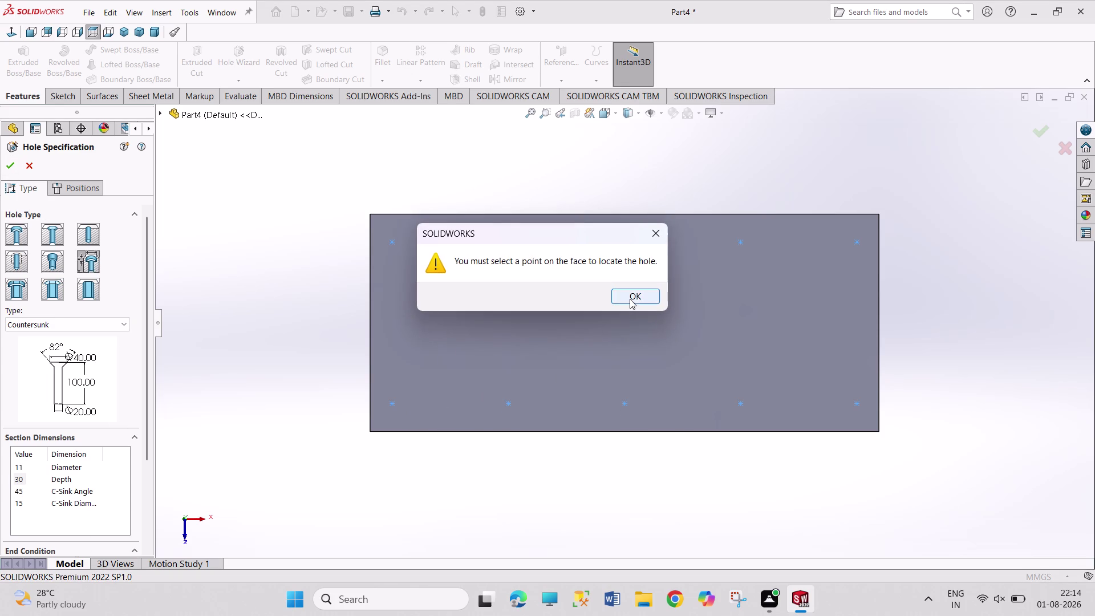
click(629, 299)
Select the plate's top face for the holes and switch to an isometric view.
click(64, 307)
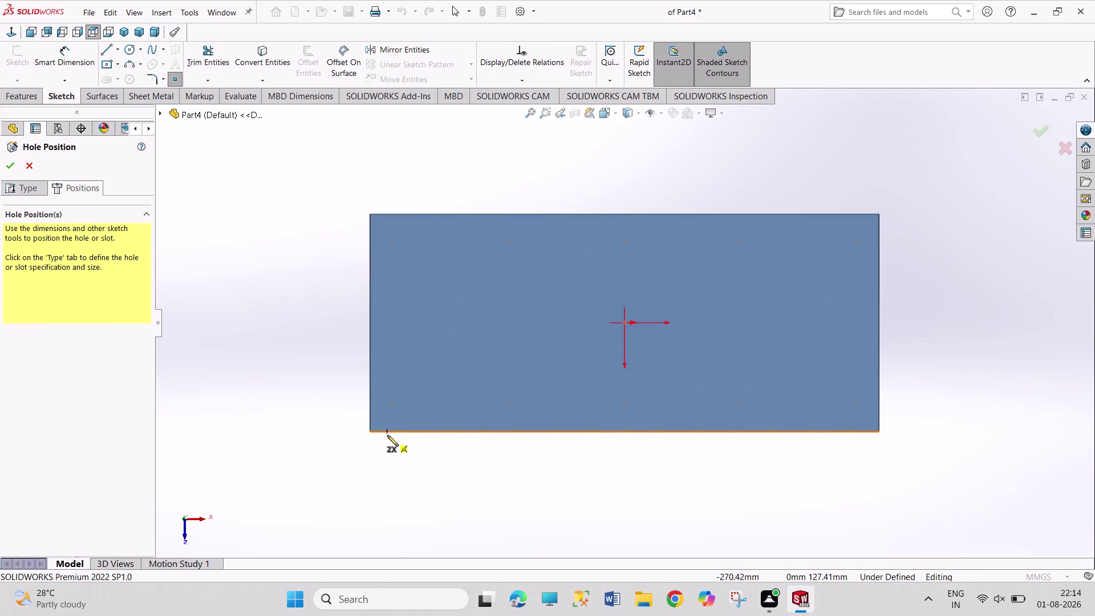
scroll(down, 3)
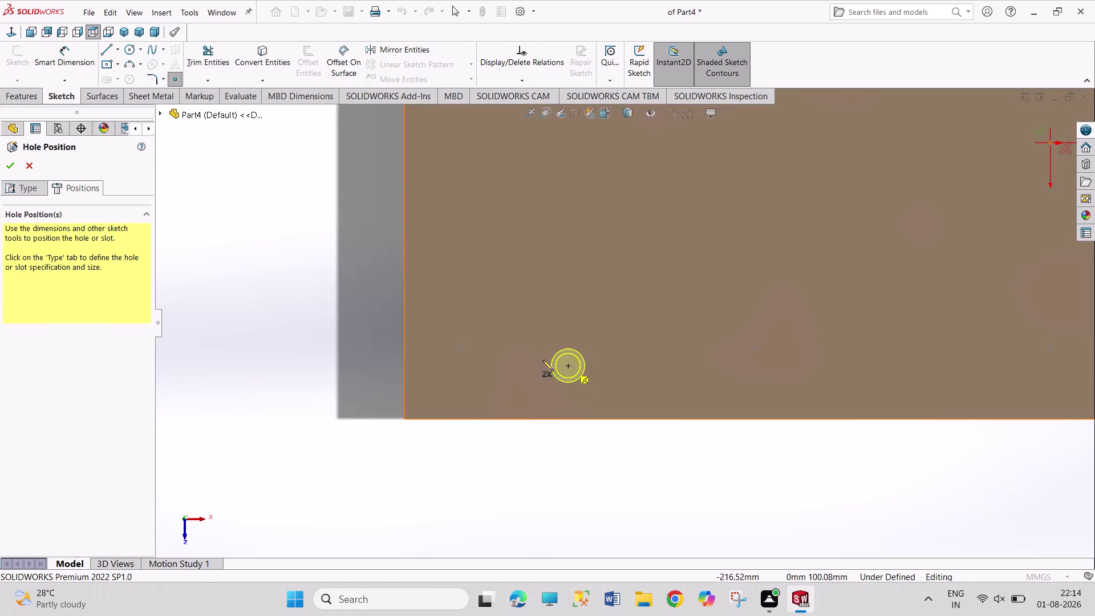
scroll(up, 3)
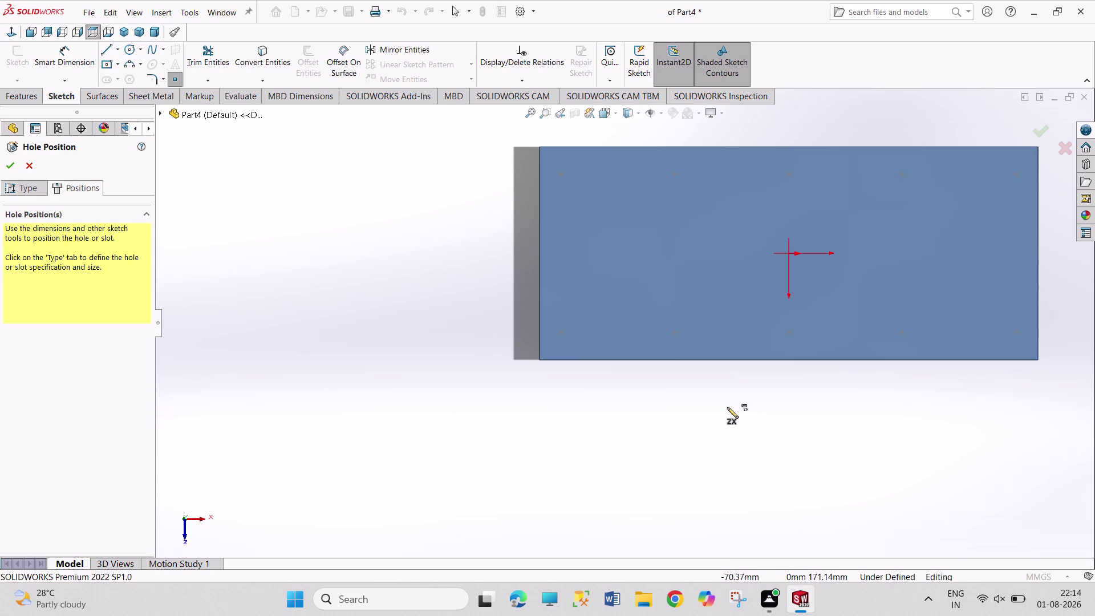
click(126, 30)
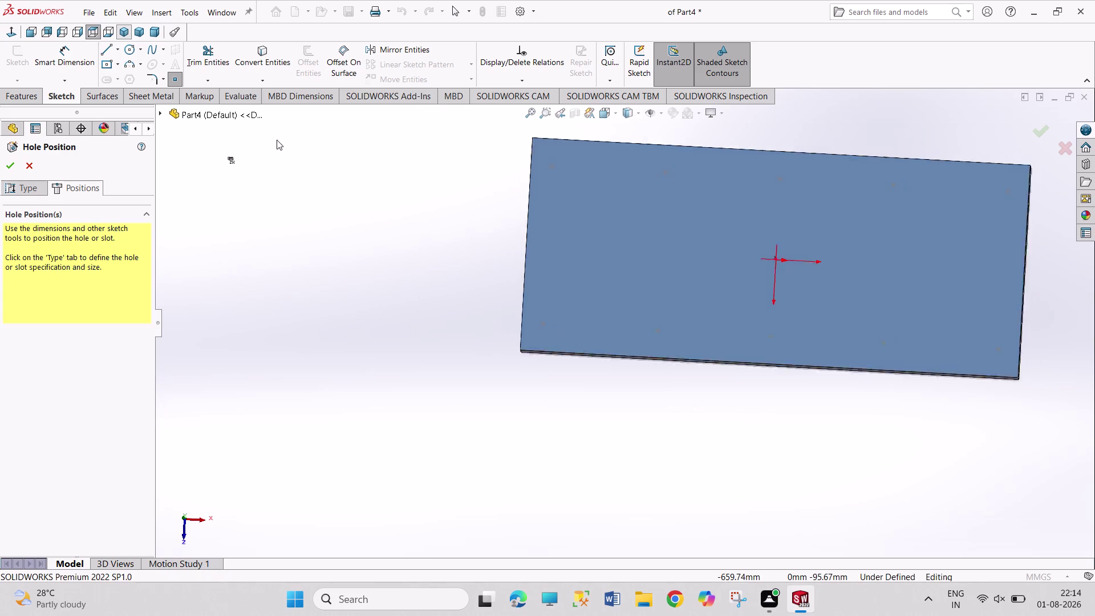
click(730, 439)
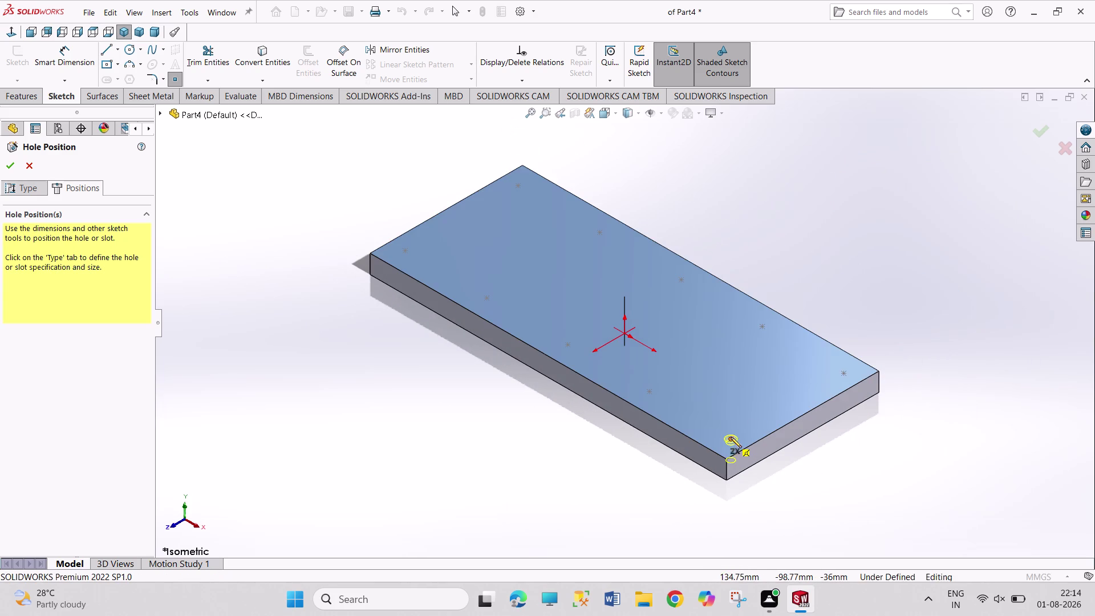
Place holes on the nine remaining sketch points and create Hole1.
click(844, 373)
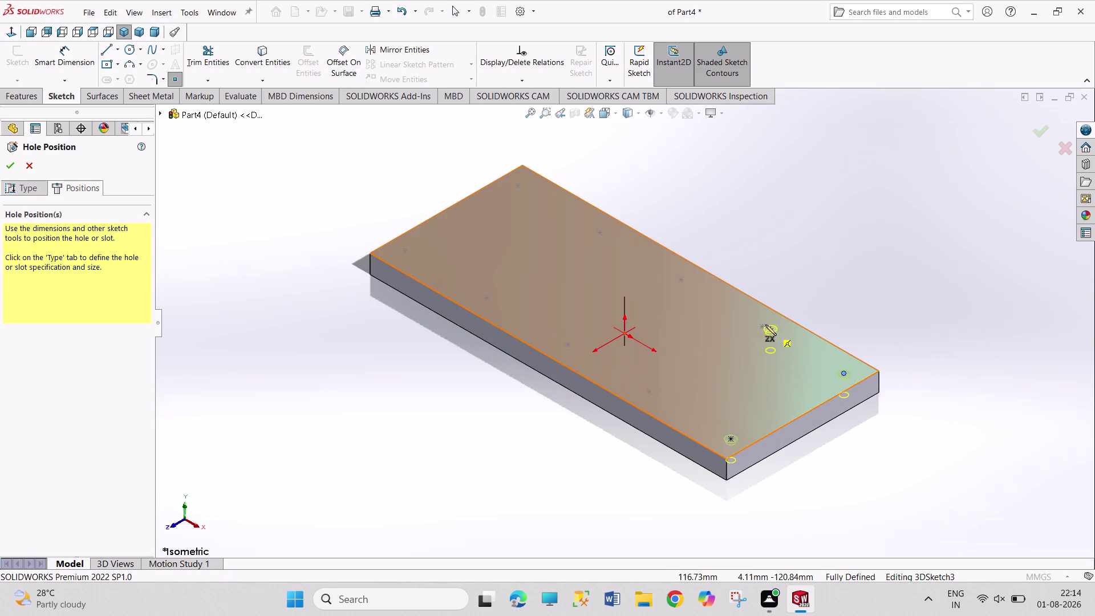
click(762, 328)
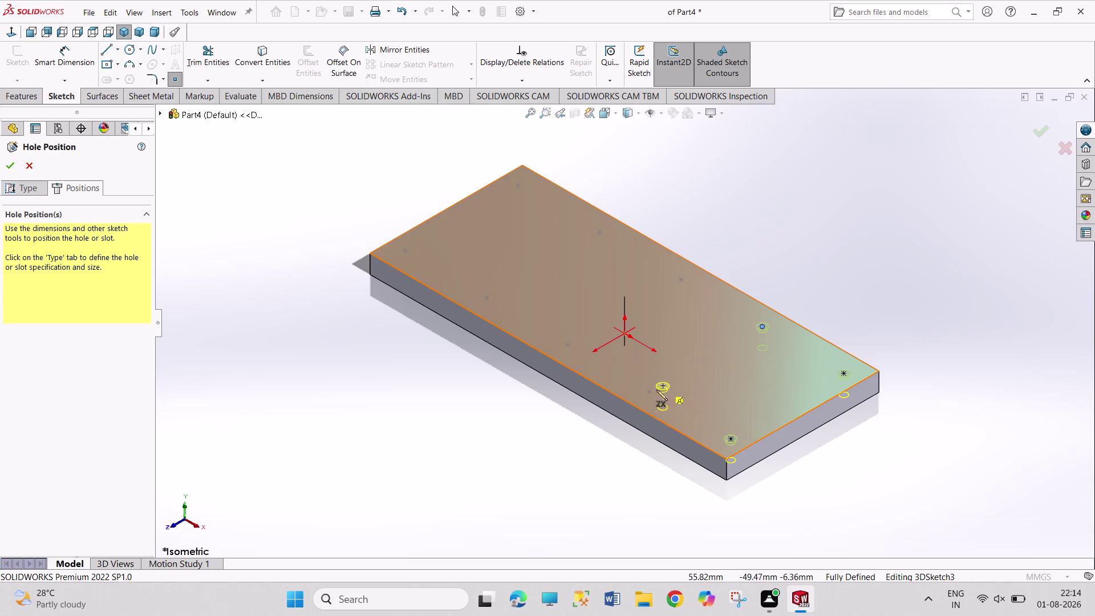
click(650, 393)
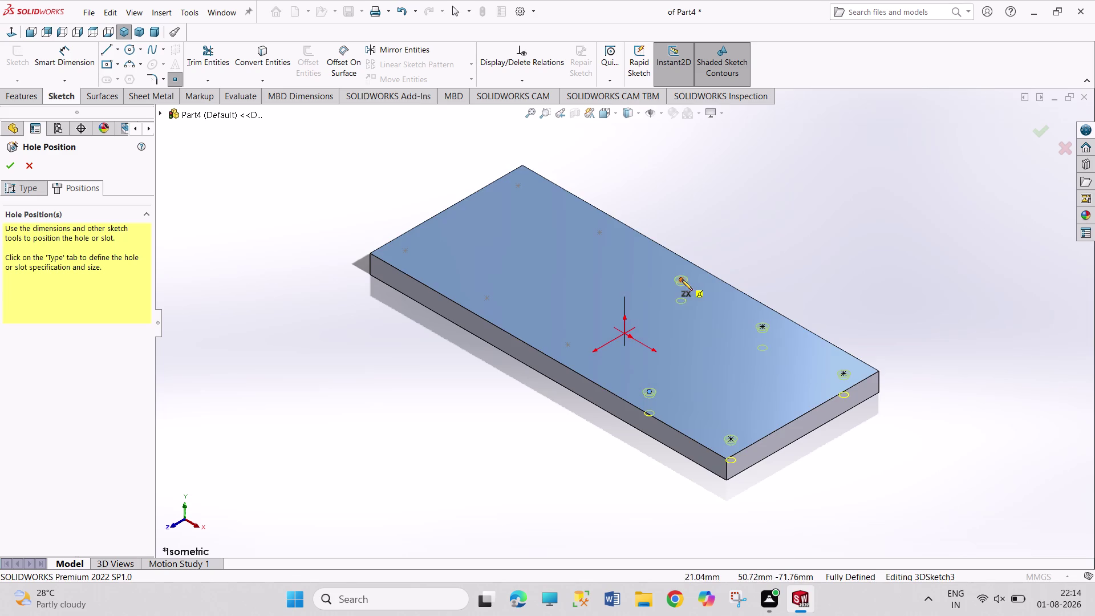
click(682, 279)
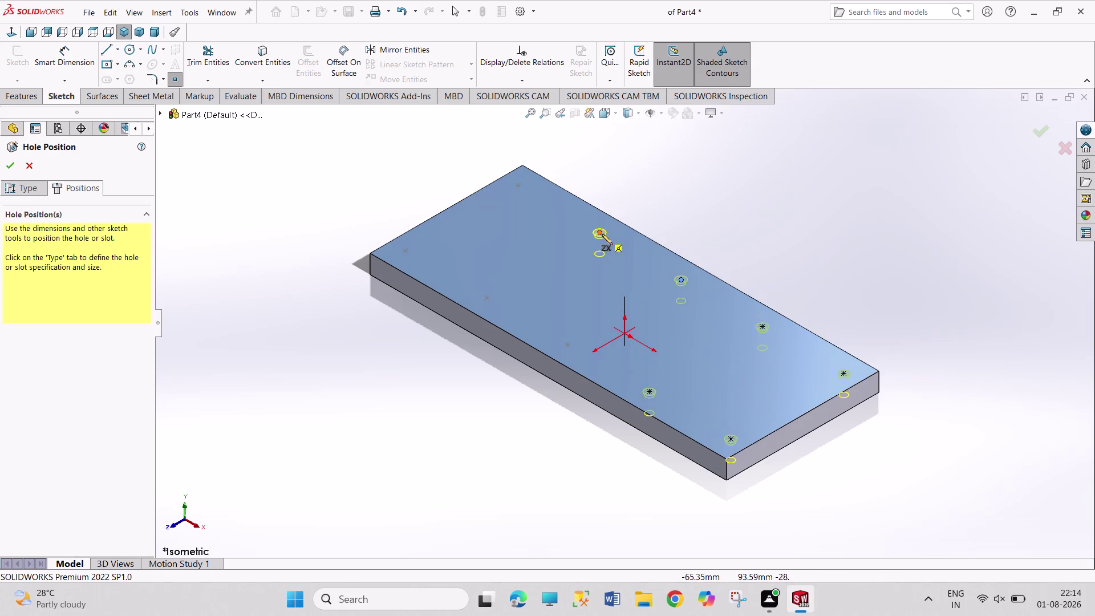
click(601, 234)
click(486, 294)
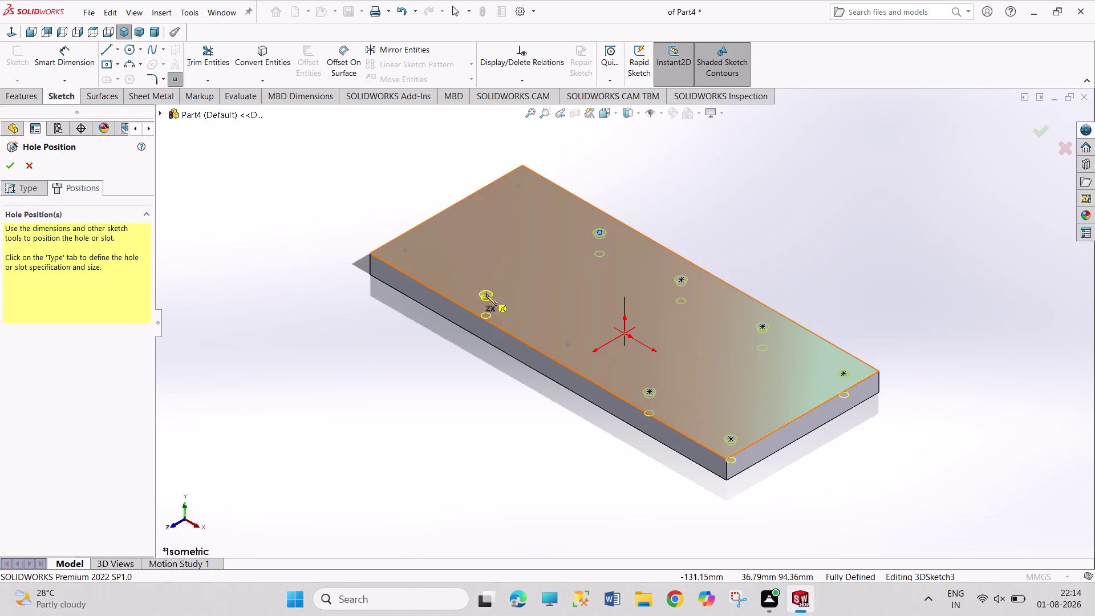
click(569, 344)
click(405, 250)
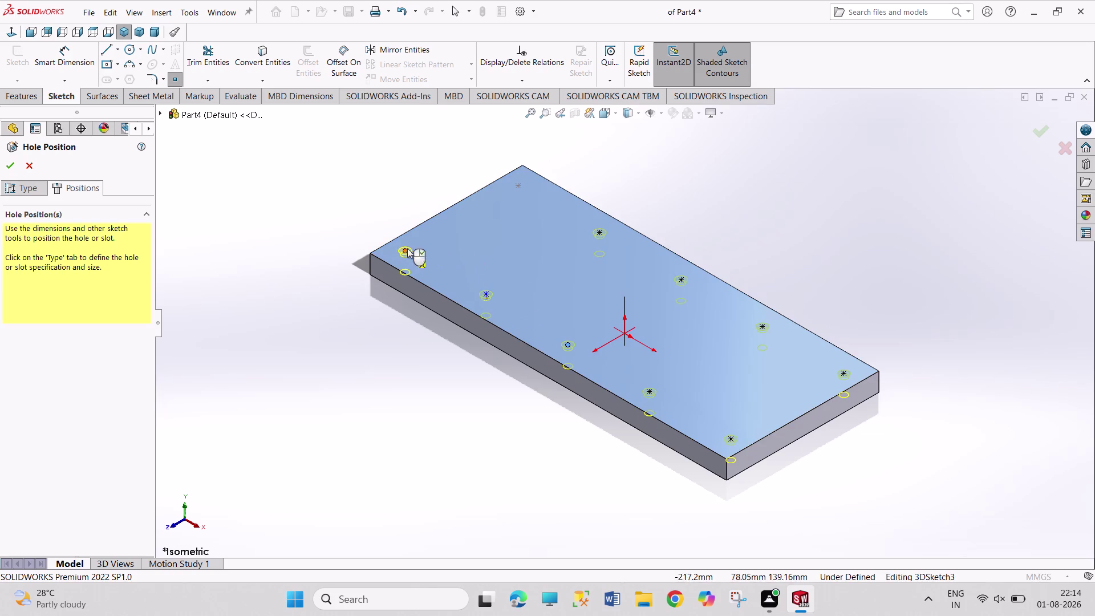
click(518, 185)
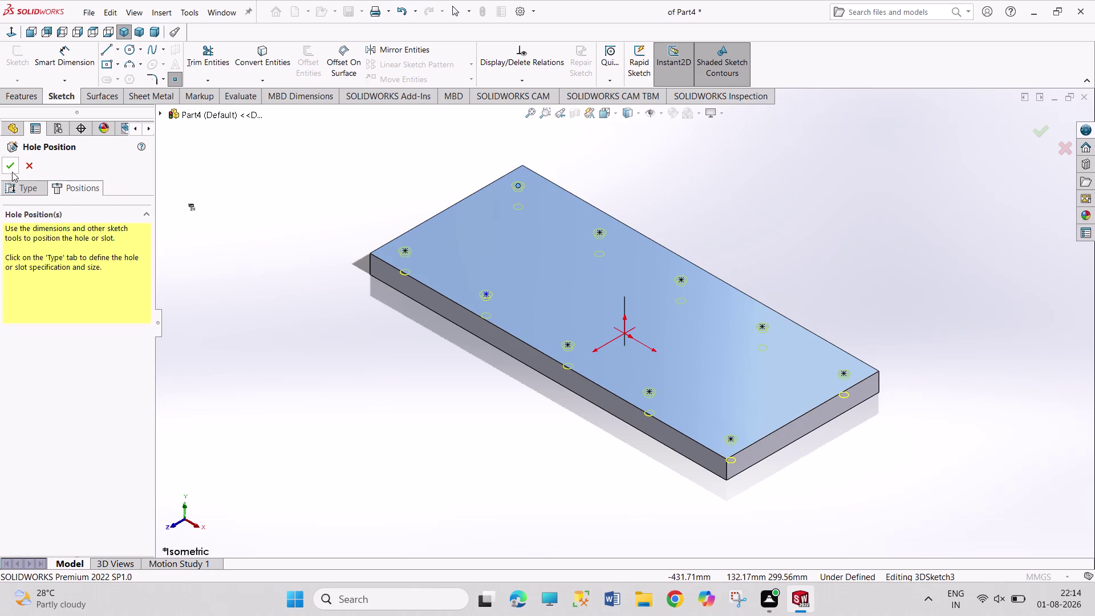
click(10, 171)
click(400, 414)
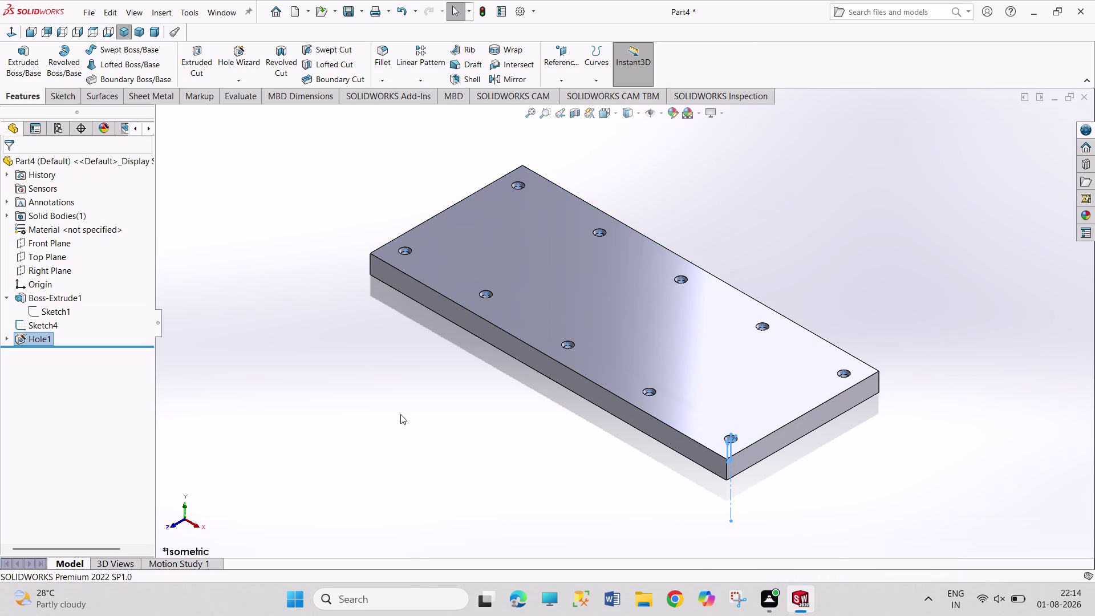
Turn the view to the plate's narrow end face and open Sketch6 on it.
middle_drag(416, 421, 441, 491)
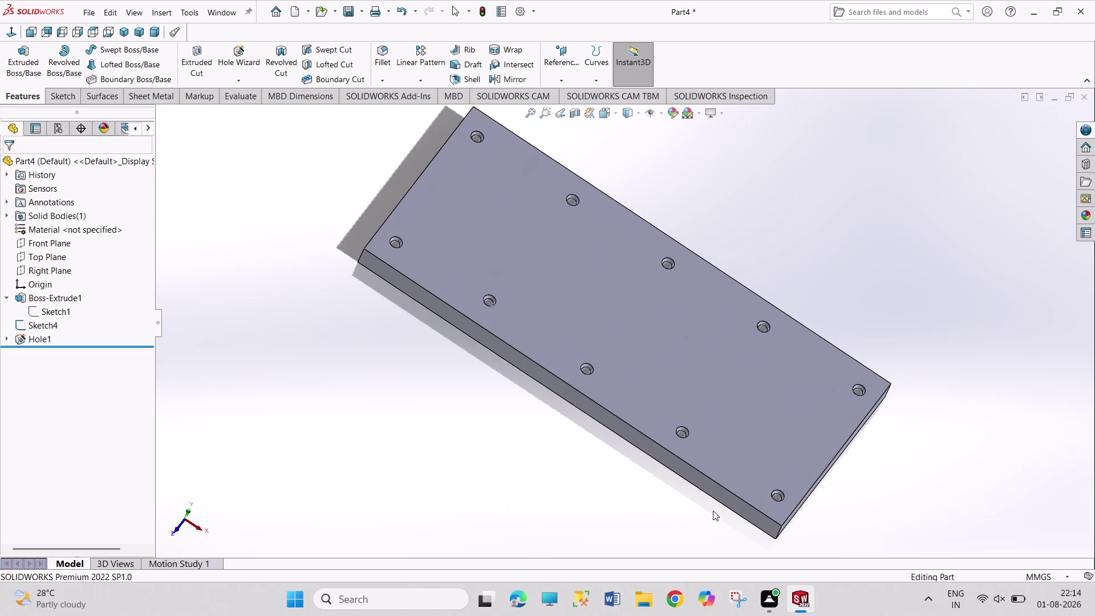
middle_drag(645, 533, 513, 457)
click(503, 374)
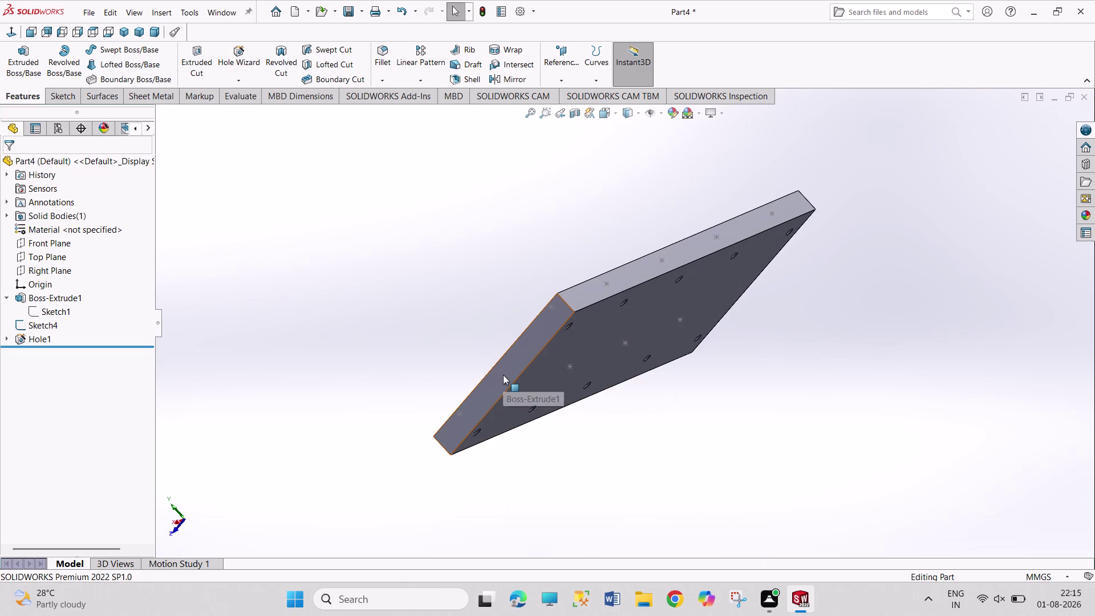
click(562, 340)
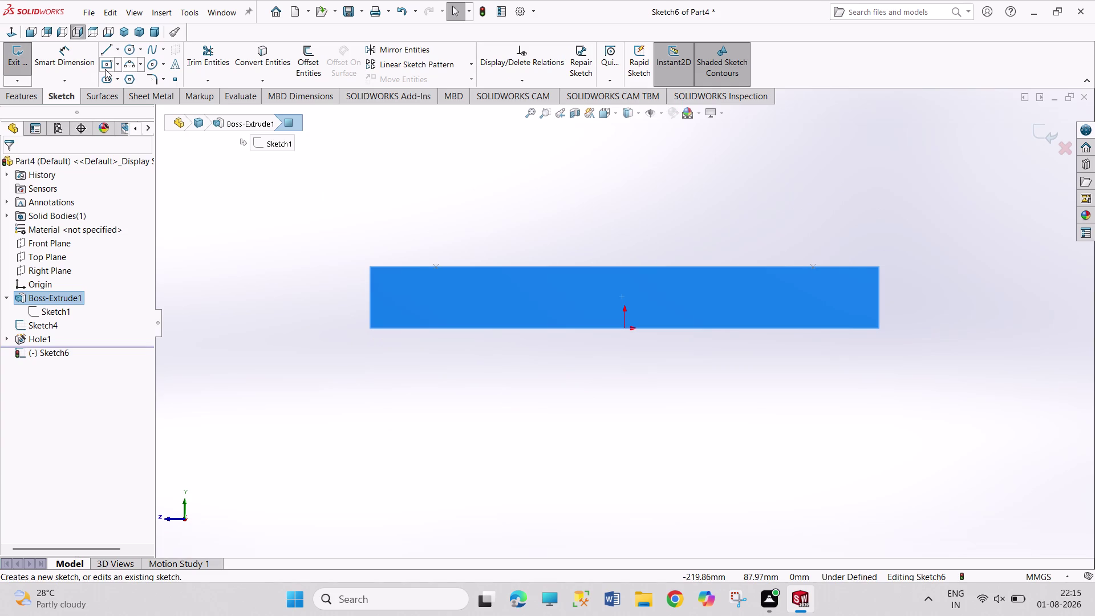
drag(105, 69, 115, 86)
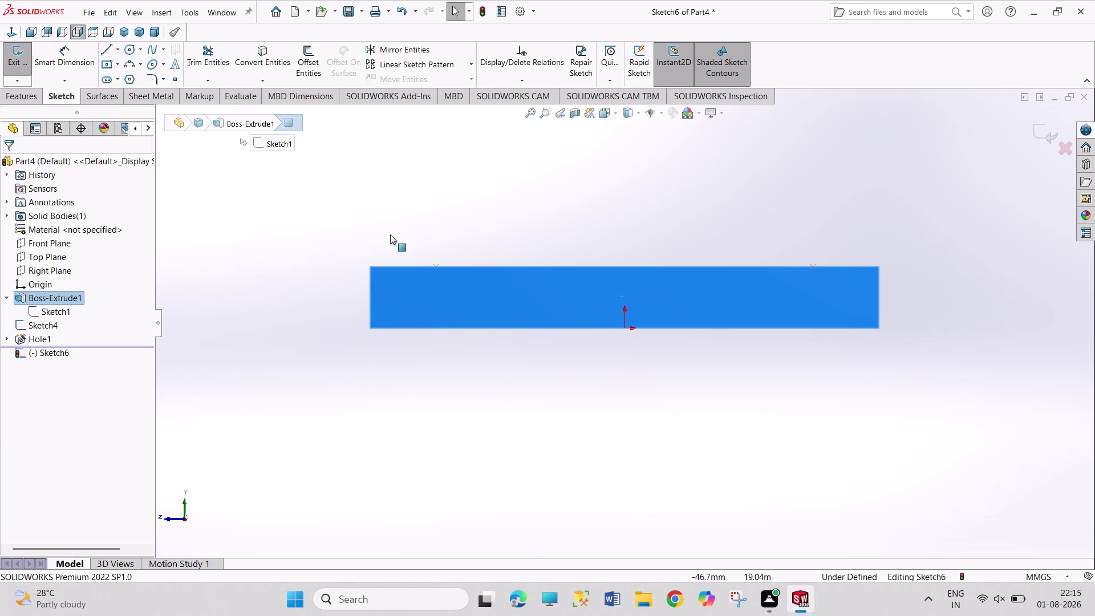
Draw a centre rectangle from the origin extending below the plate.
click(107, 64)
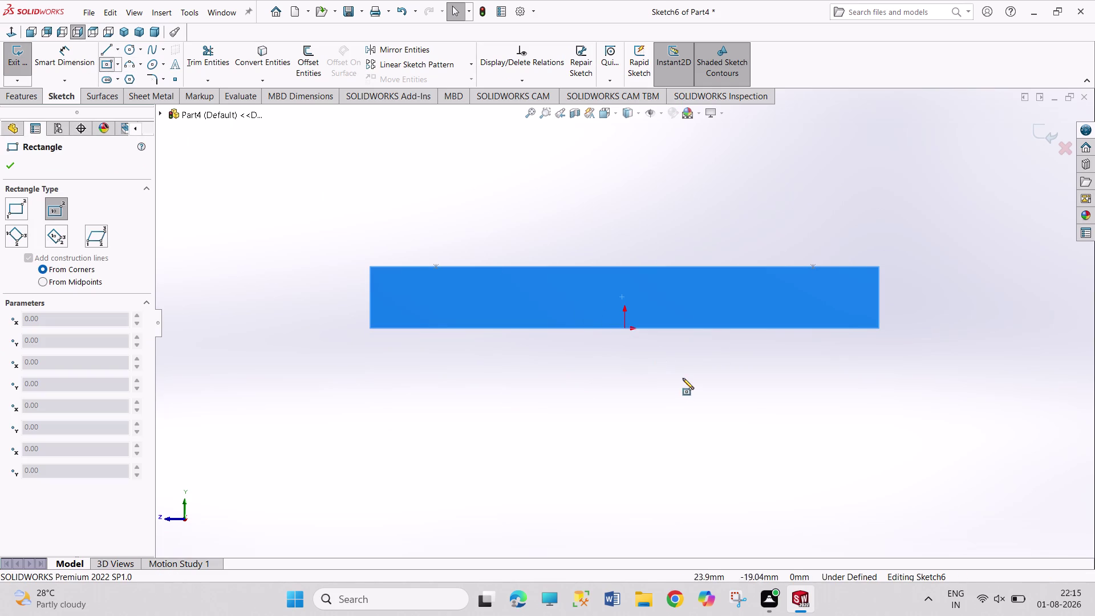
click(626, 329)
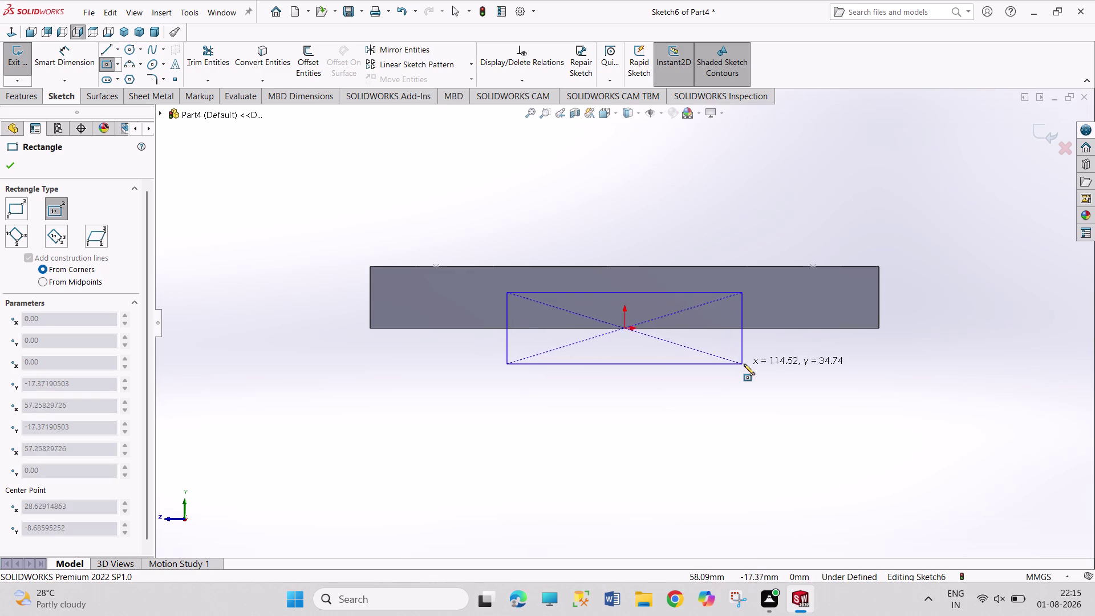
click(743, 364)
Dimension the rectangle's bottom edge to a width of 138 mm.
right_drag(681, 446, 670, 359)
click(667, 365)
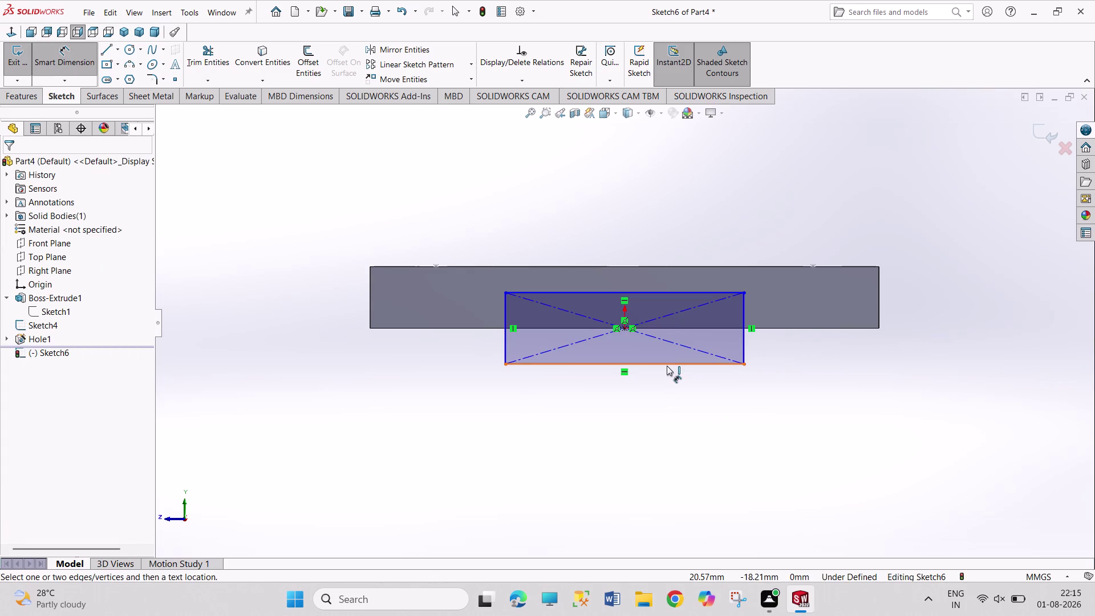
click(667, 397)
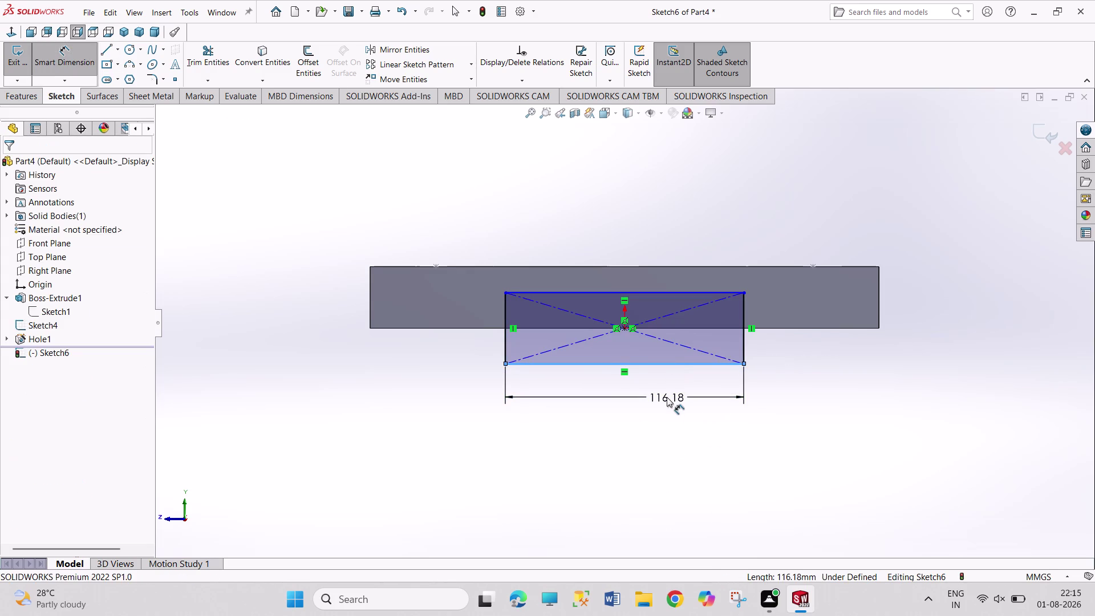
text(18)
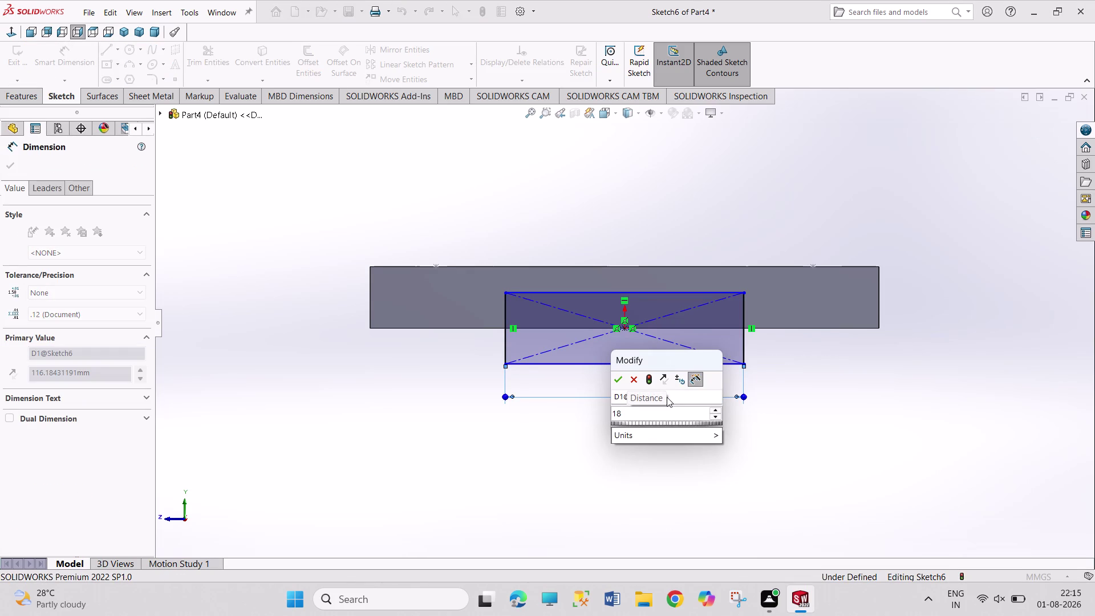
key(BackSpace)
text(38)
key(Return)
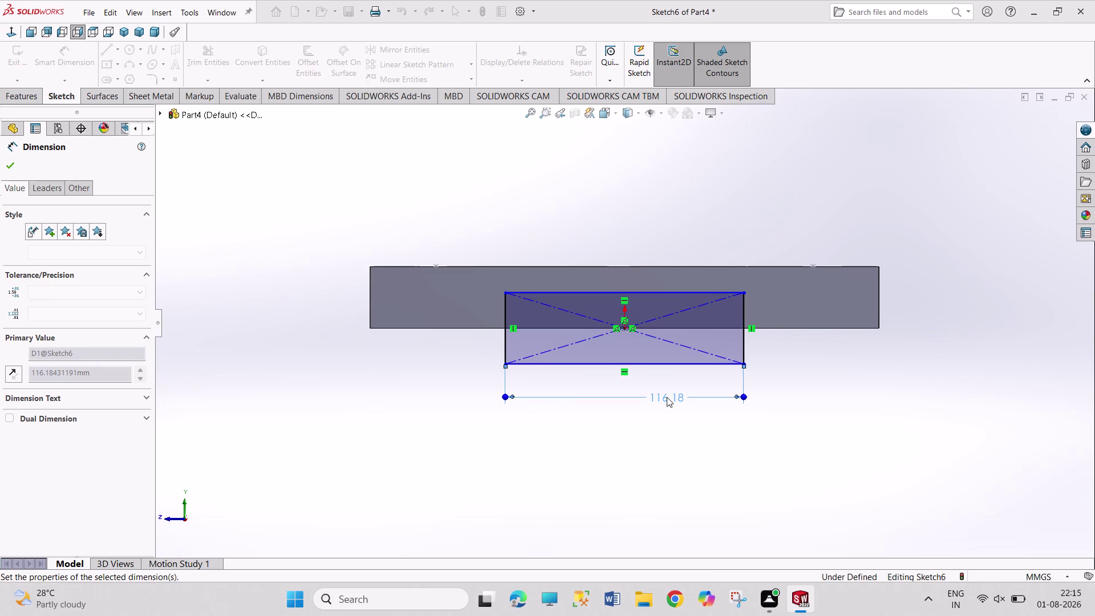
right_click(854, 410)
click(865, 450)
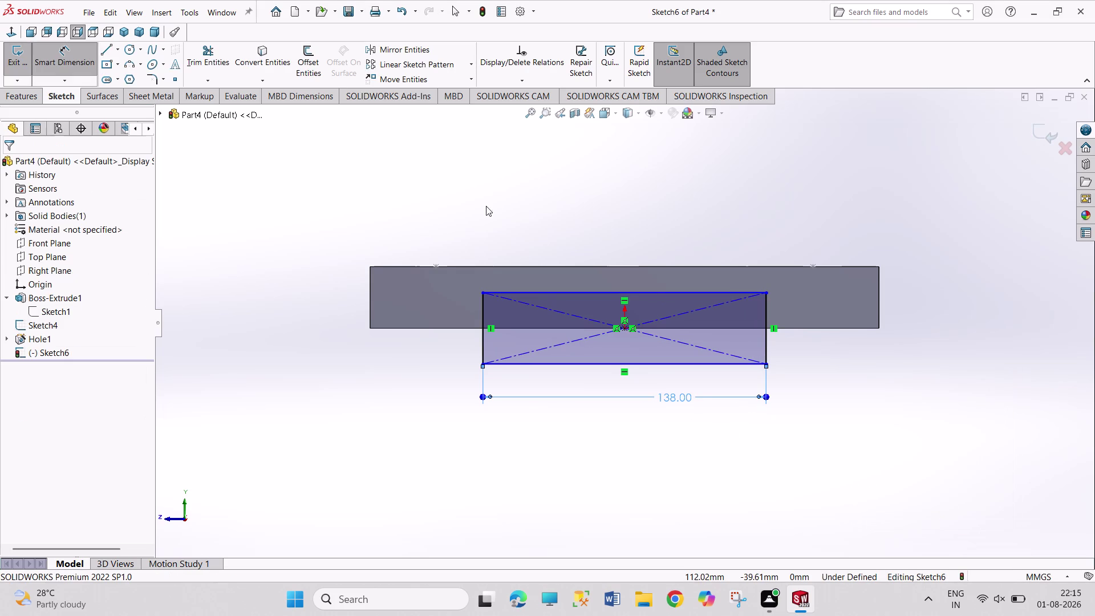
click(13, 69)
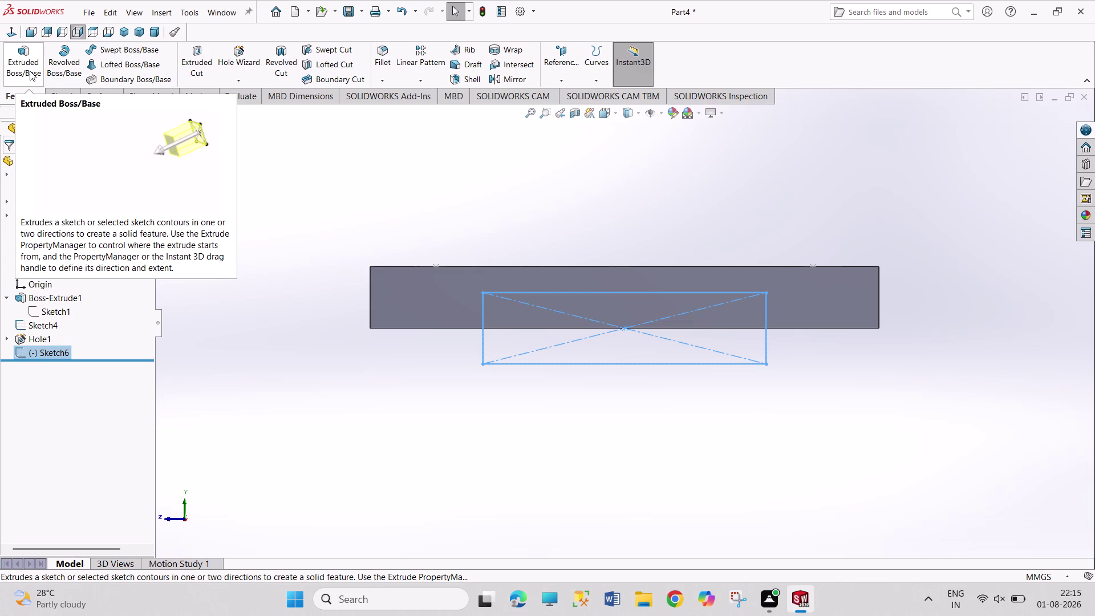
Project the plate's bottom edge into Sketch6 with Convert Entities.
click(528, 364)
click(528, 364)
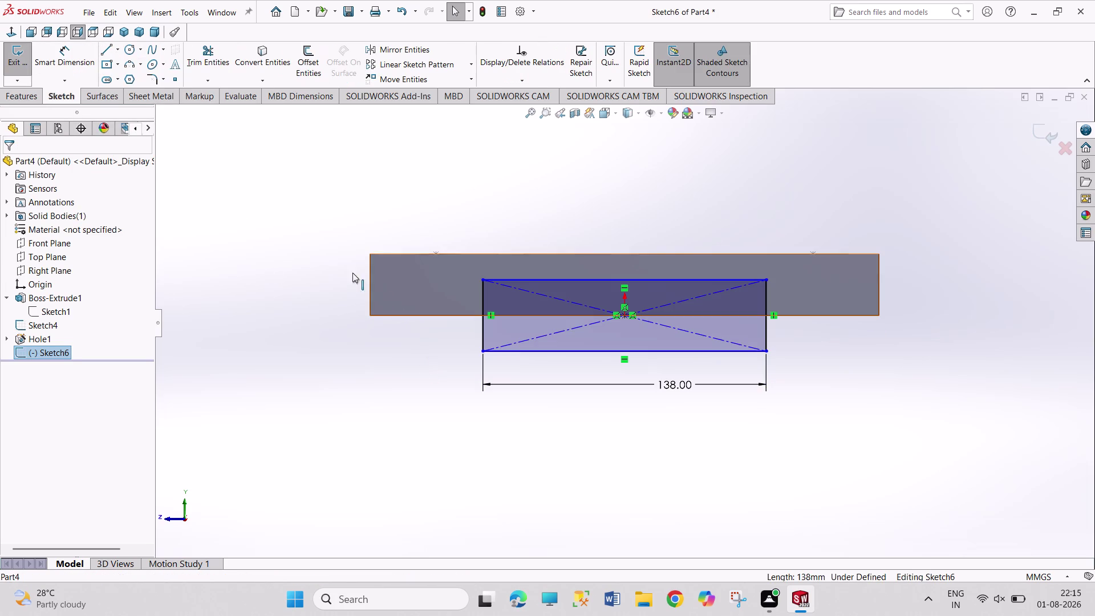
click(540, 315)
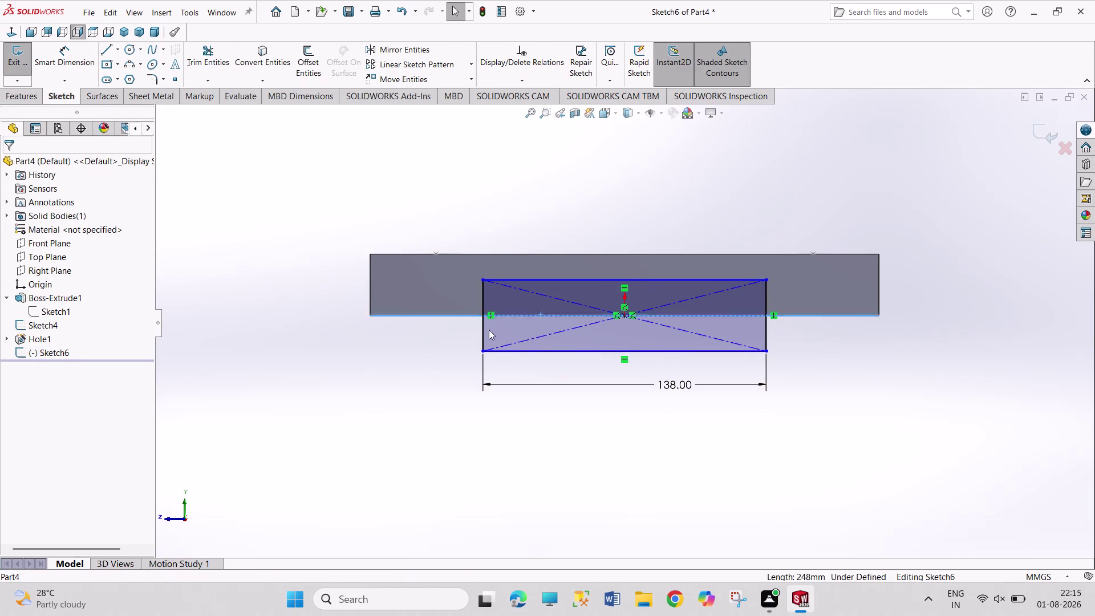
click(272, 58)
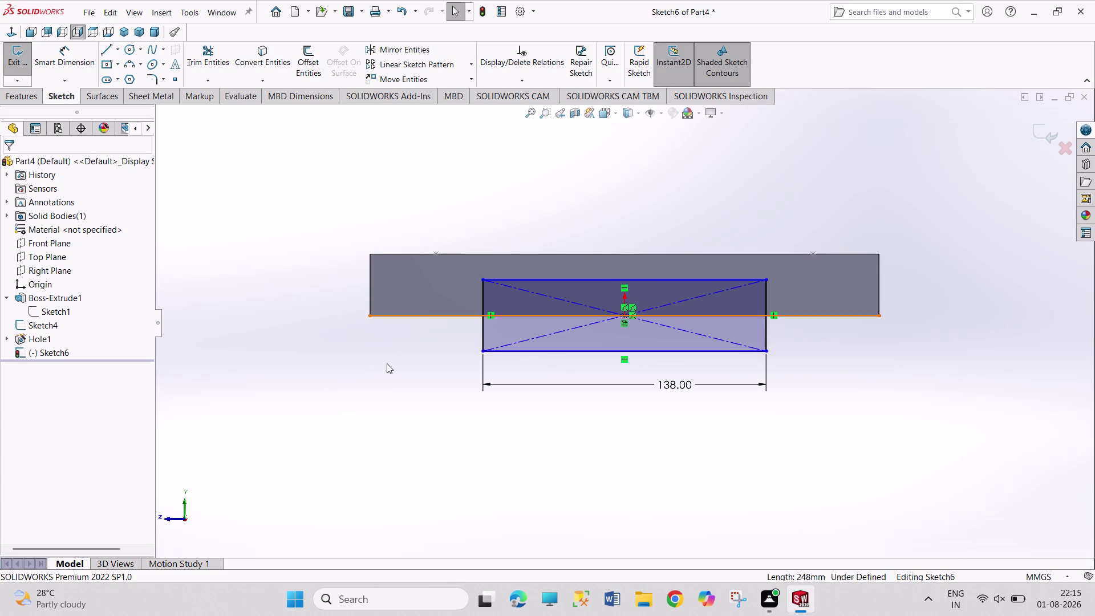
click(387, 363)
drag(204, 61, 226, 92)
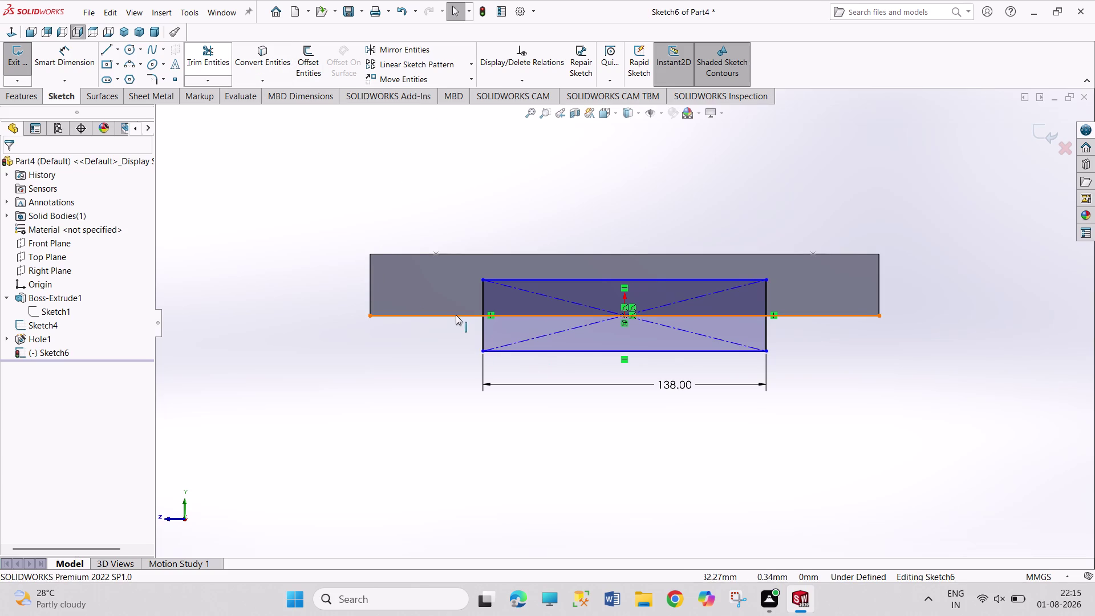
click(455, 315)
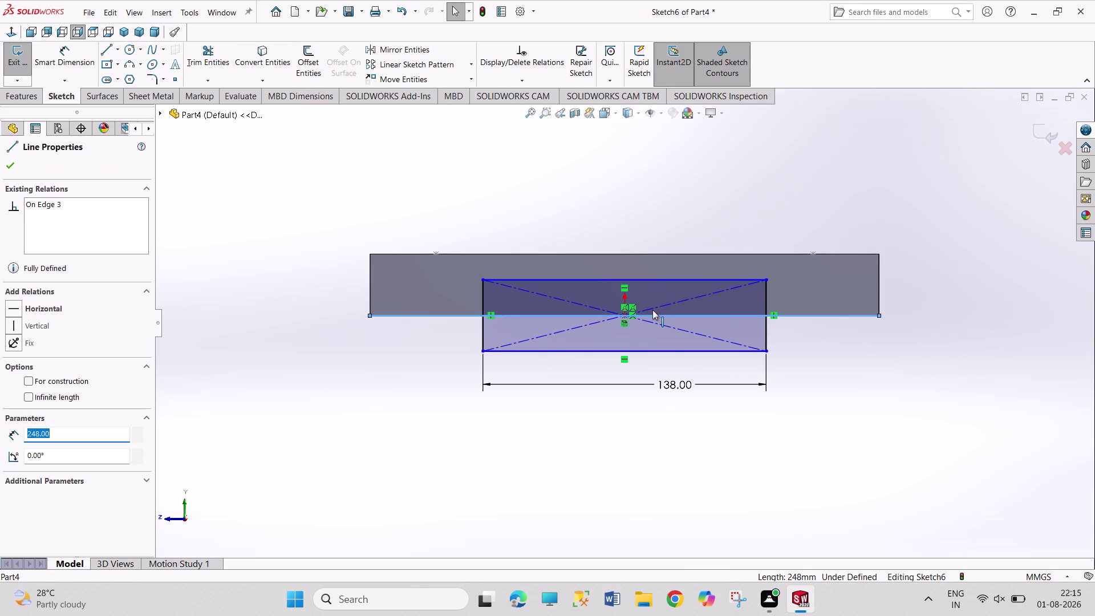
Trim the projected line ends and the rectangle's top edge inside the plate.
click(212, 65)
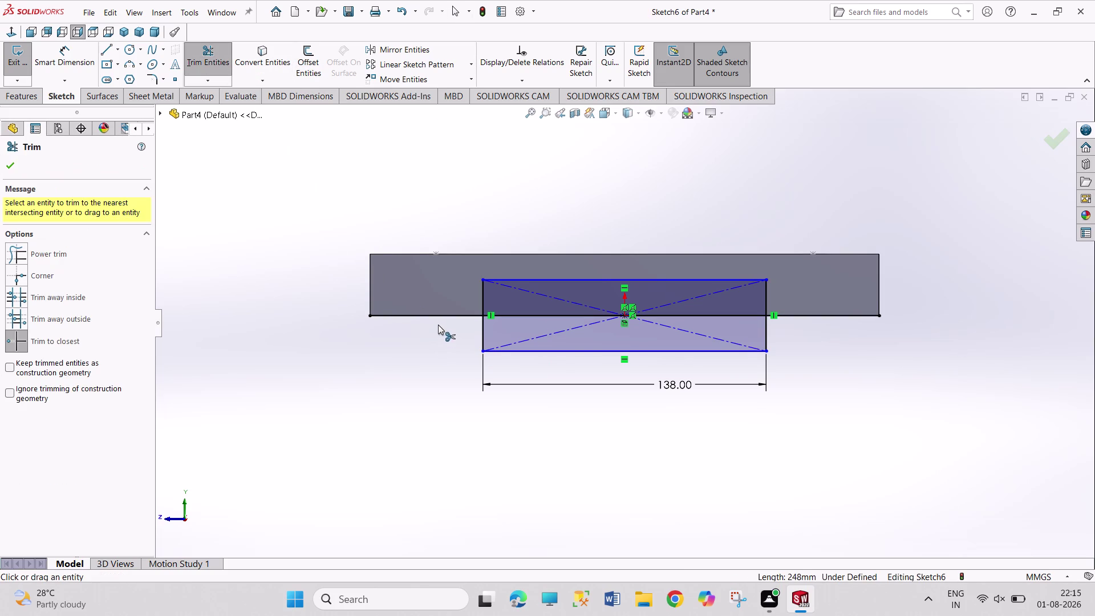
click(437, 318)
click(845, 313)
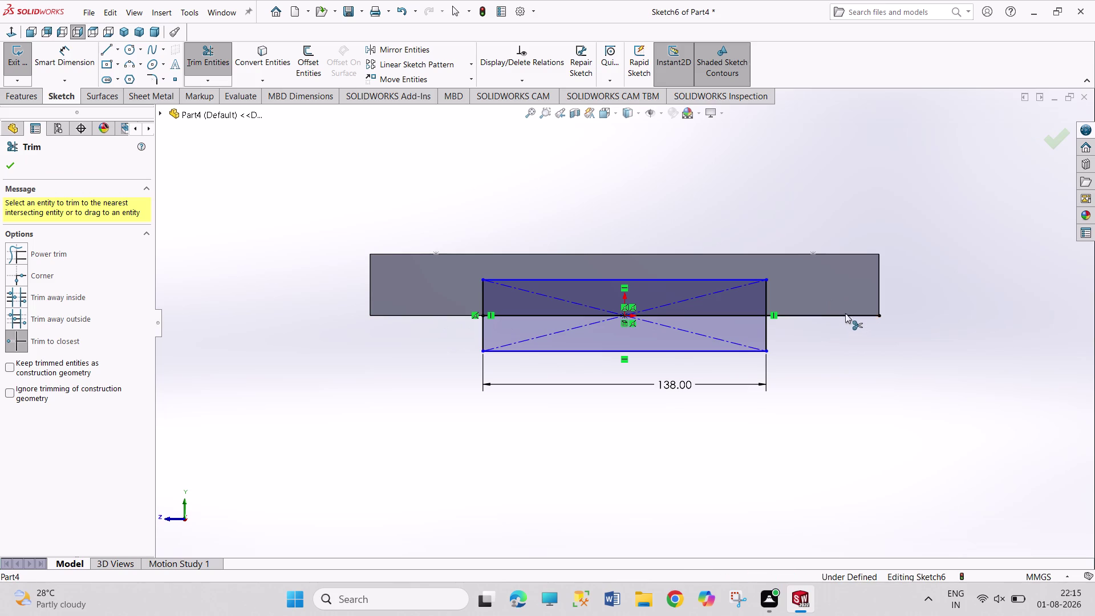
click(768, 296)
click(734, 279)
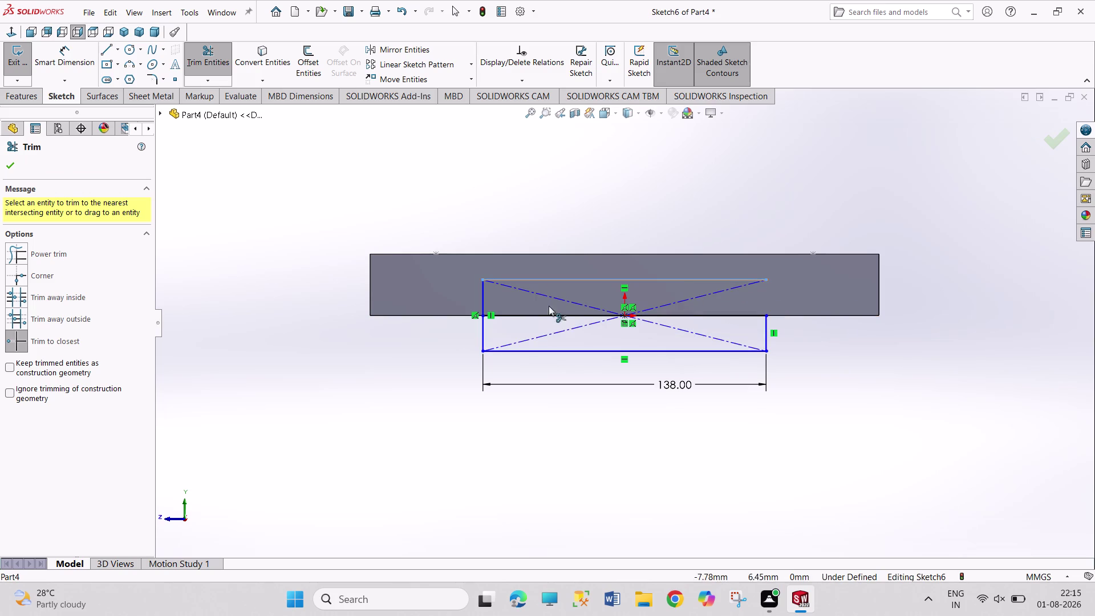
click(485, 298)
right_click(451, 389)
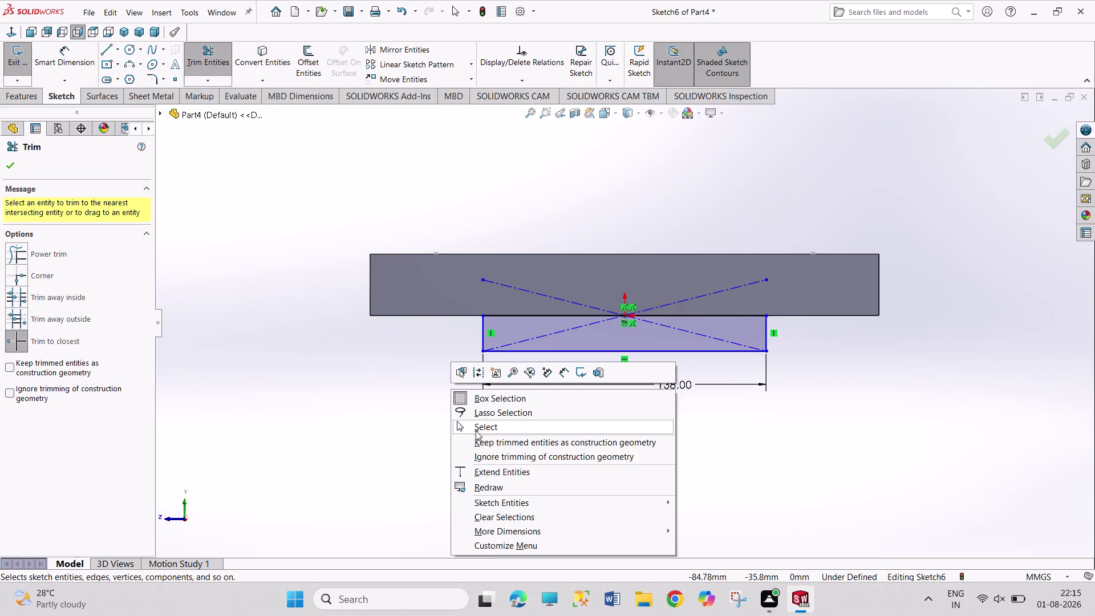
click(476, 430)
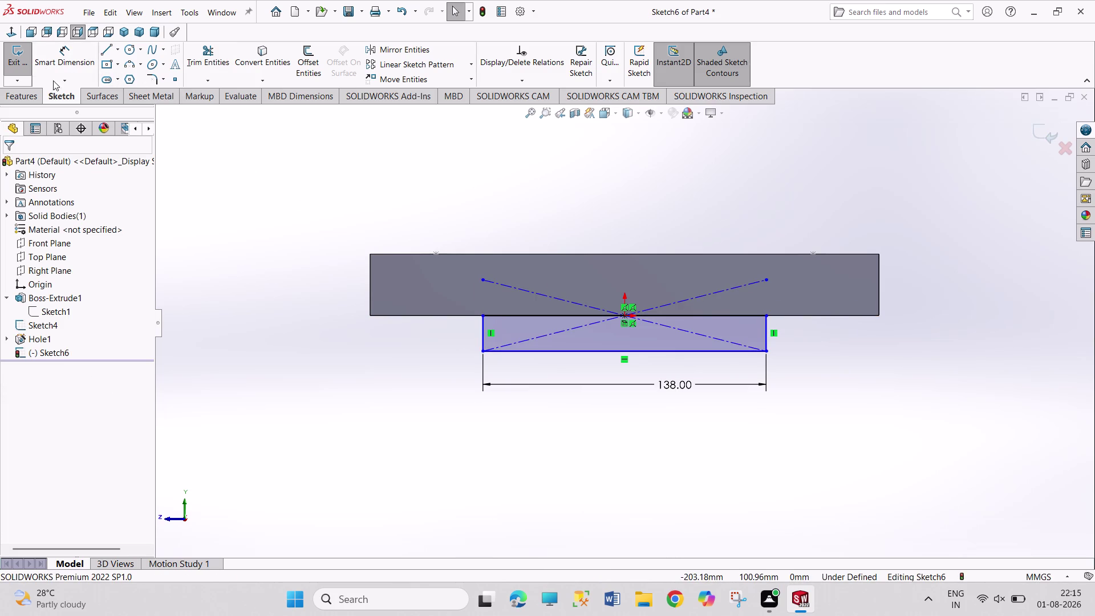
click(11, 58)
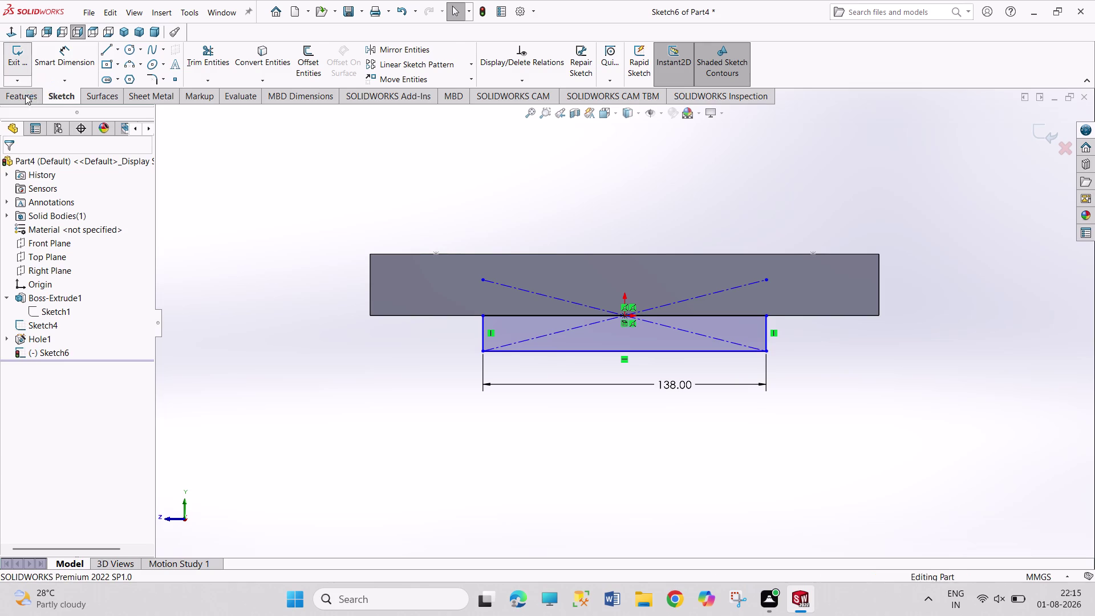
click(26, 55)
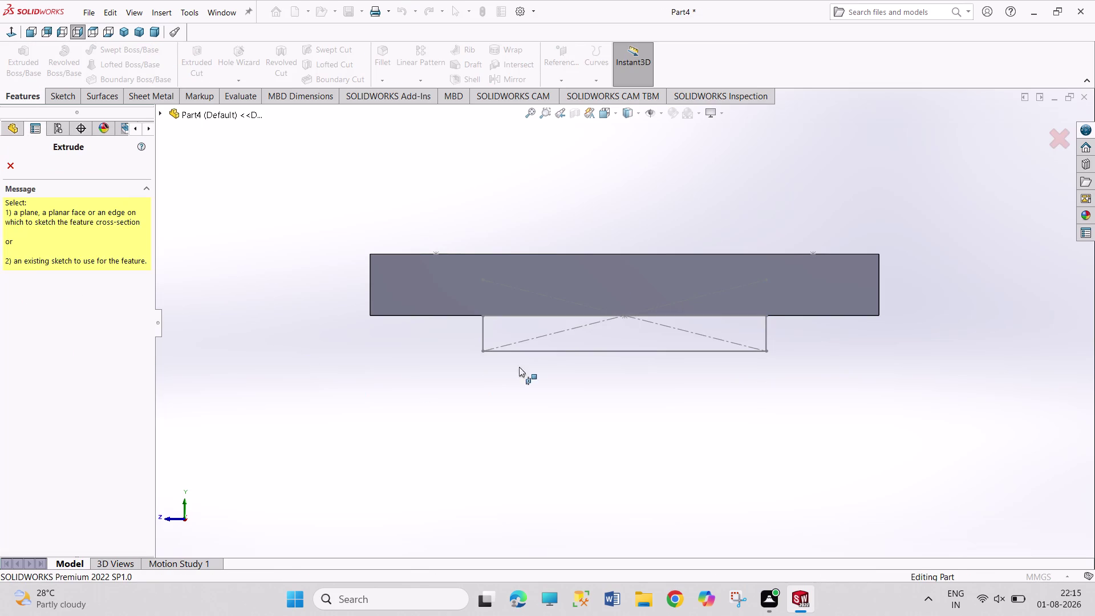
Try the Up To Next end condition, picking a plate face as the limit.
click(548, 338)
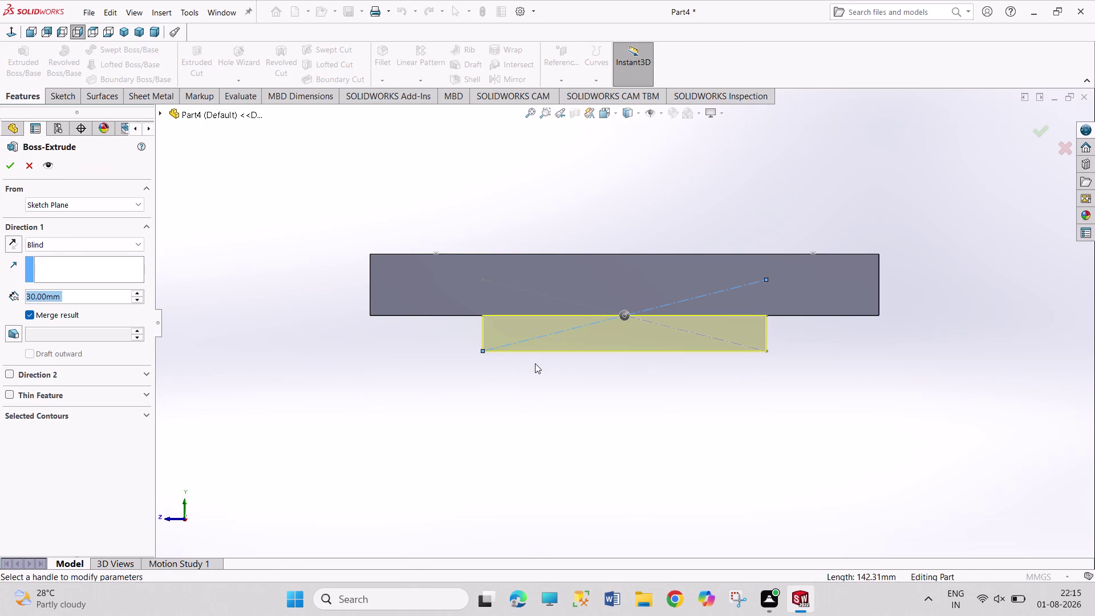
middle_drag(474, 365, 507, 364)
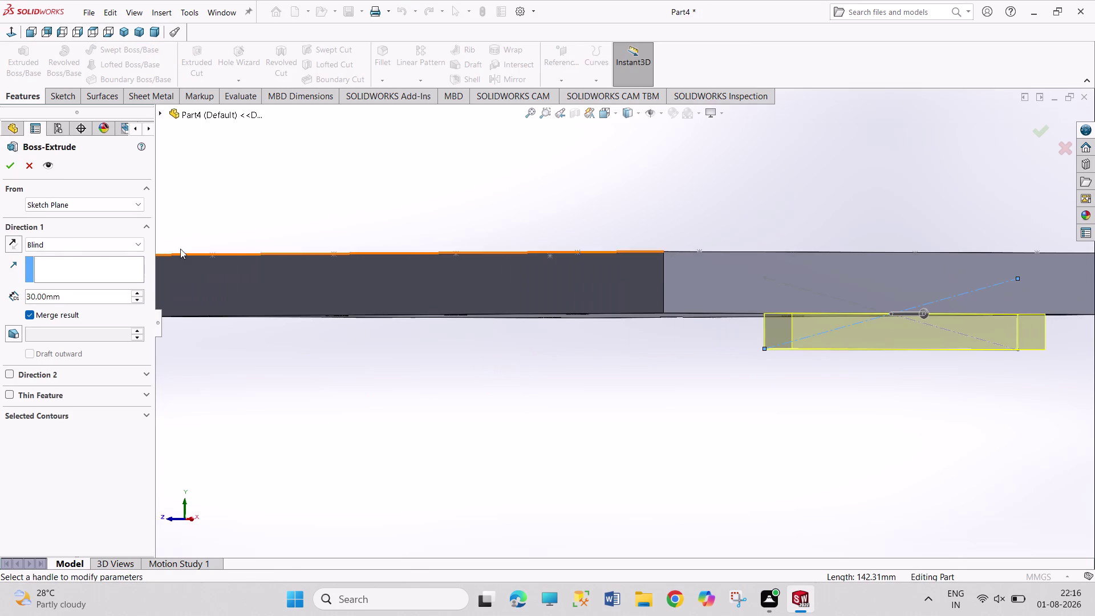
click(16, 240)
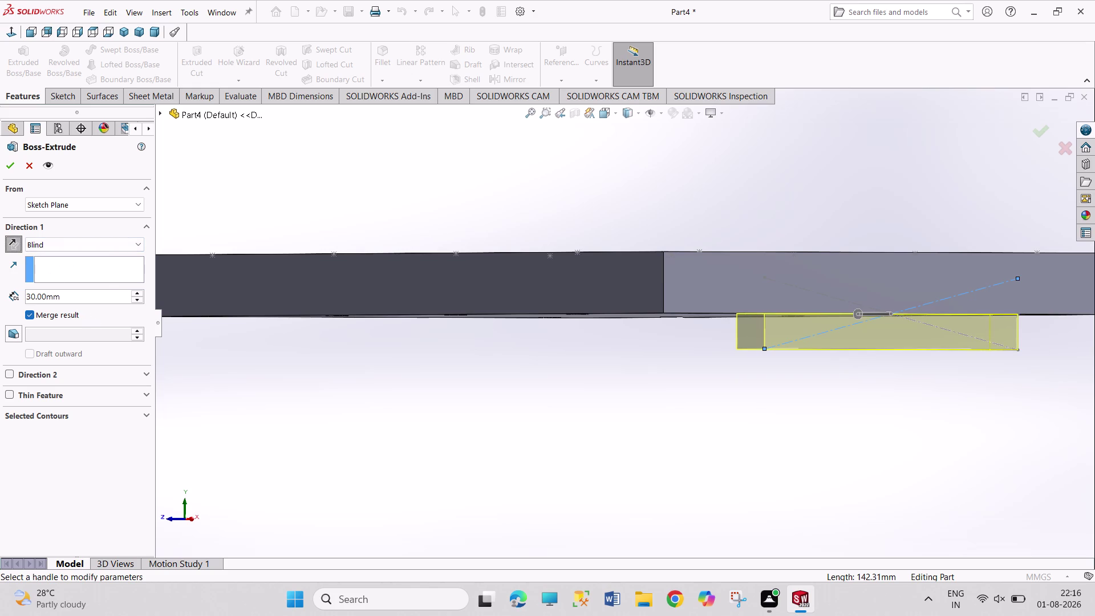
click(107, 244)
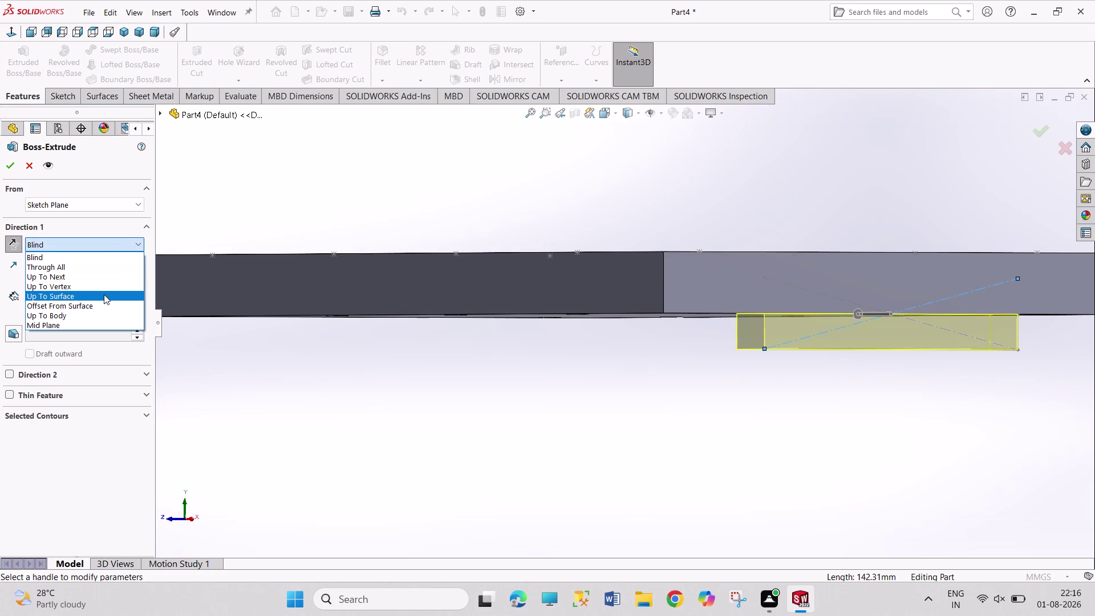
click(94, 278)
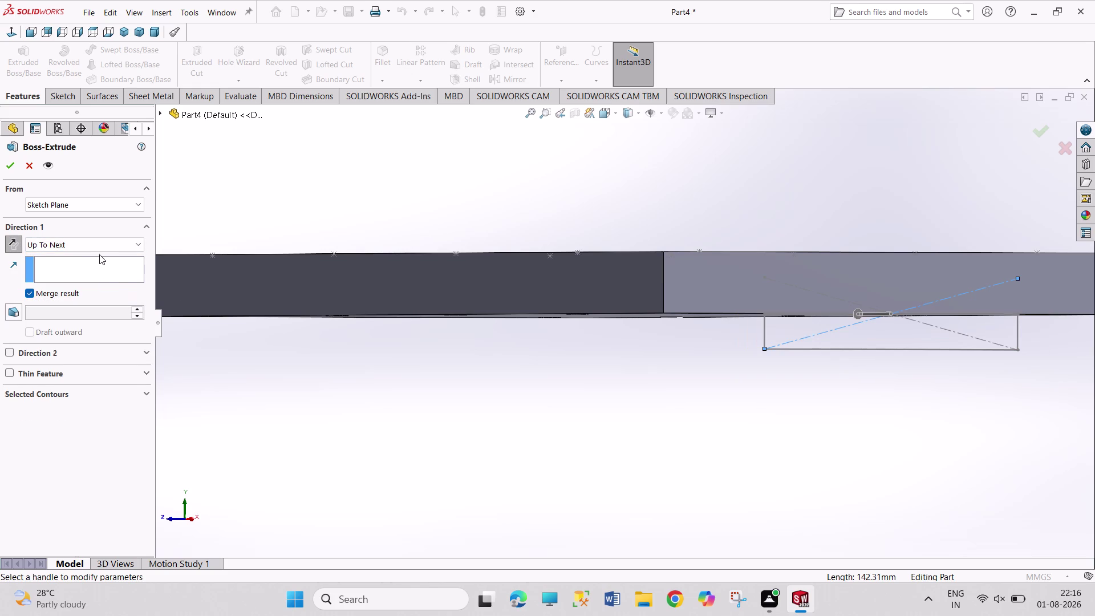
click(102, 269)
middle_drag(225, 274, 253, 275)
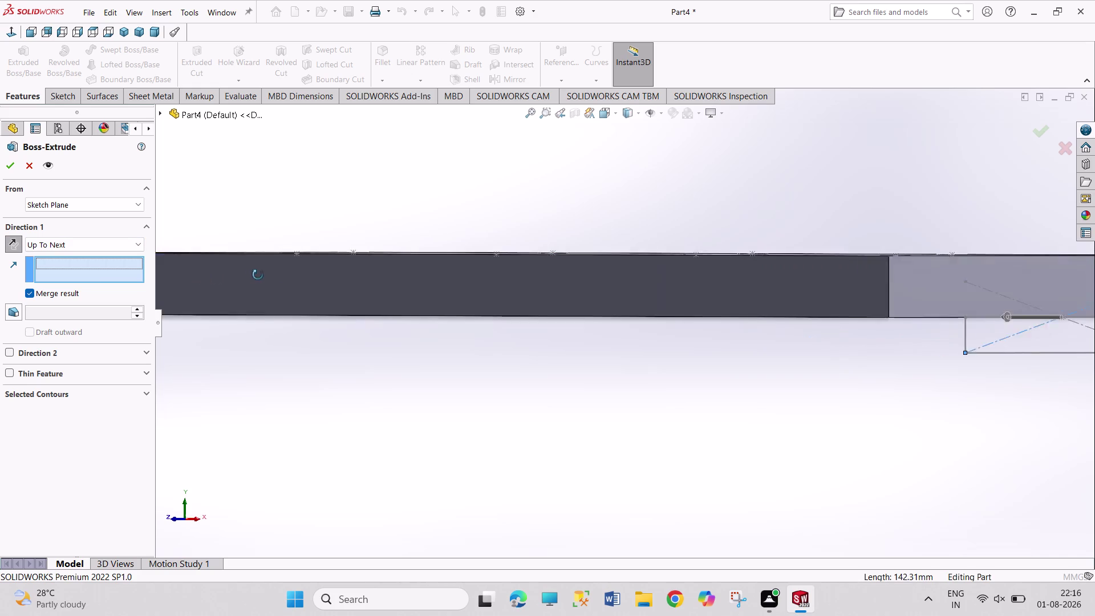
middle_drag(253, 275, 398, 270)
click(458, 303)
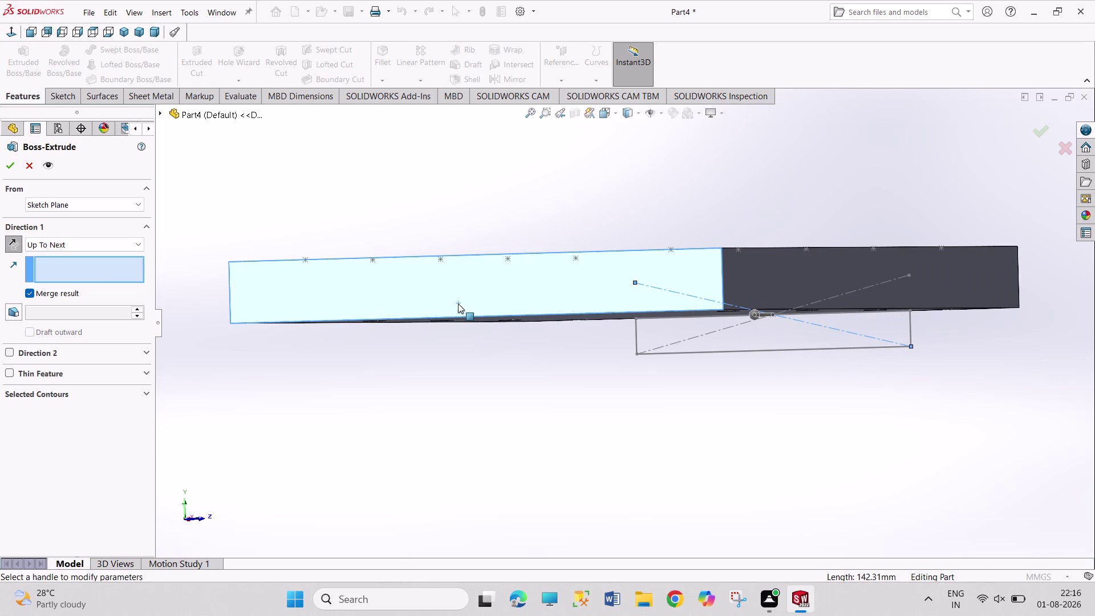
click(7, 166)
Switch to Up To Surface on the plate face and confirm Boss-Extrude3.
click(112, 242)
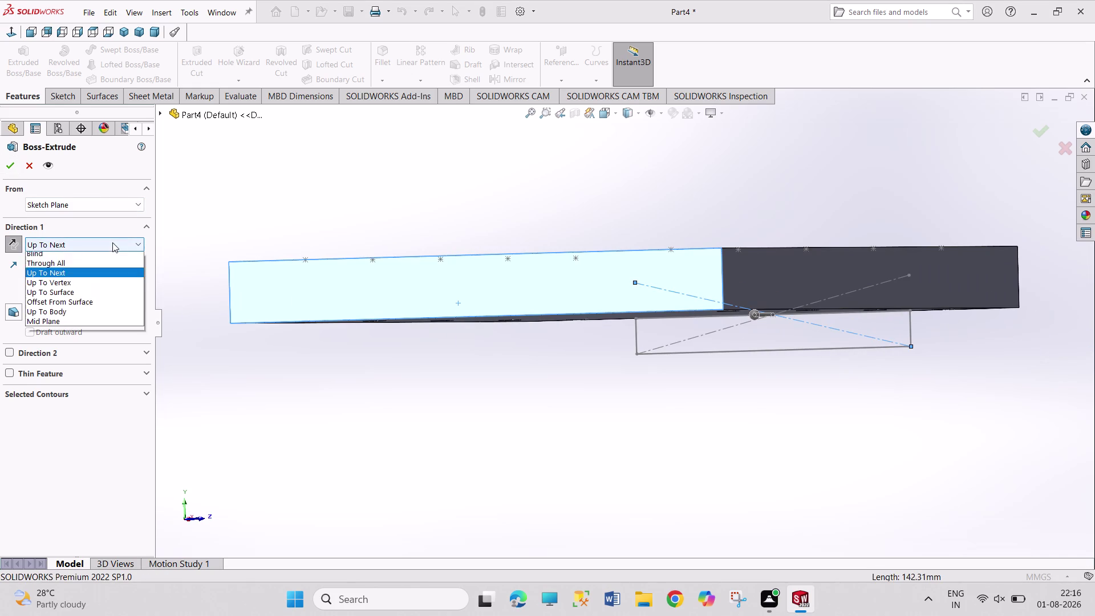
click(119, 293)
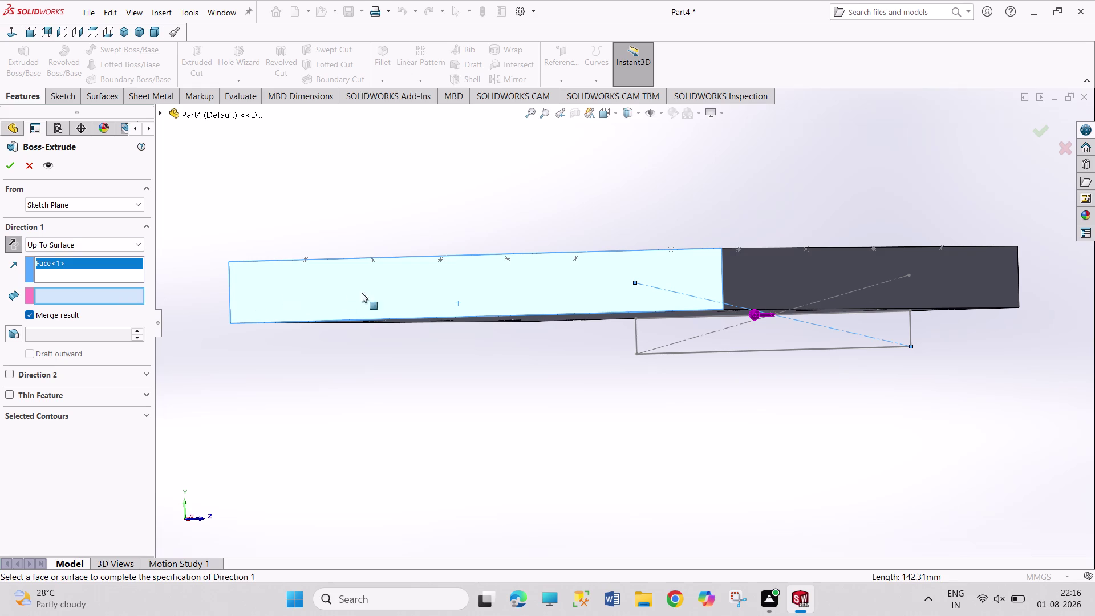
click(383, 289)
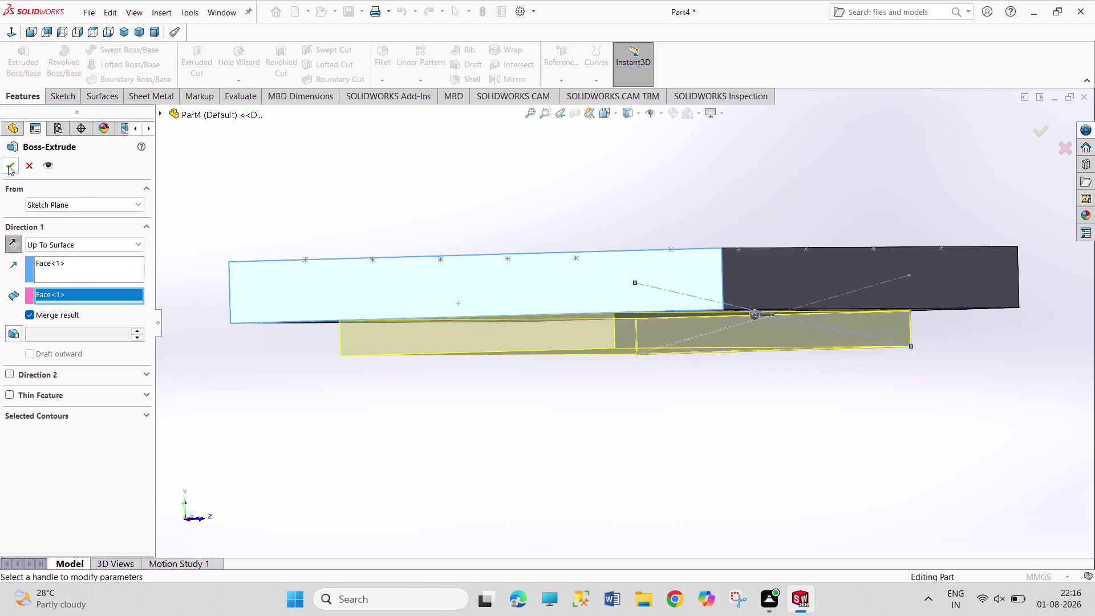
click(8, 165)
click(275, 406)
middle_drag(410, 424, 342, 412)
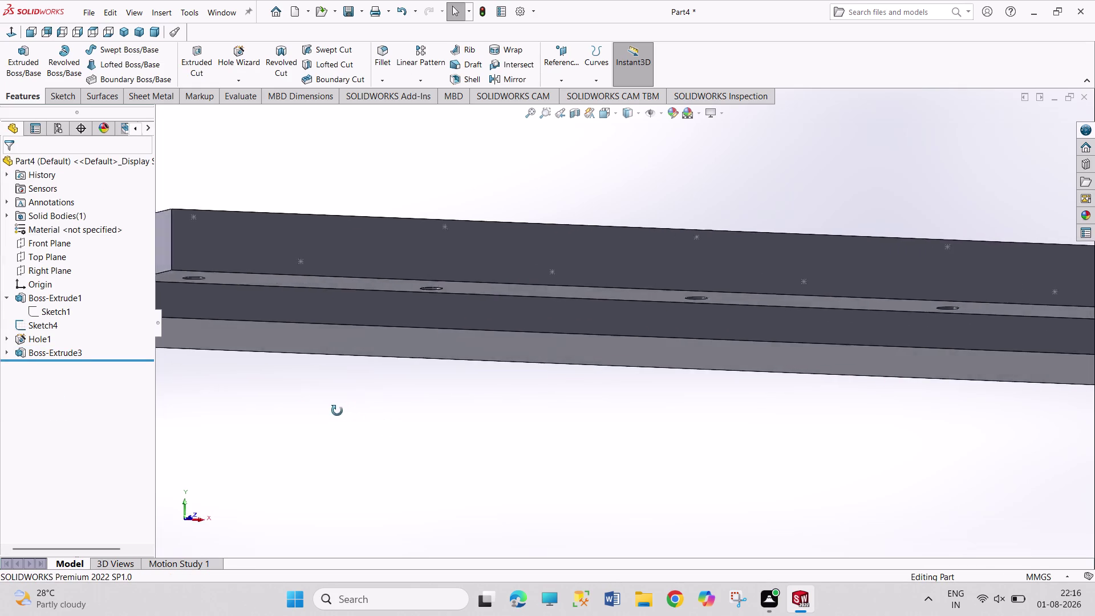
middle_drag(341, 412, 227, 424)
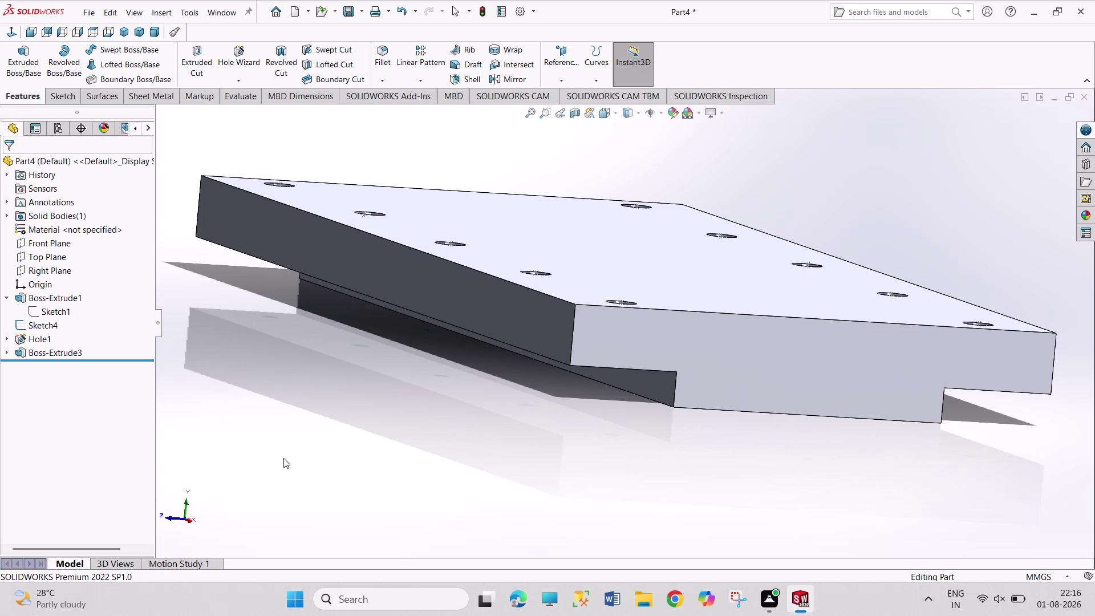
Save Part4 with Ctrl+S as ROLLER TRACK4, editing the ROLLER TRACK3 name.
key(ctrl+s)
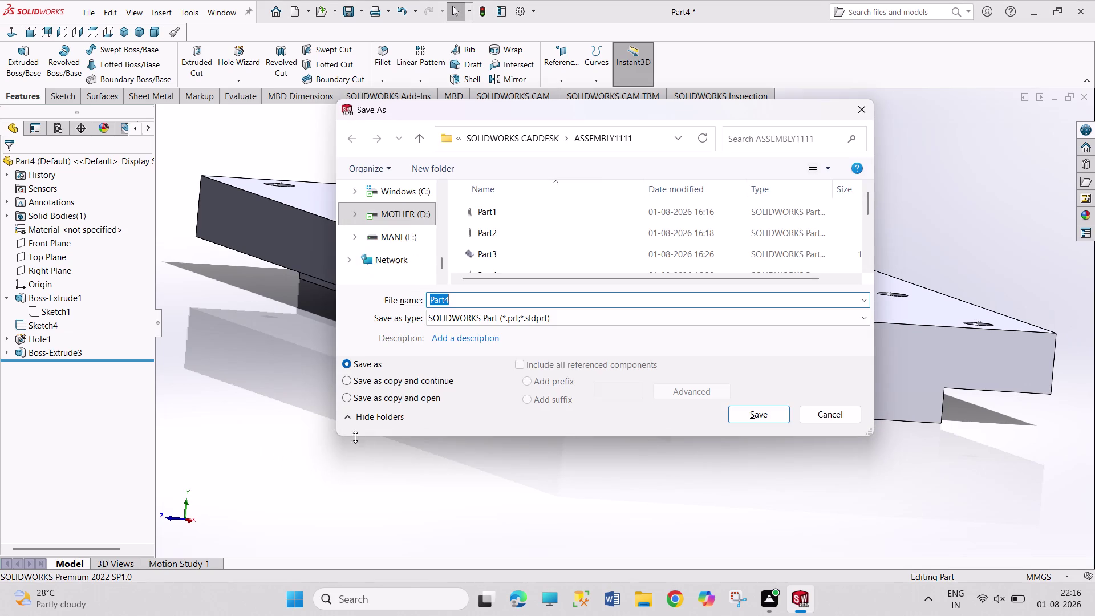
scroll(down, 3)
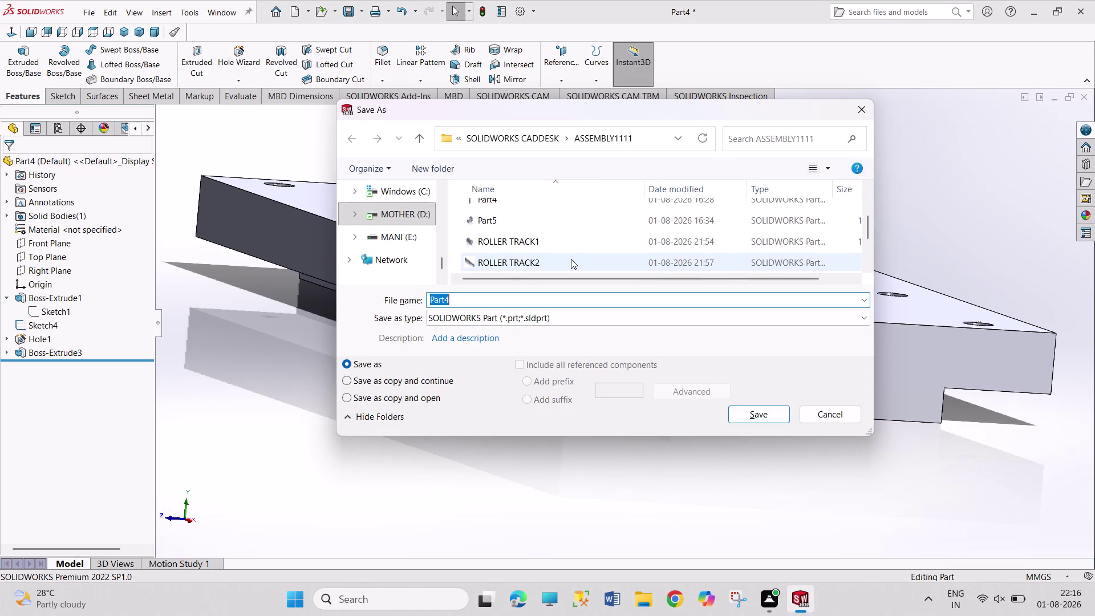
scroll(down, 3)
click(567, 249)
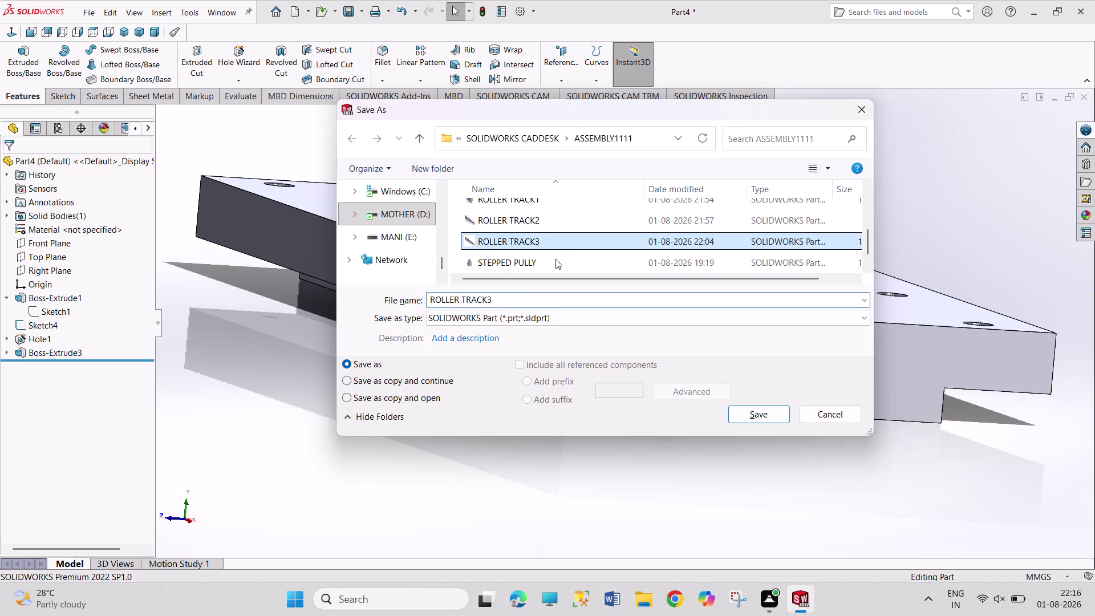
triple_click(513, 296)
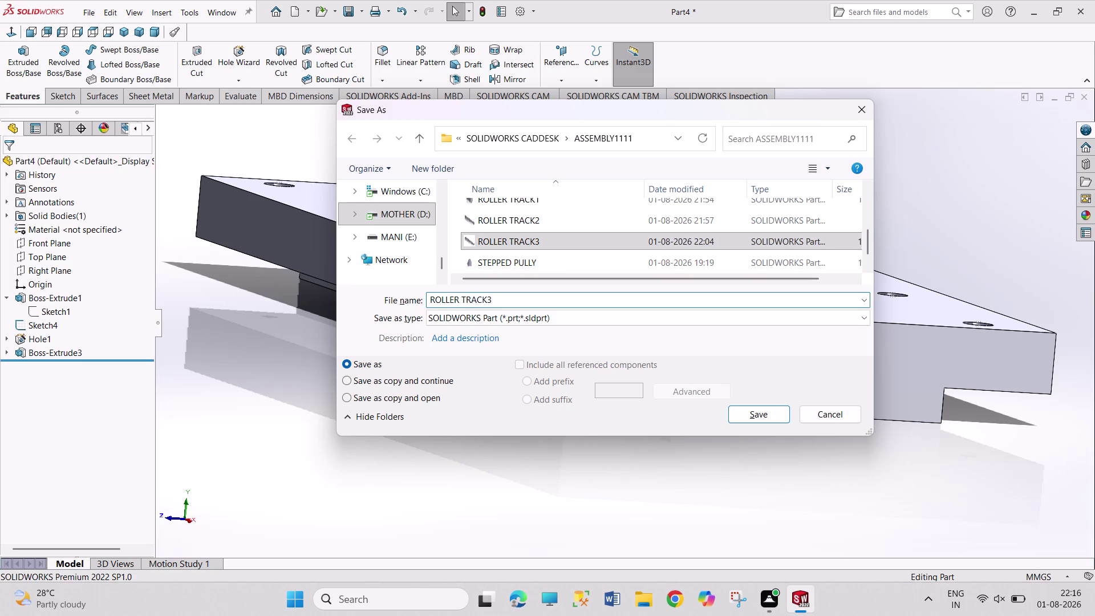
key(BackSpace)
key(4)
key(Return)
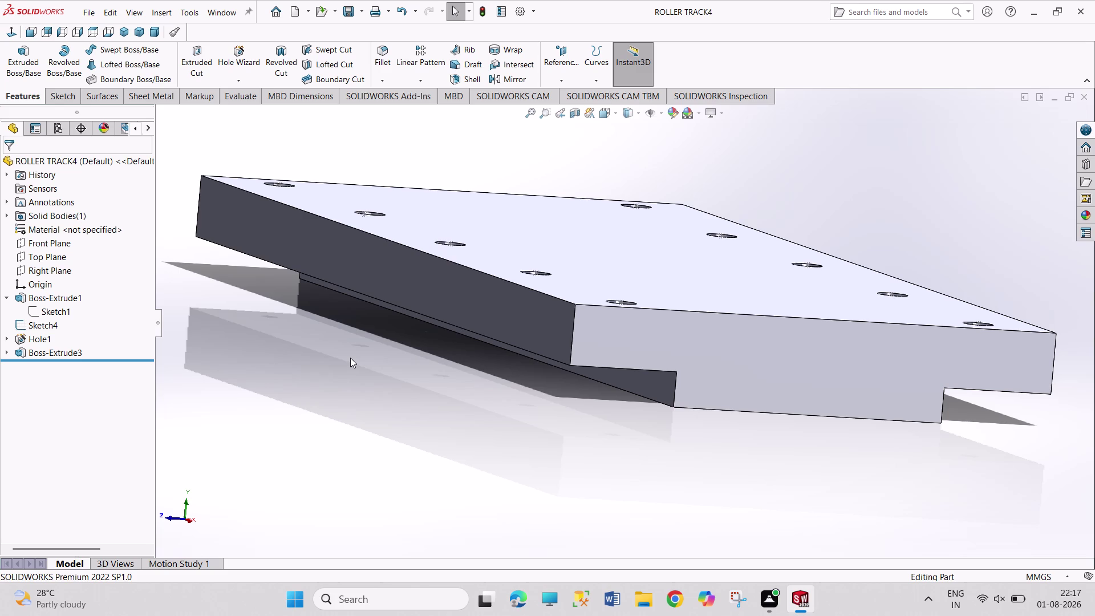
key(ctrl+n)
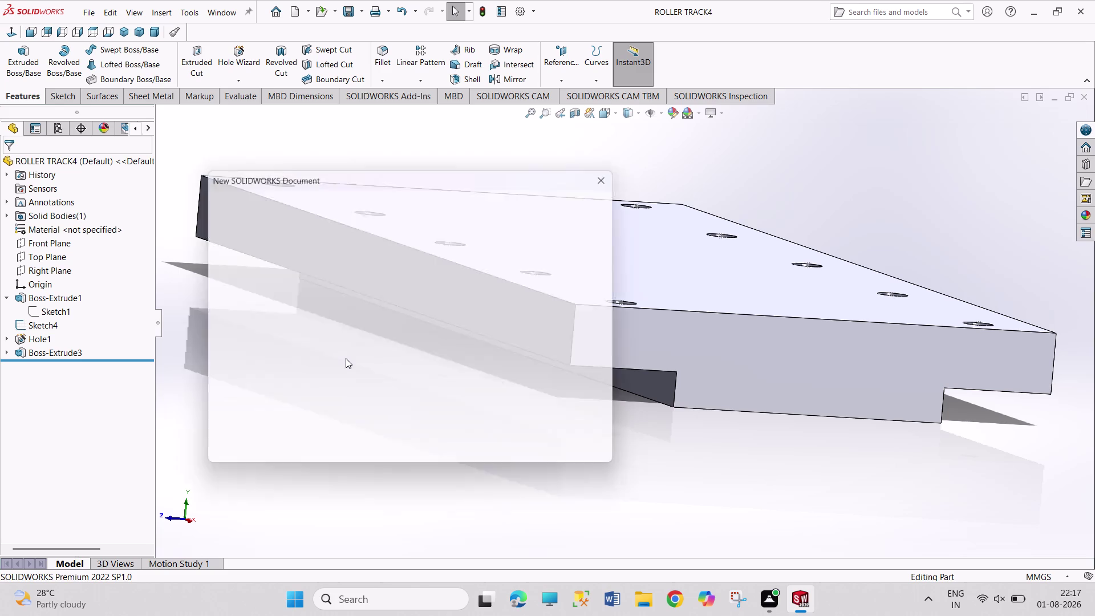
Create a new Assembly document from the new-document dialog.
key(Right)
key(Return)
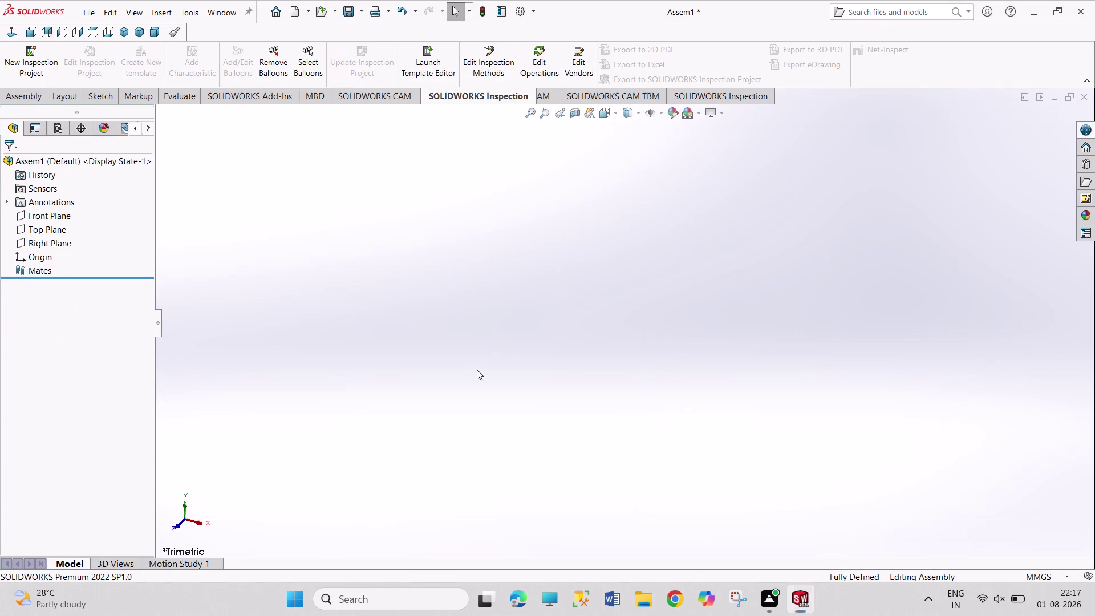
drag(413, 237, 532, 353)
drag(418, 228, 437, 284)
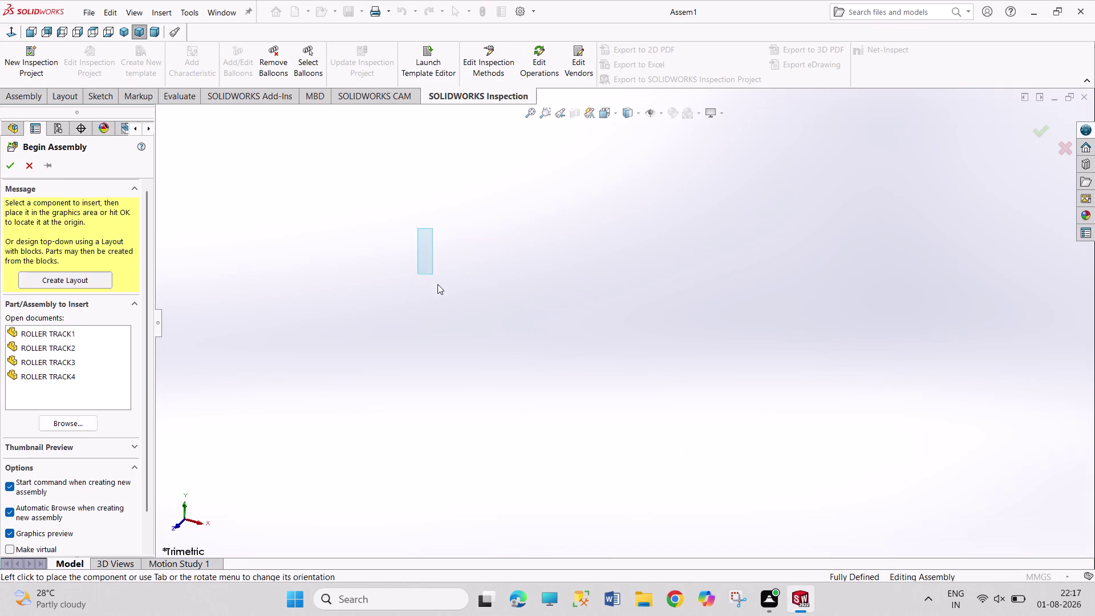
drag(437, 284, 552, 357)
drag(405, 257, 536, 399)
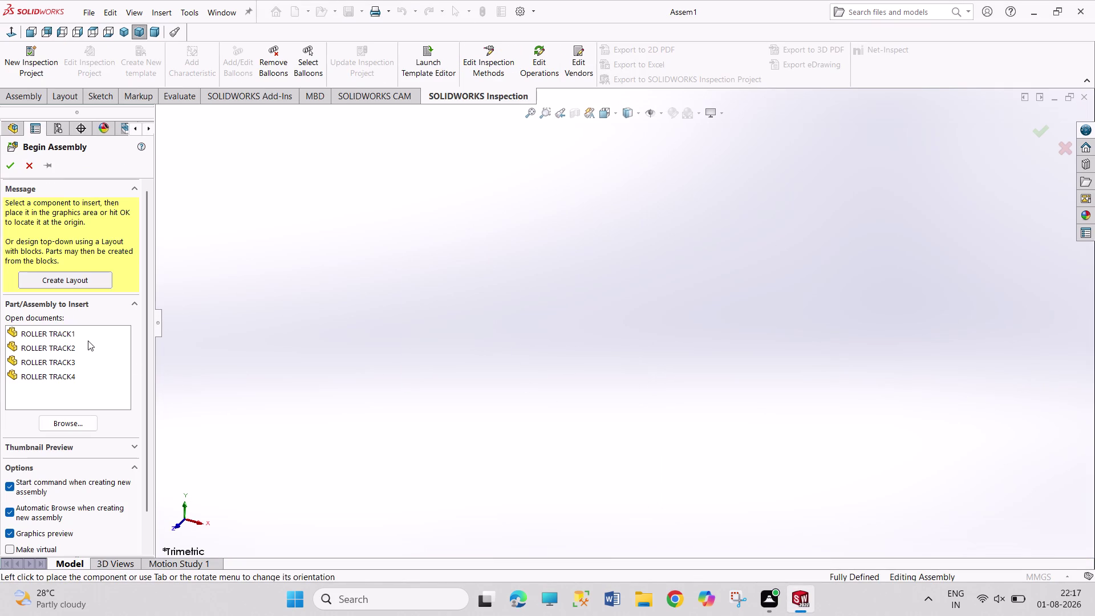
Preview the open parts and place ROLLER TRACK4 as the first component.
click(88, 335)
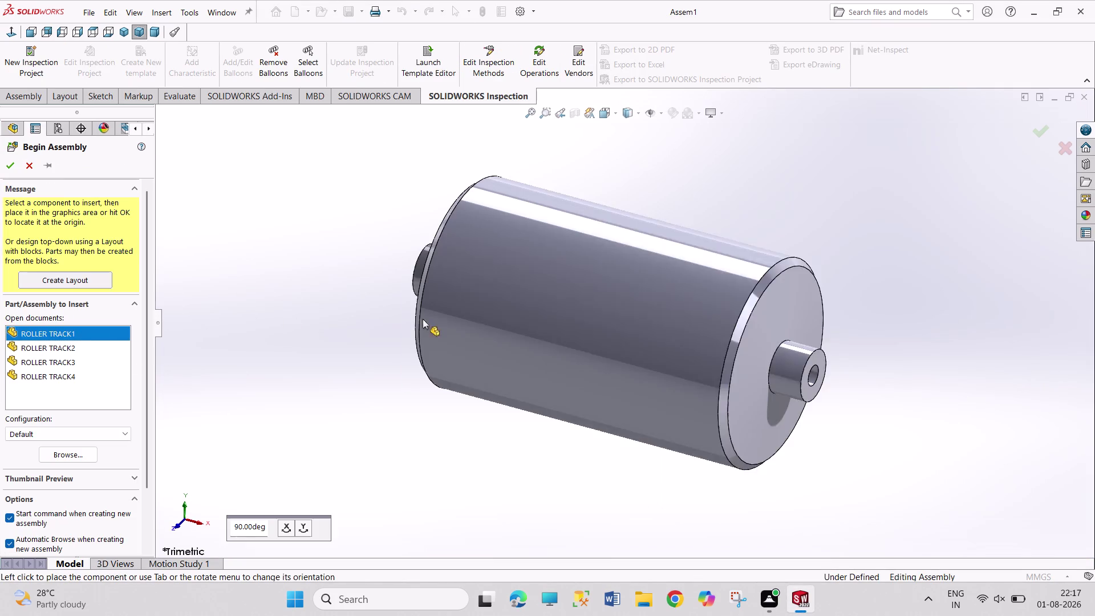
click(79, 349)
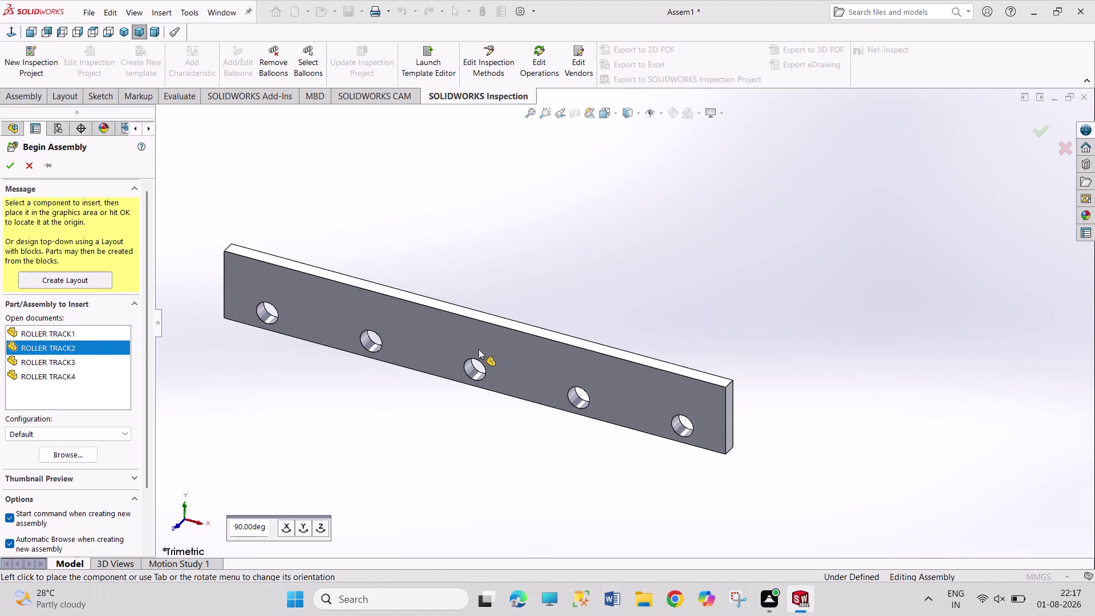
click(85, 360)
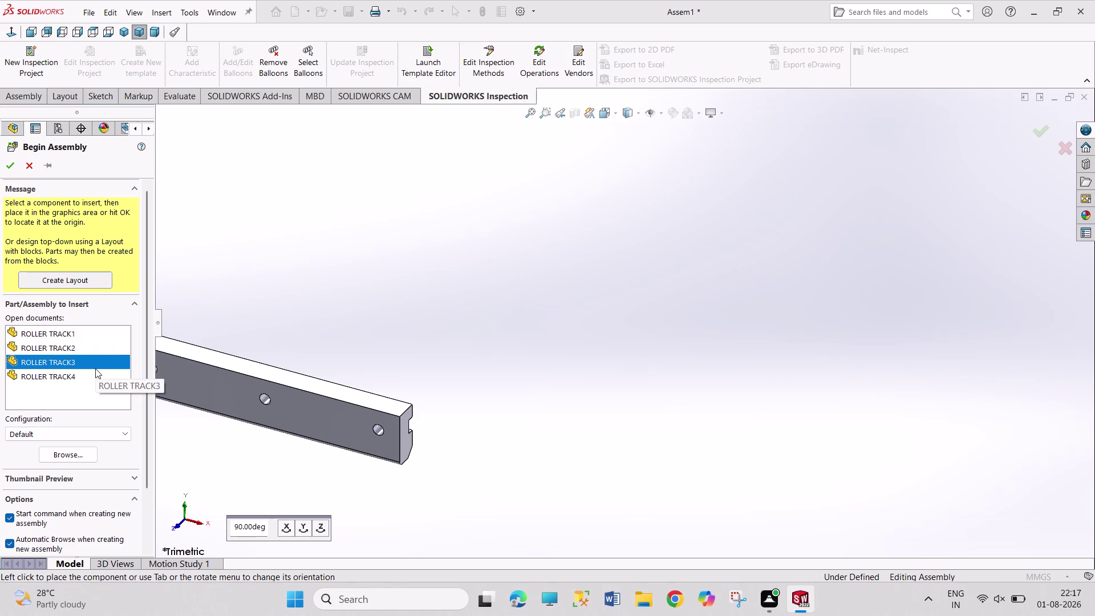
click(82, 375)
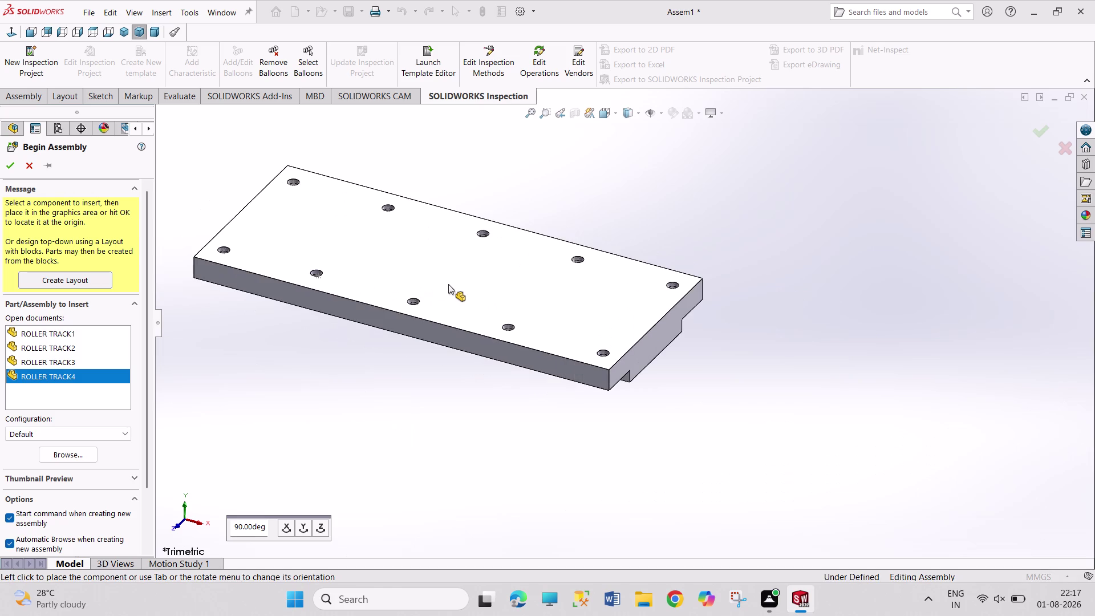
click(449, 284)
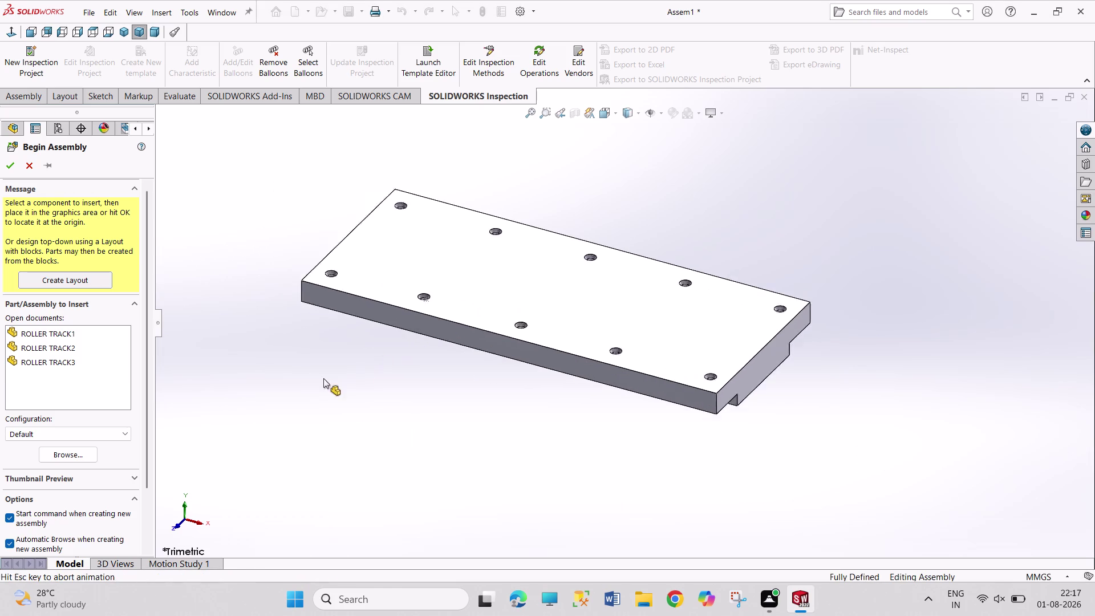
right_click(90, 268)
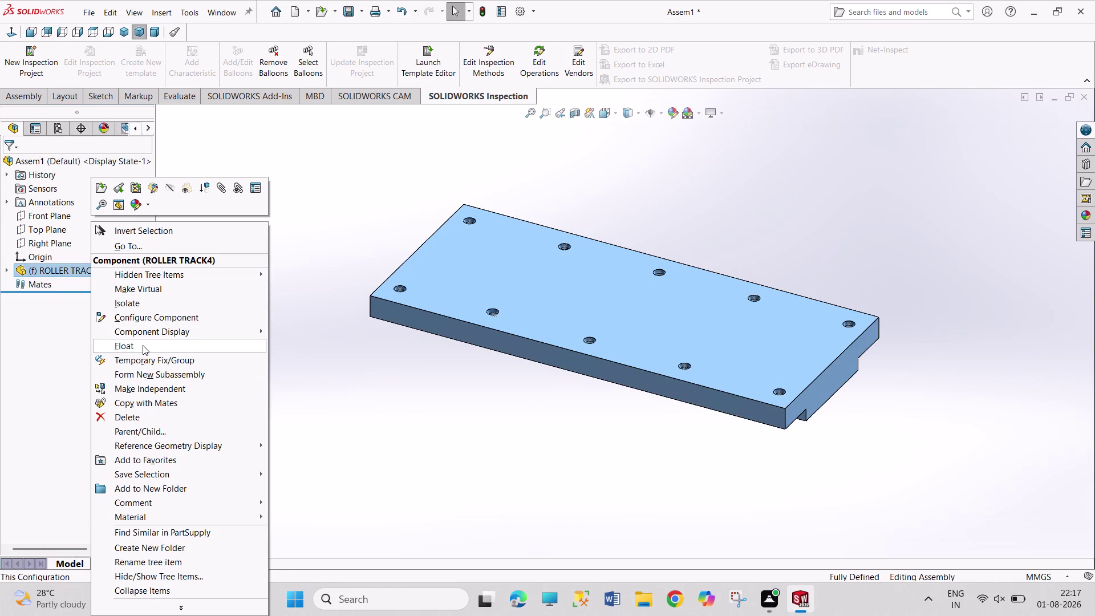
Float the base plate and expand its feature tree to reach its planes.
click(142, 346)
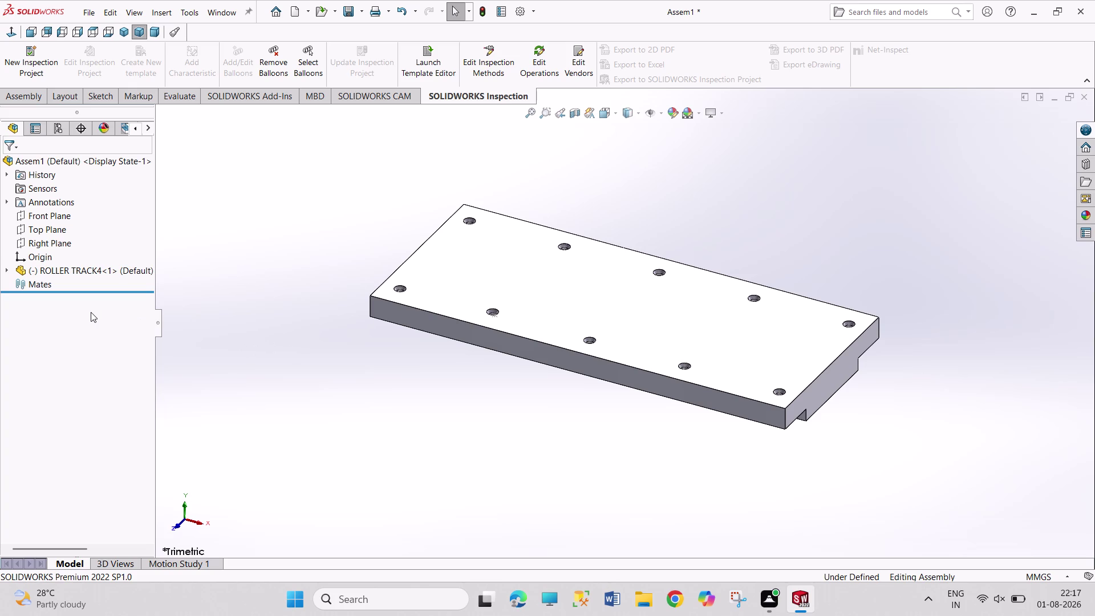
click(6, 269)
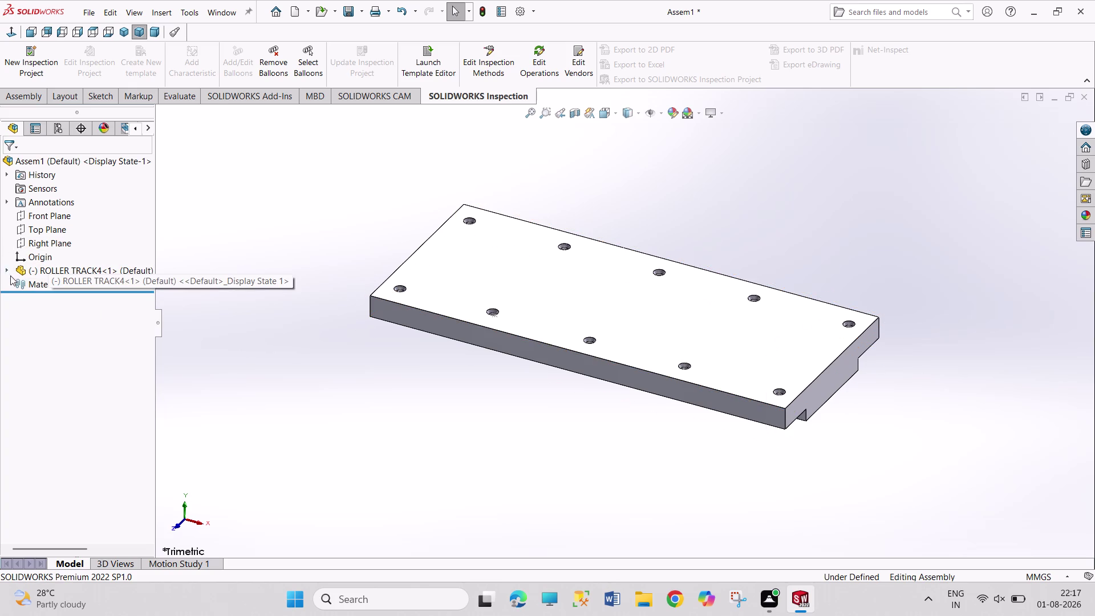
click(60, 354)
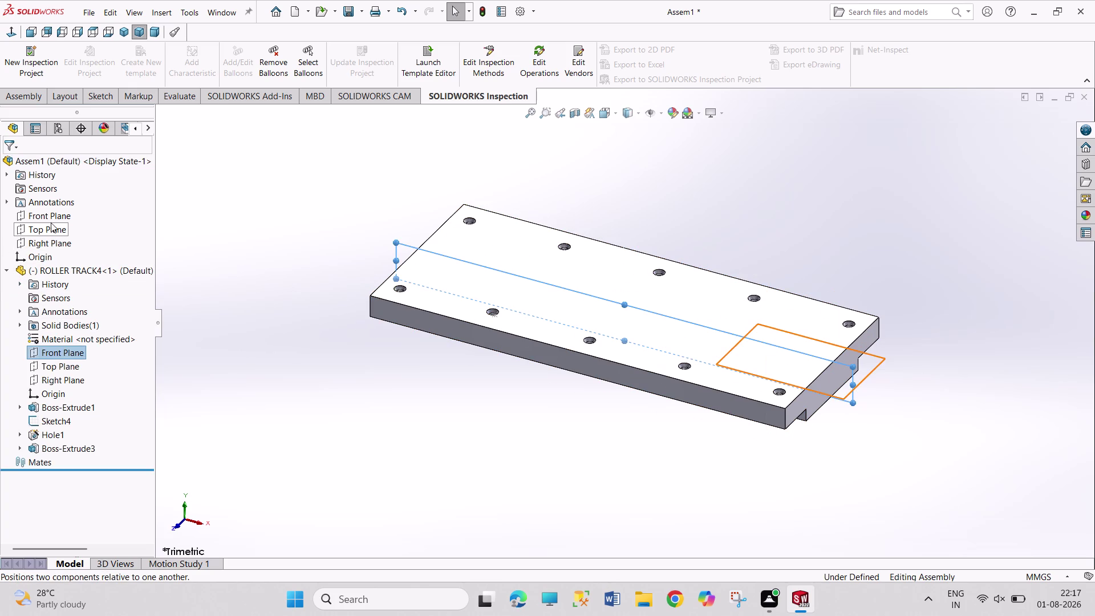
click(51, 219)
click(65, 224)
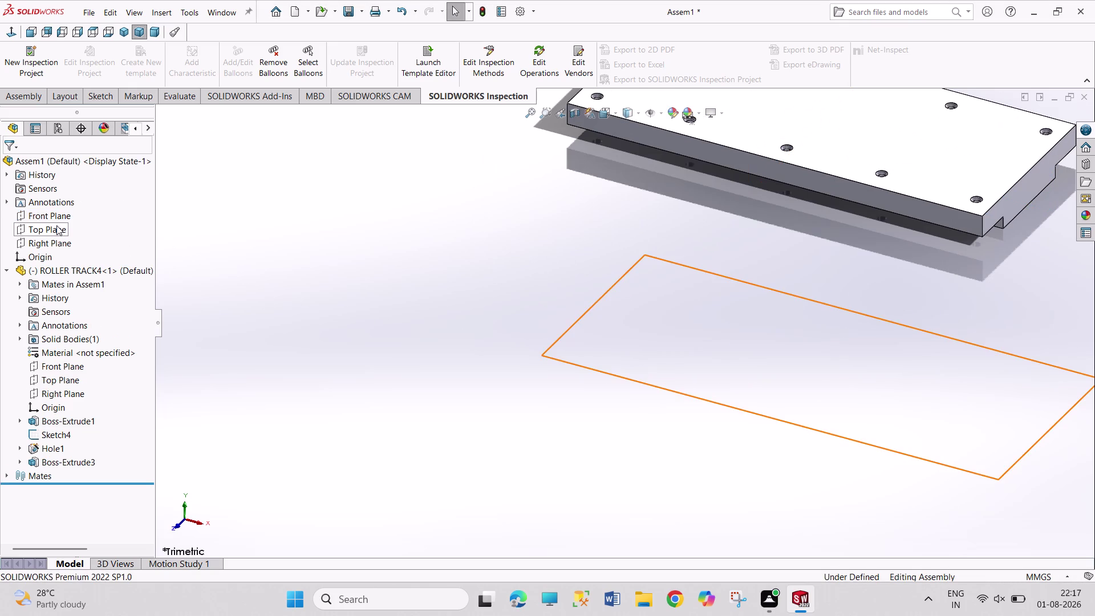
Mate the plate's Top and Right planes coincident with Assem1's planes.
click(57, 226)
click(63, 381)
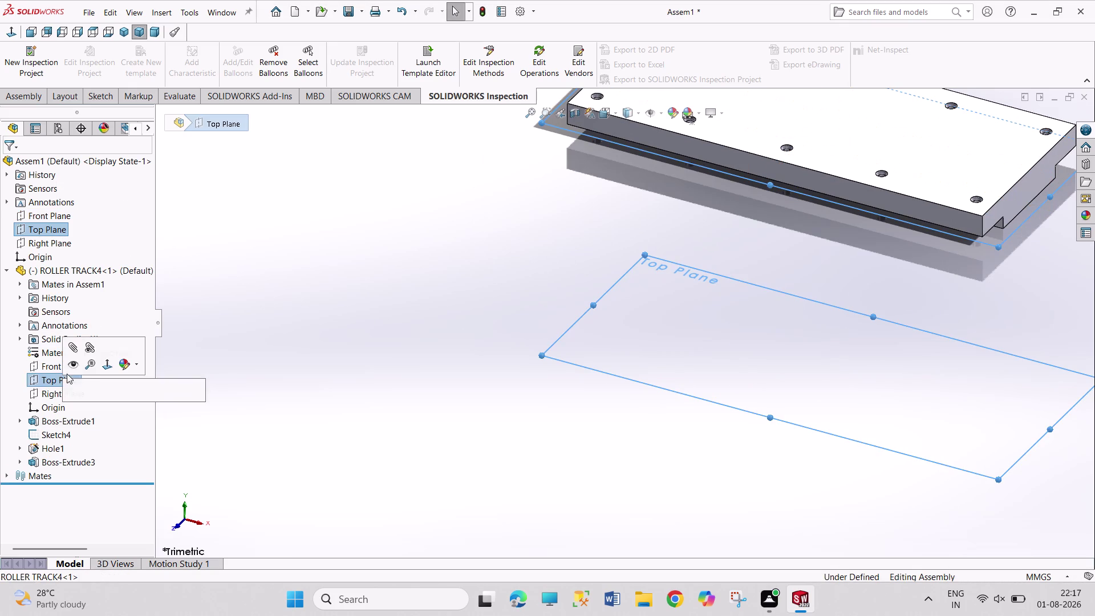
click(76, 387)
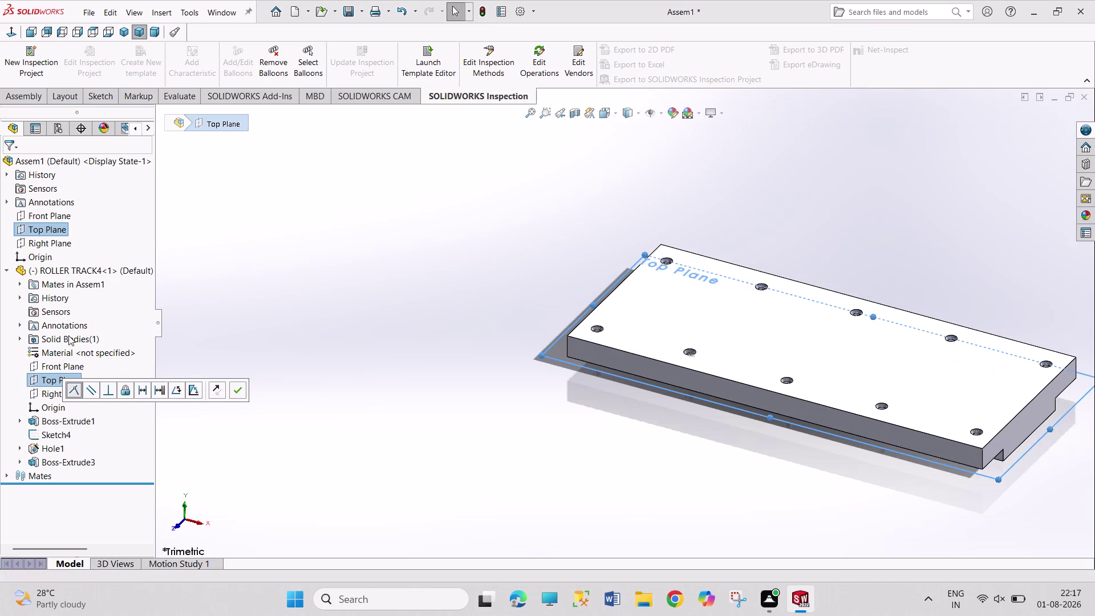
click(46, 246)
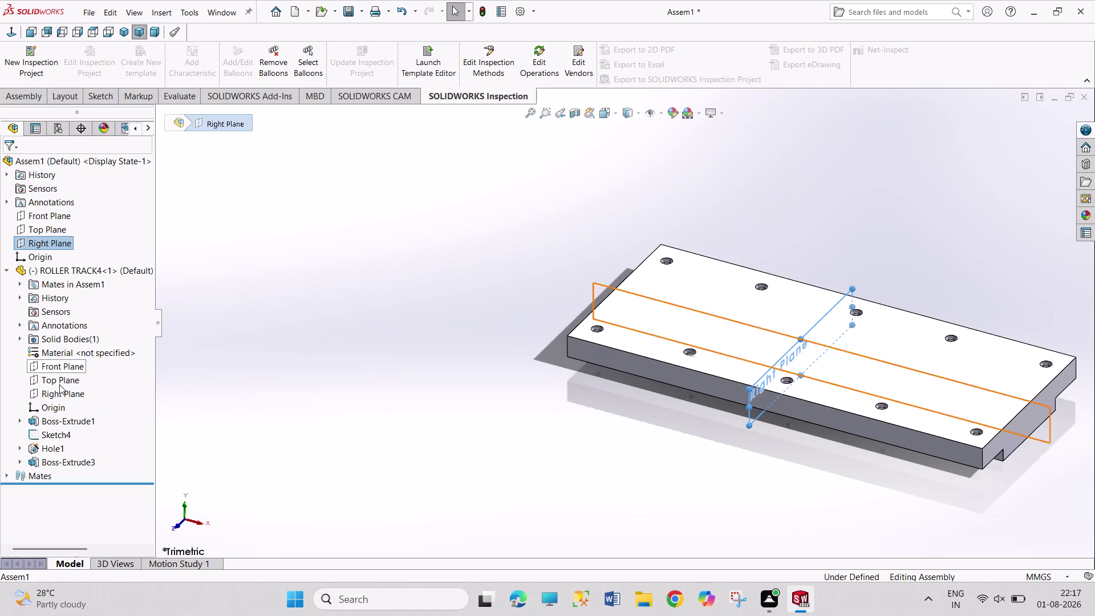
click(61, 393)
click(74, 398)
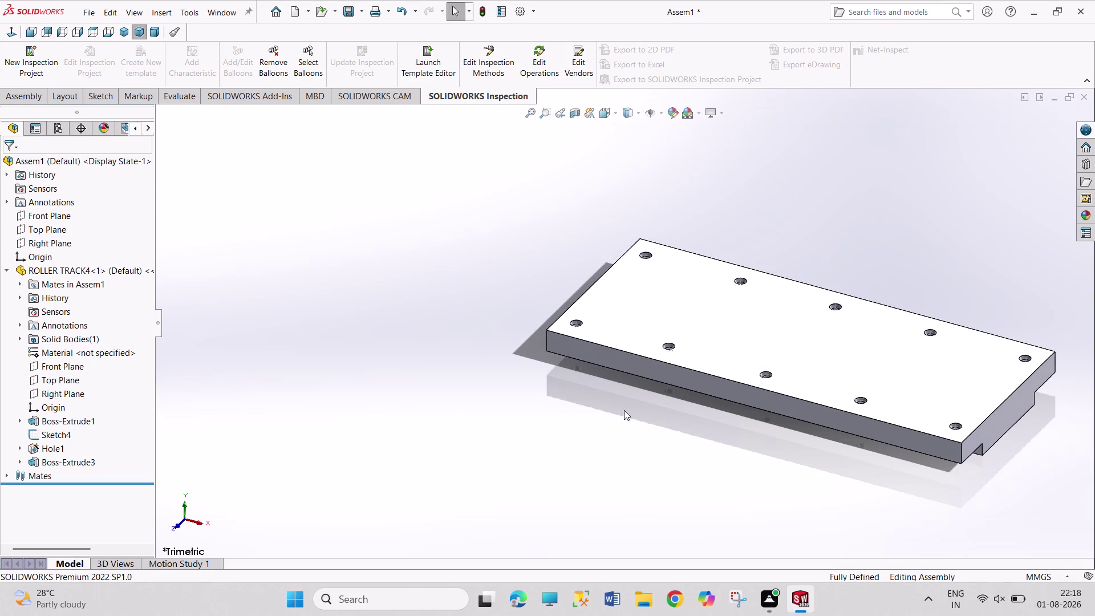
scroll(up, 3)
scroll(down, 3)
scroll(down, 3)
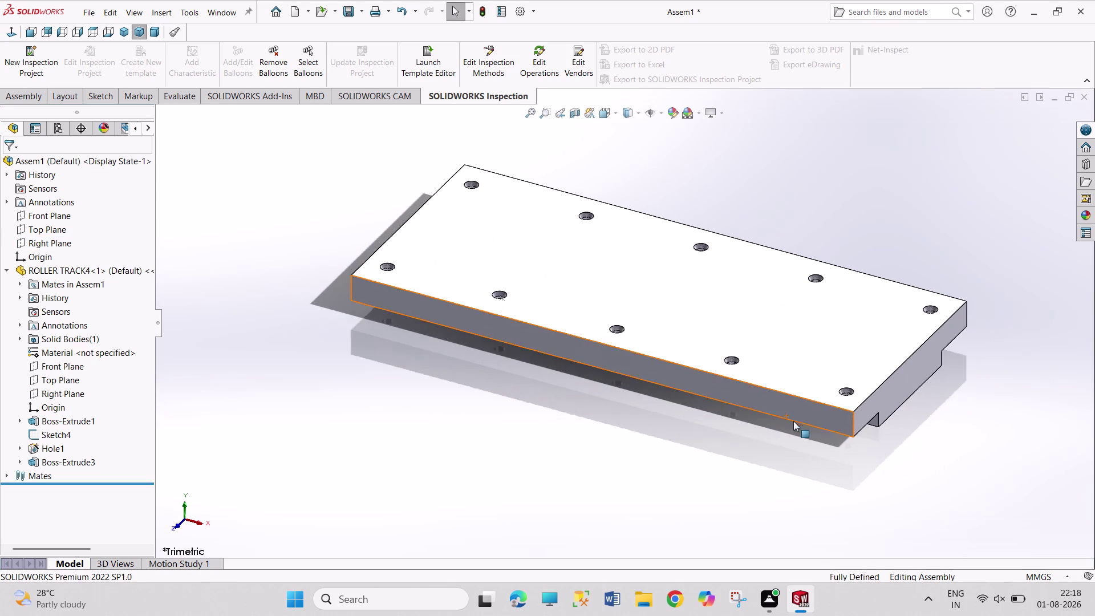
click(8, 271)
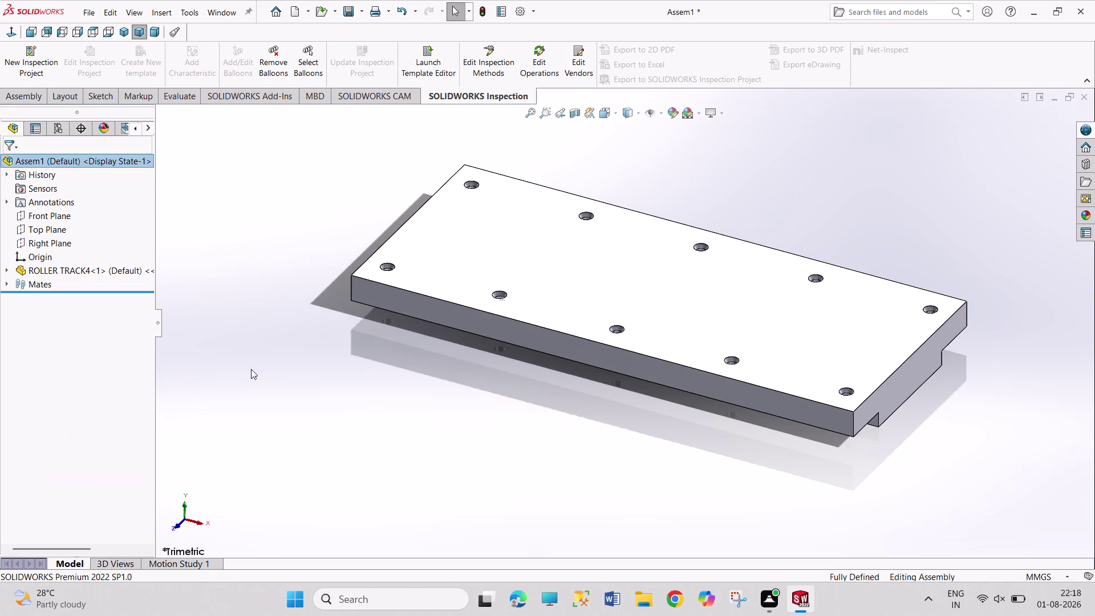
click(340, 386)
drag(249, 361, 341, 458)
drag(255, 356, 335, 450)
drag(278, 353, 351, 438)
drag(238, 350, 285, 446)
drag(255, 367, 341, 460)
drag(317, 358, 343, 413)
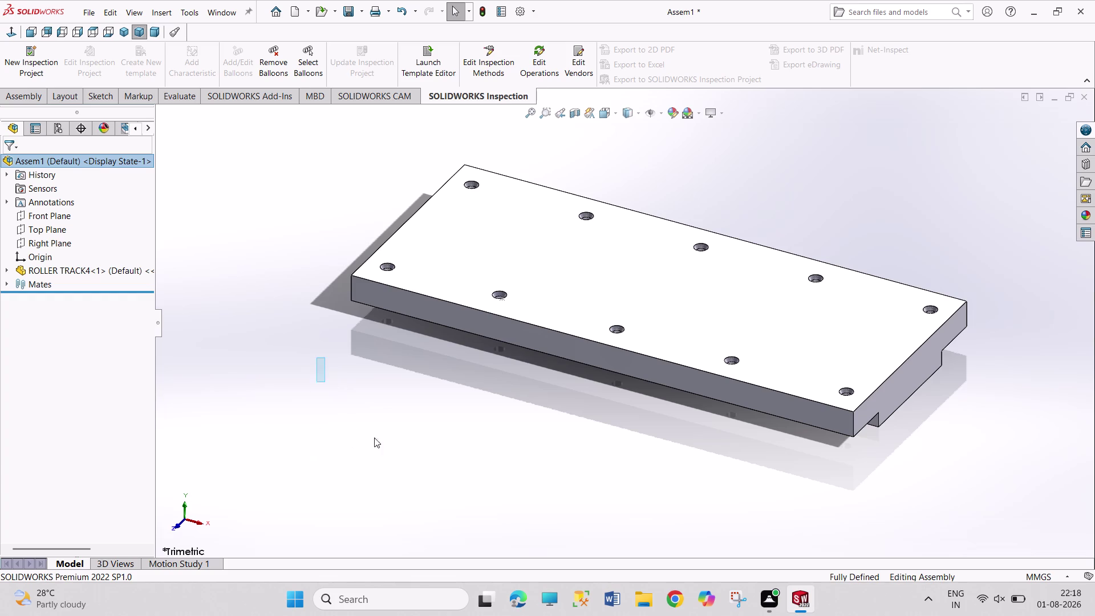
drag(343, 413, 374, 437)
Inspect the plate from below and edge-on, then launch Insert Components.
middle_drag(694, 479, 627, 358)
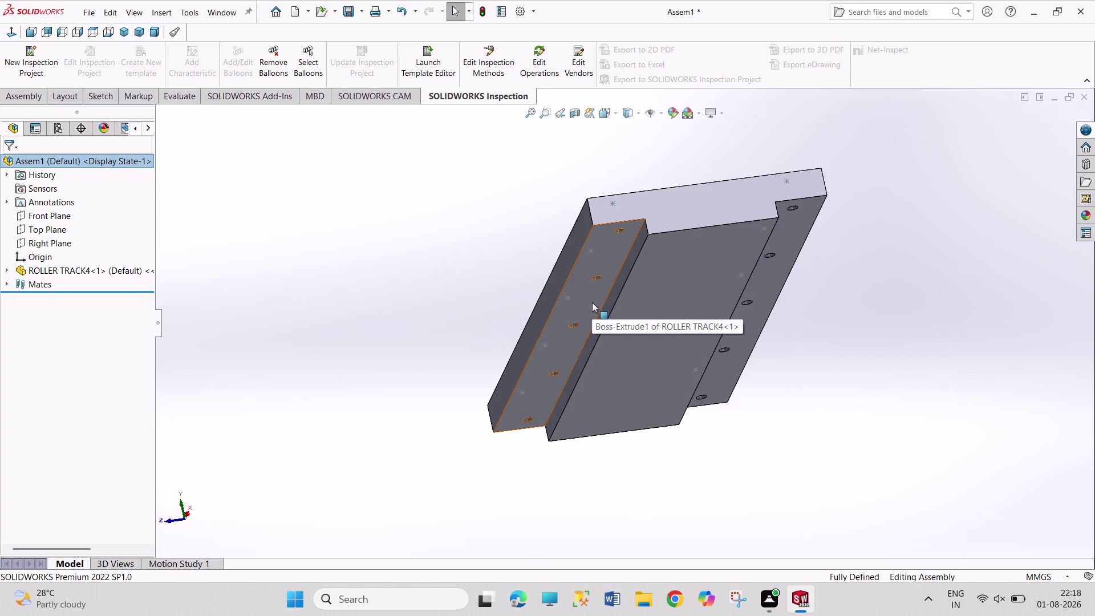
middle_drag(531, 147, 560, 194)
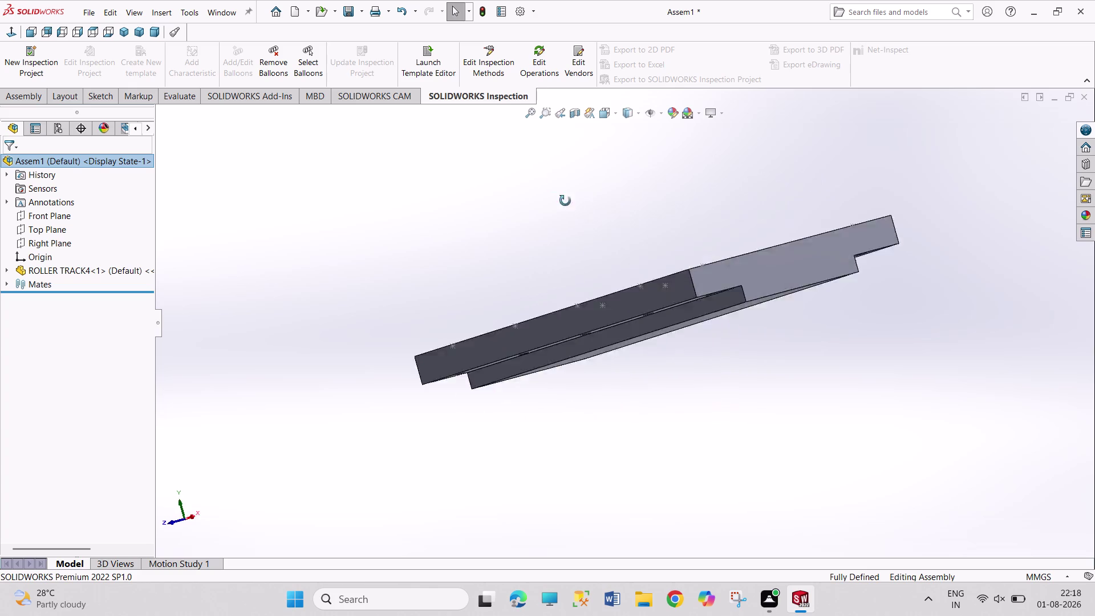
middle_drag(559, 194, 594, 241)
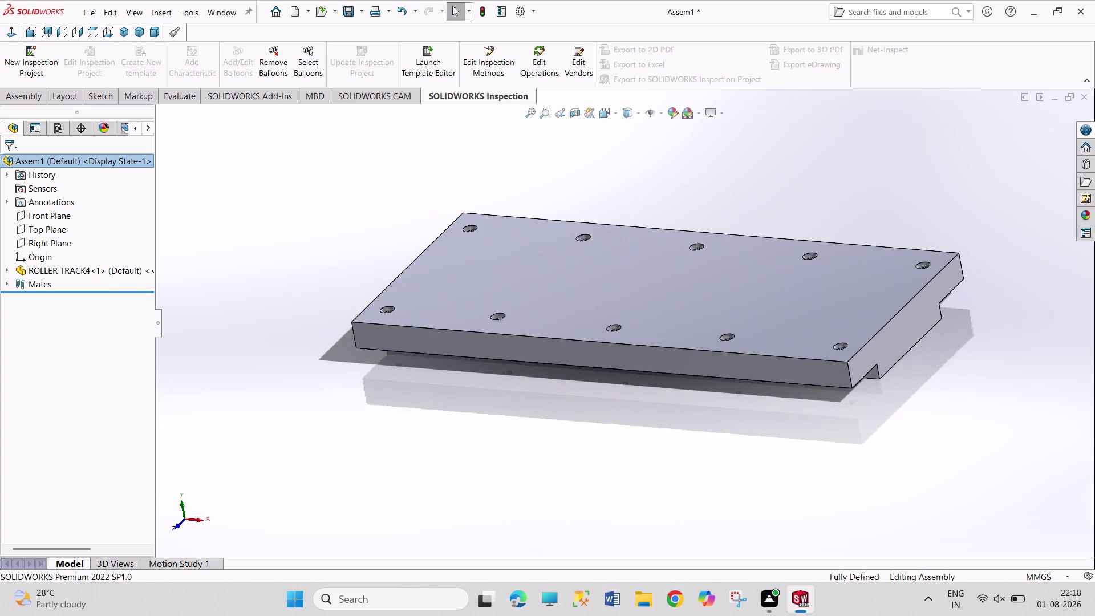
click(33, 99)
click(79, 61)
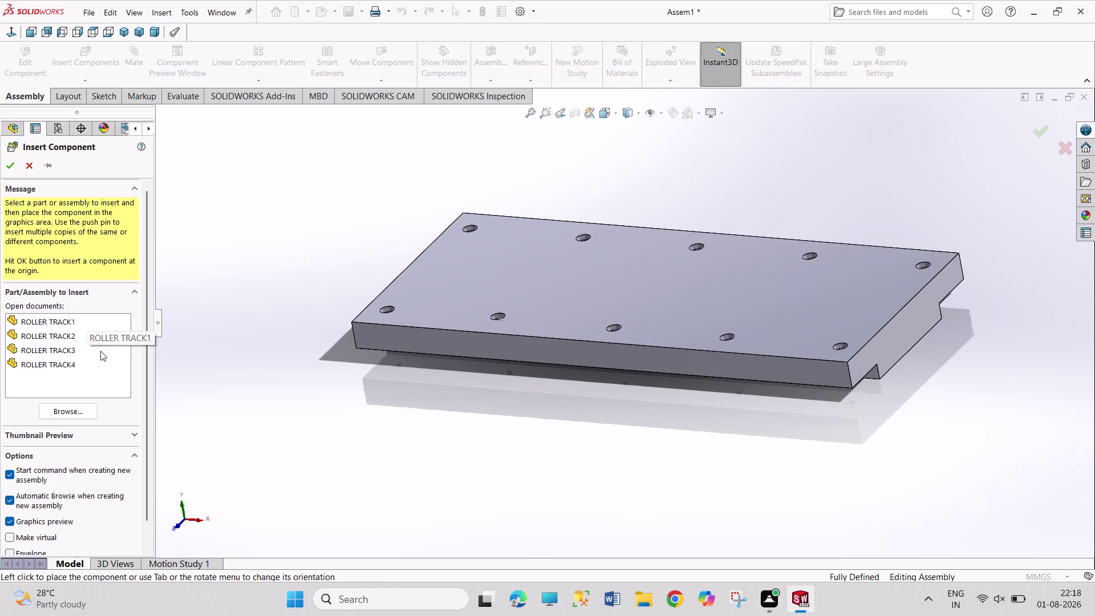
Place ROLLER TRACK3 in front of the plate and select matching rail and plate hole edges.
click(73, 353)
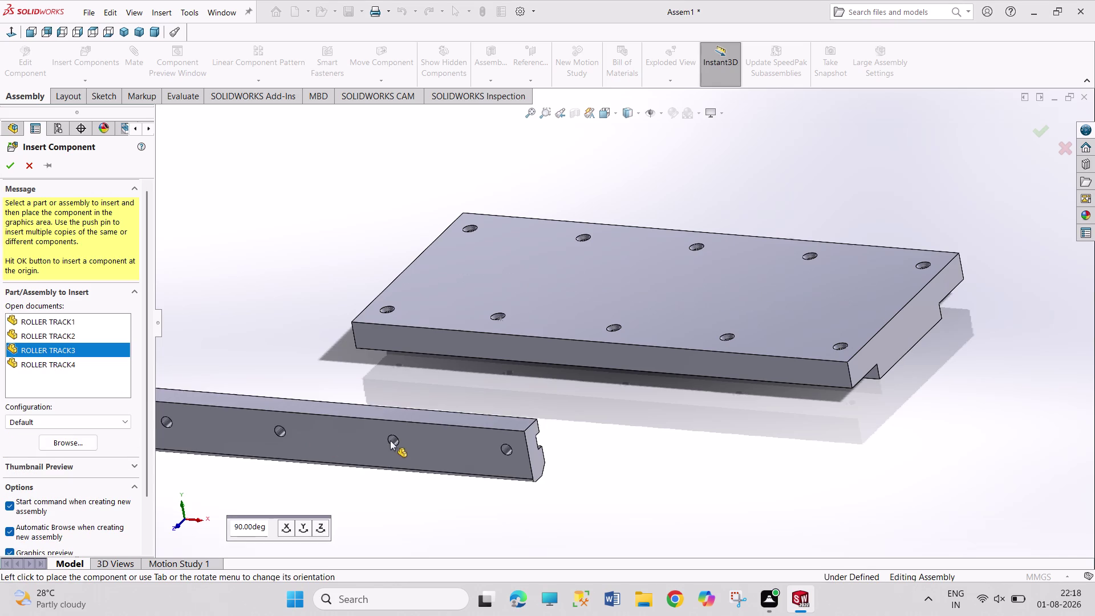
click(440, 443)
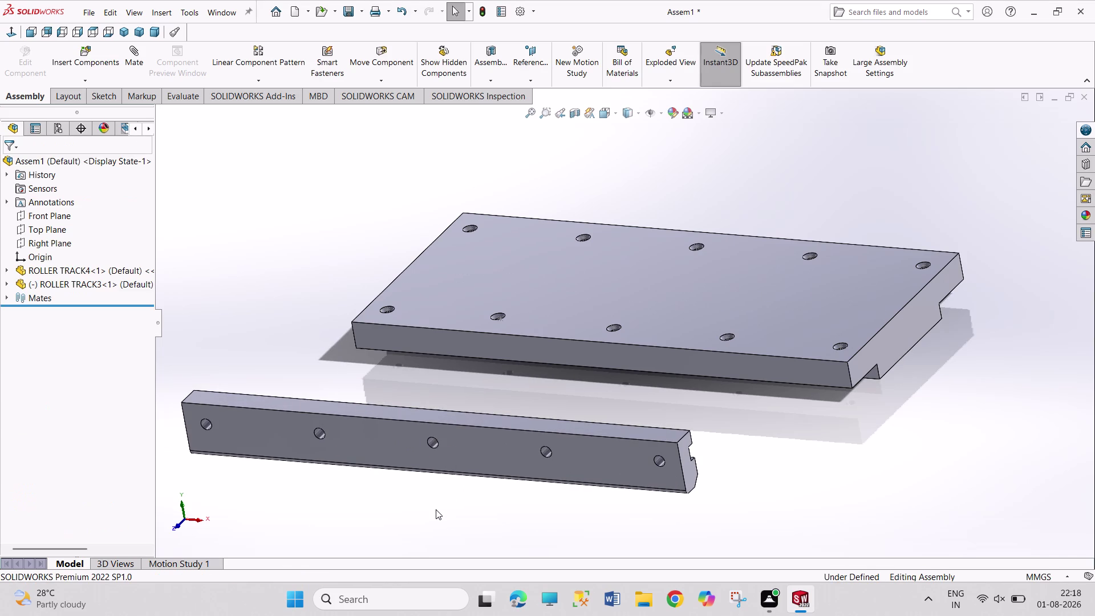
middle_drag(595, 526, 550, 492)
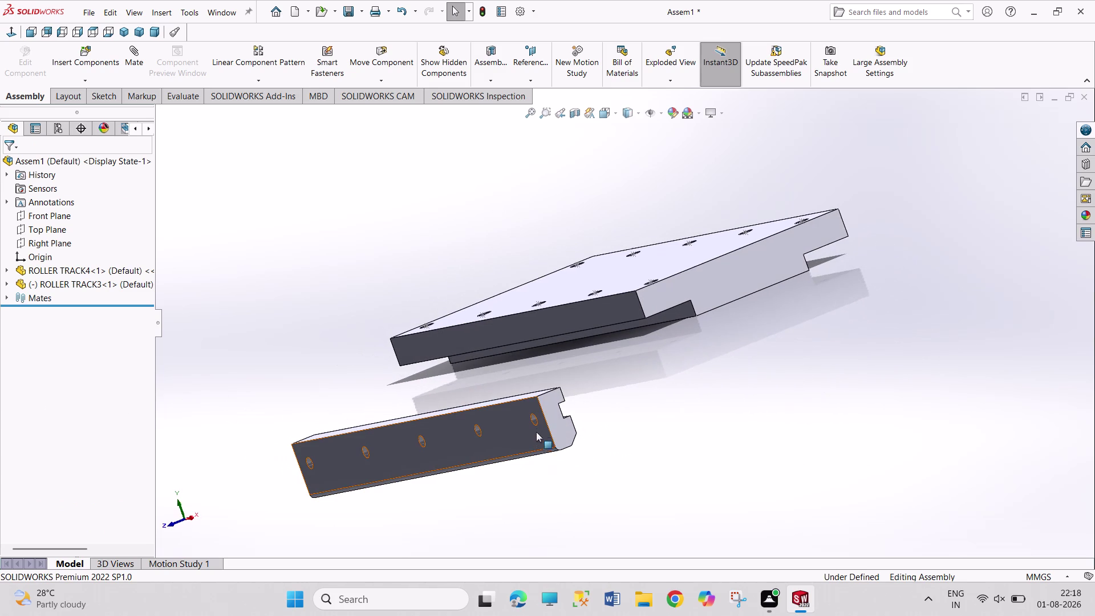
click(537, 425)
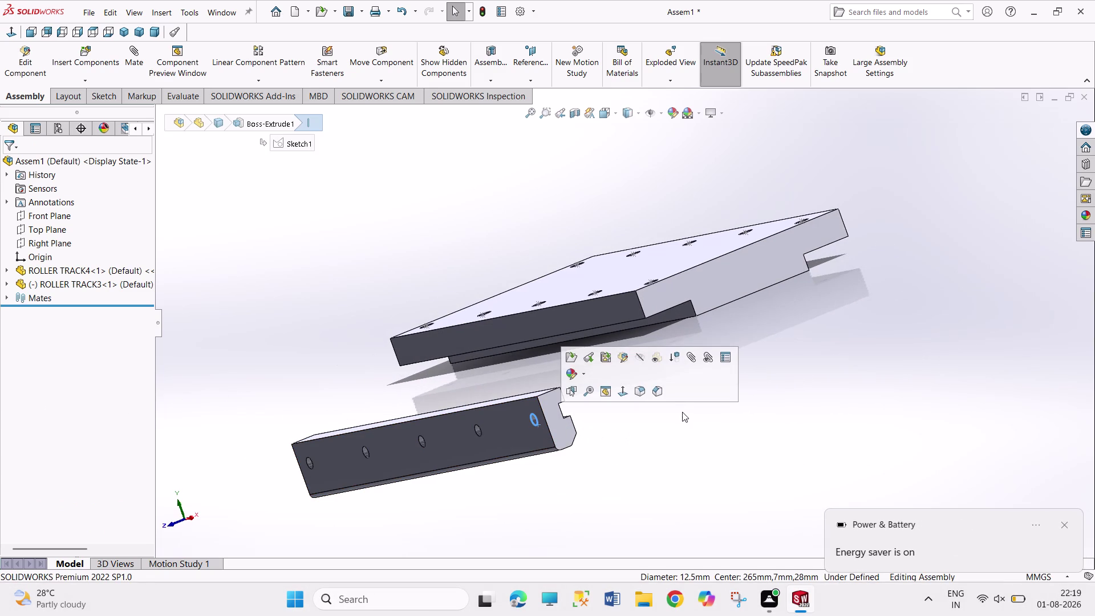
middle_drag(684, 424, 634, 370)
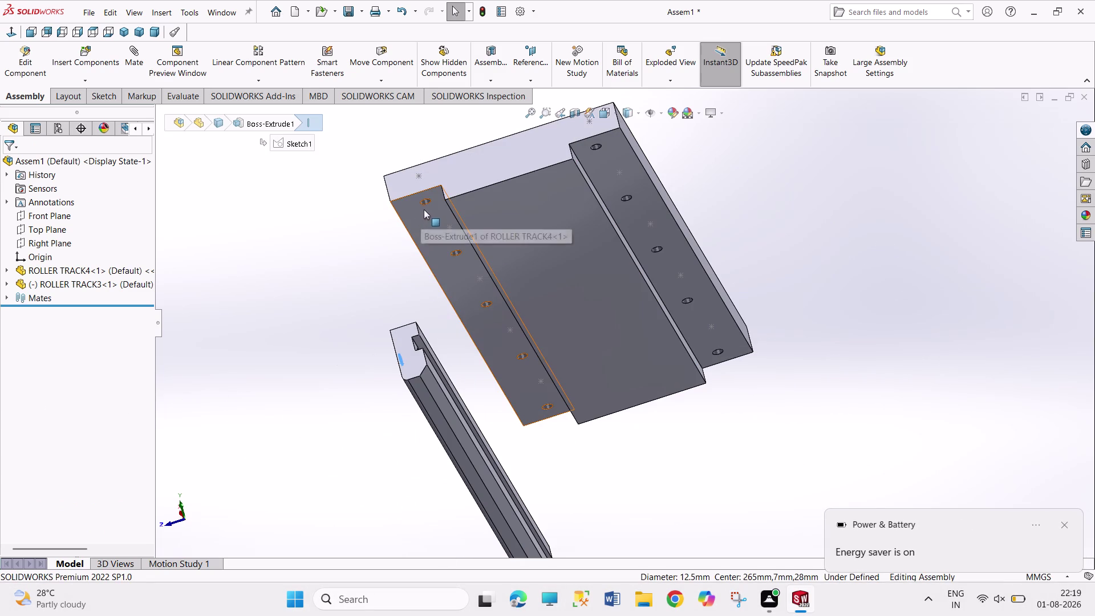
click(426, 206)
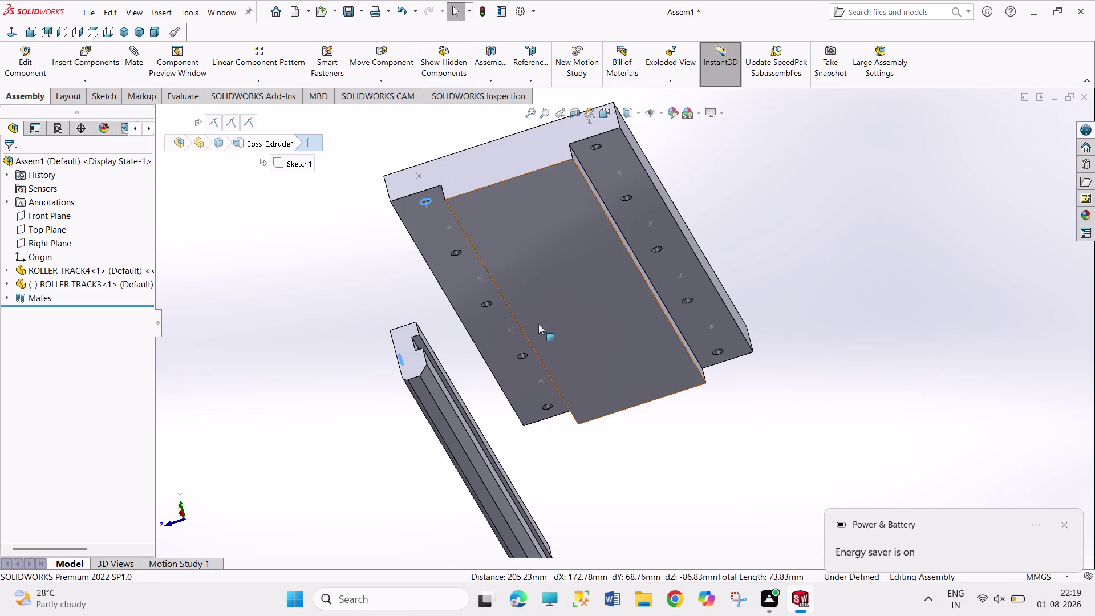
click(129, 62)
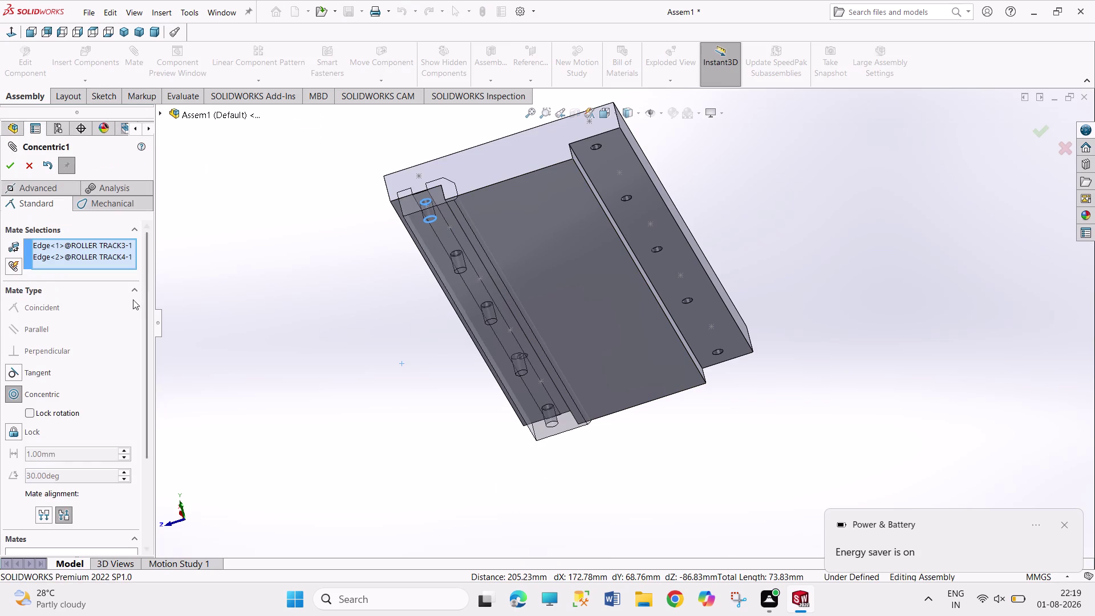
click(19, 166)
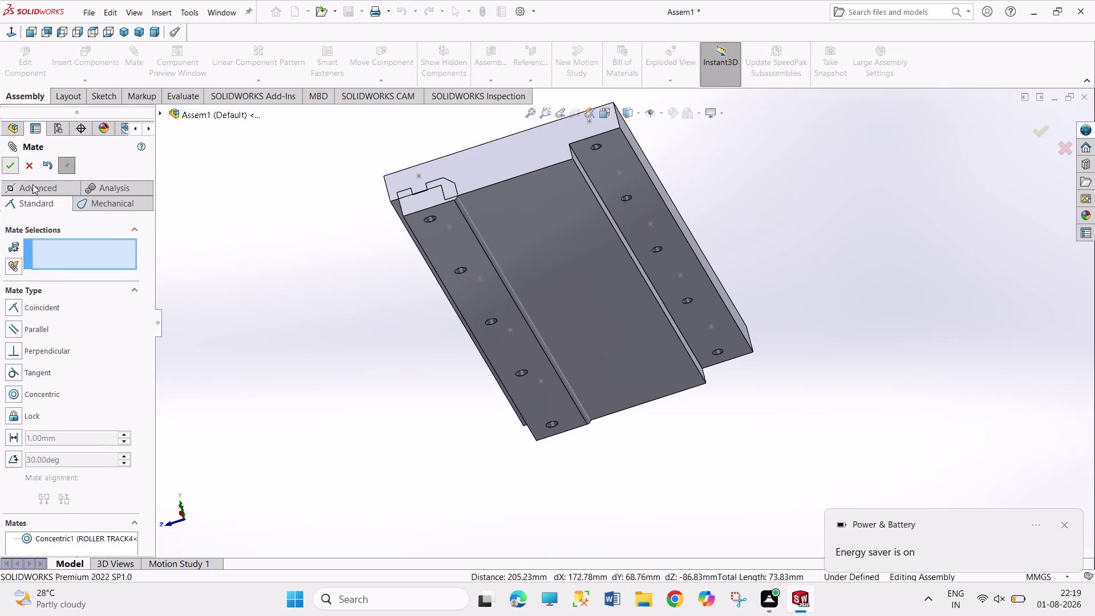
click(249, 254)
middle_drag(294, 273, 334, 286)
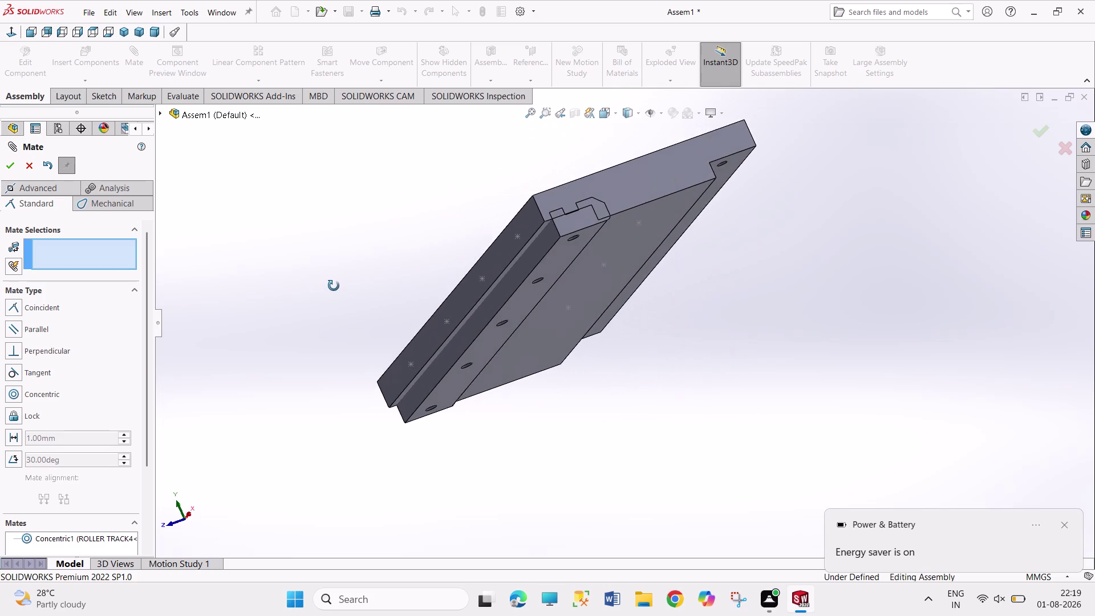
middle_drag(334, 286, 315, 294)
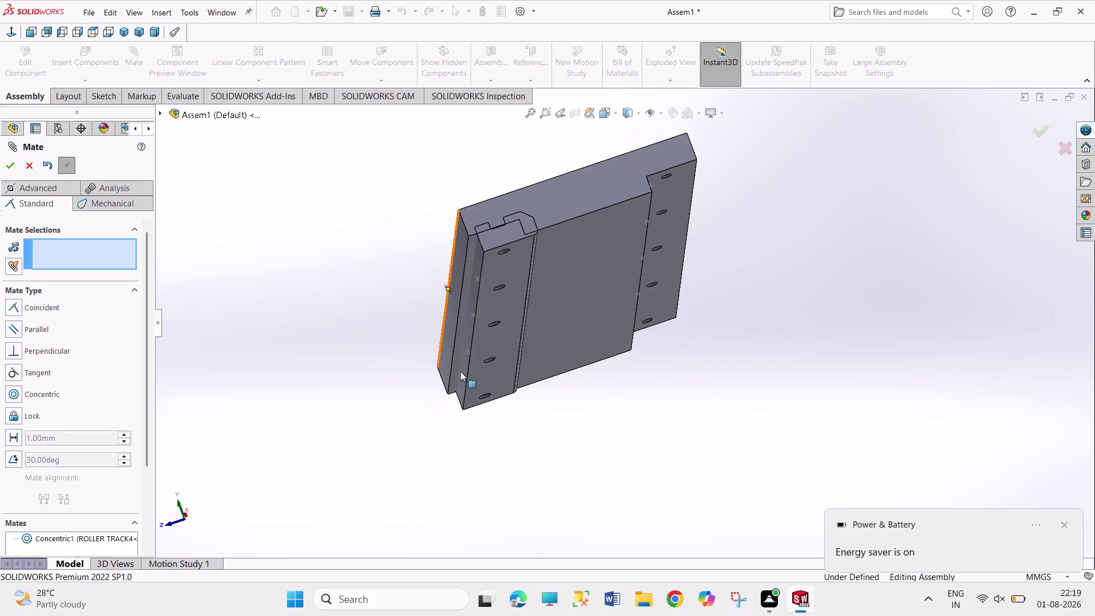
click(490, 351)
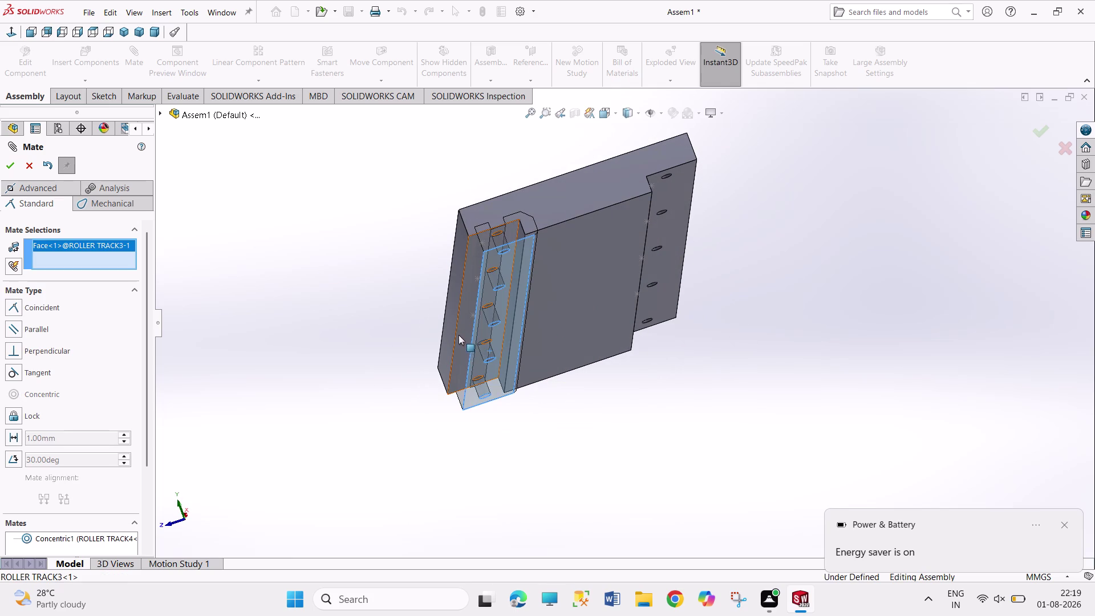
scroll(down, 3)
scroll(down, 3)
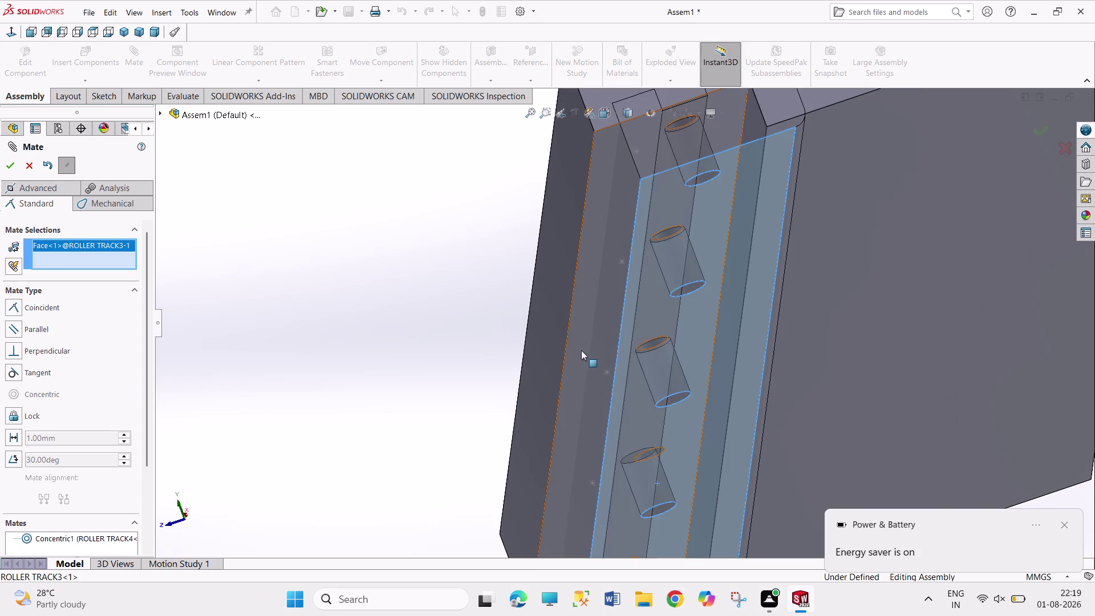
click(578, 348)
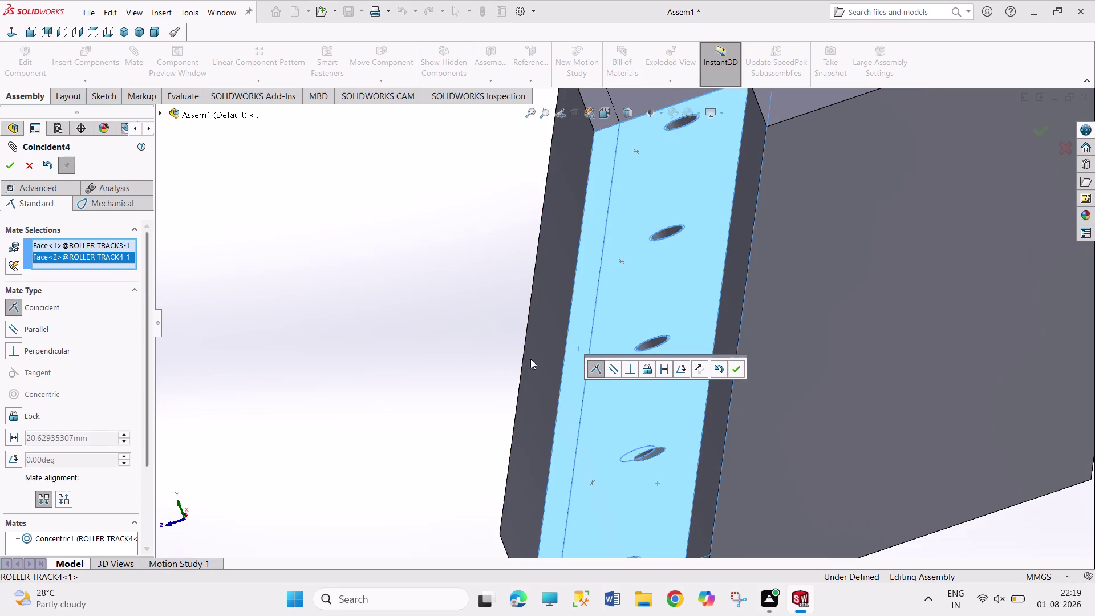
click(723, 369)
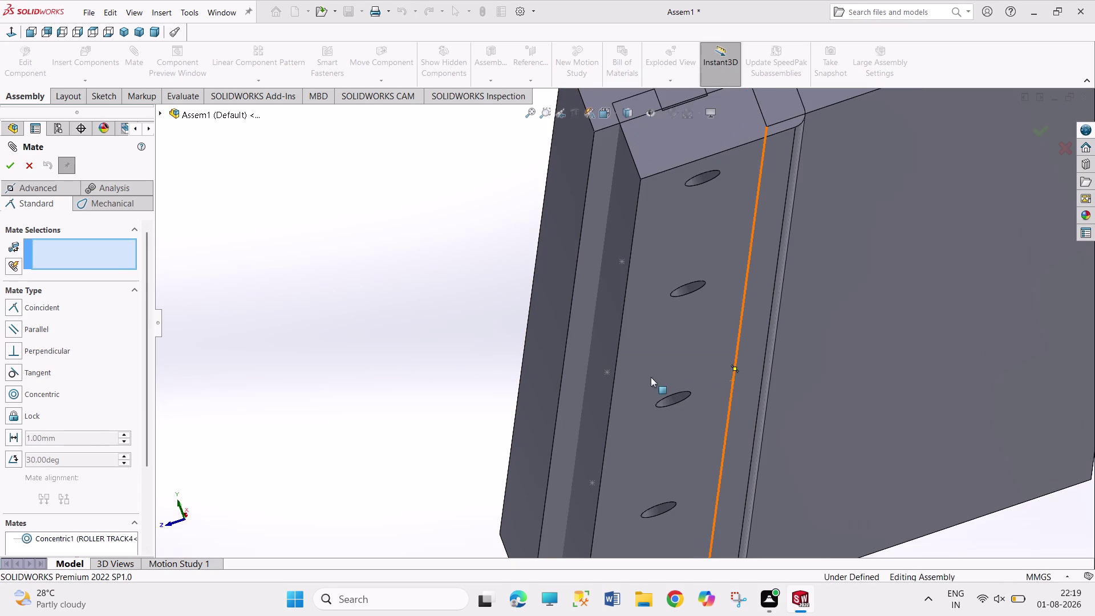
click(527, 355)
key(ctrl+z)
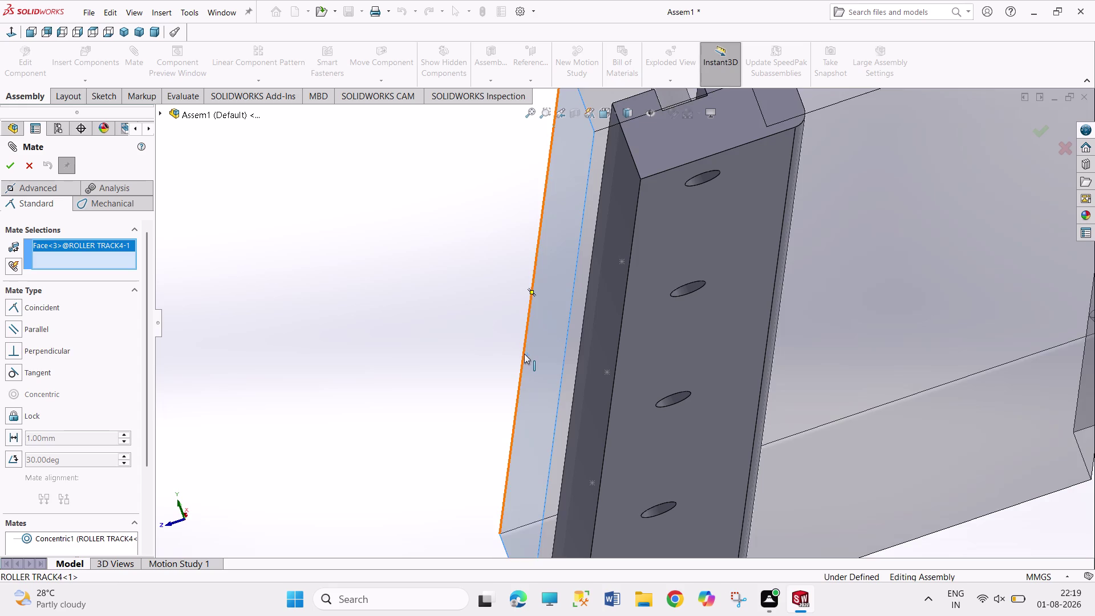
key(ctrl+z)
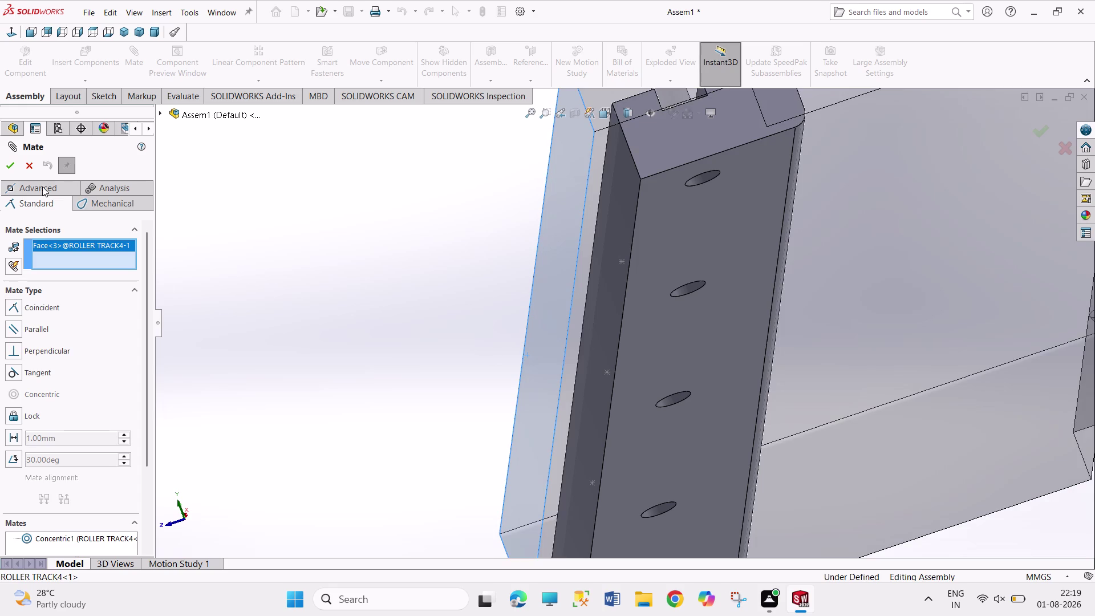
click(31, 170)
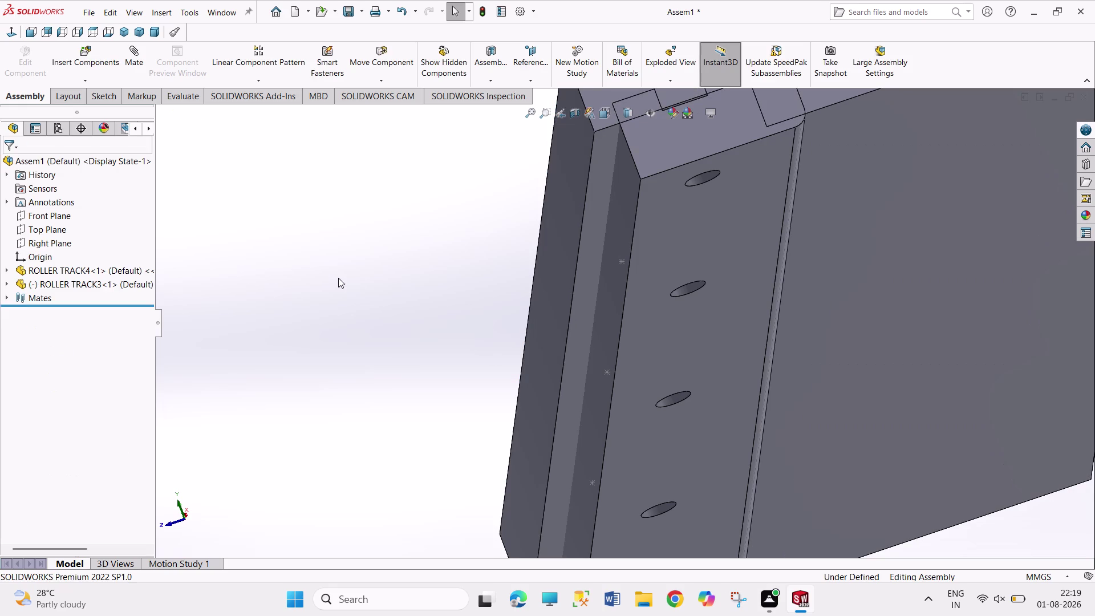
key(ctrl+z)
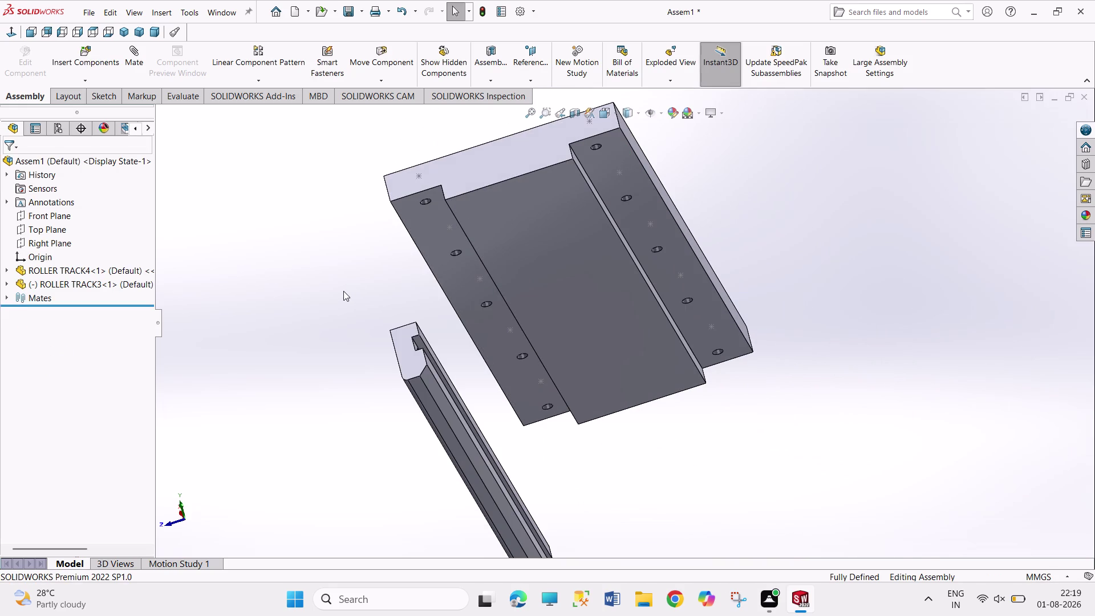
Swing ROLLER TRACK3 with its rotate triad until it lies parallel beneath the plate's long edge.
middle_drag(354, 295, 402, 307)
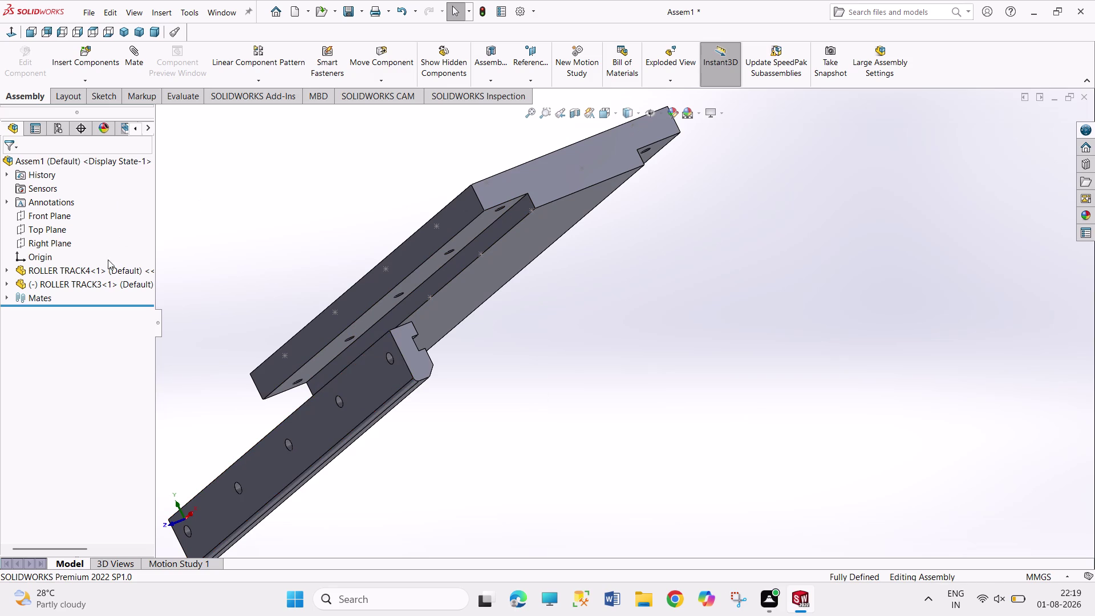
click(91, 288)
drag(330, 503, 318, 504)
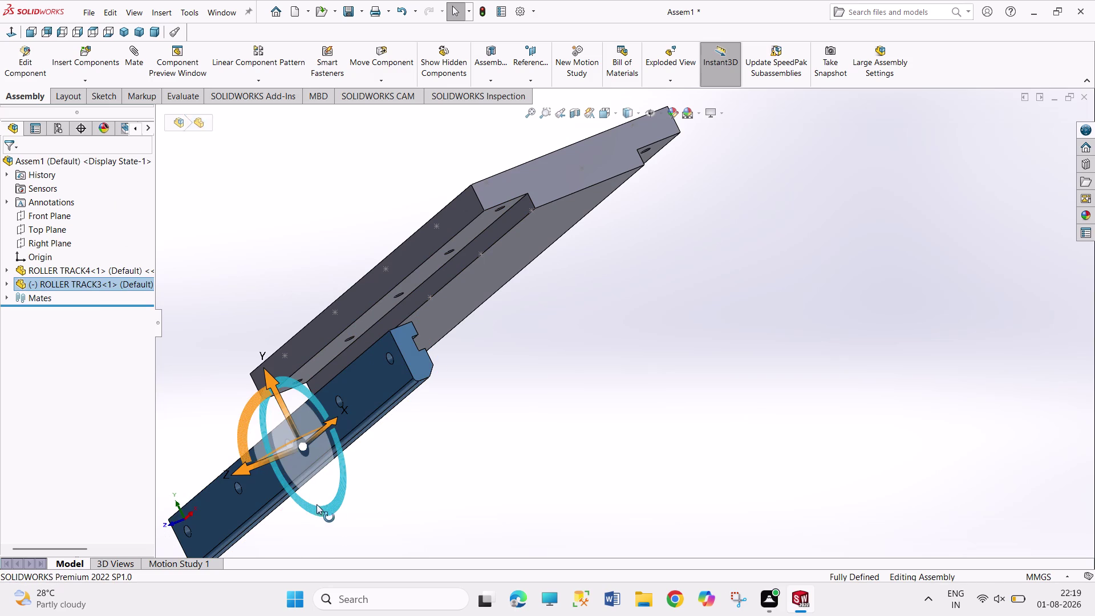
drag(317, 504, 296, 473)
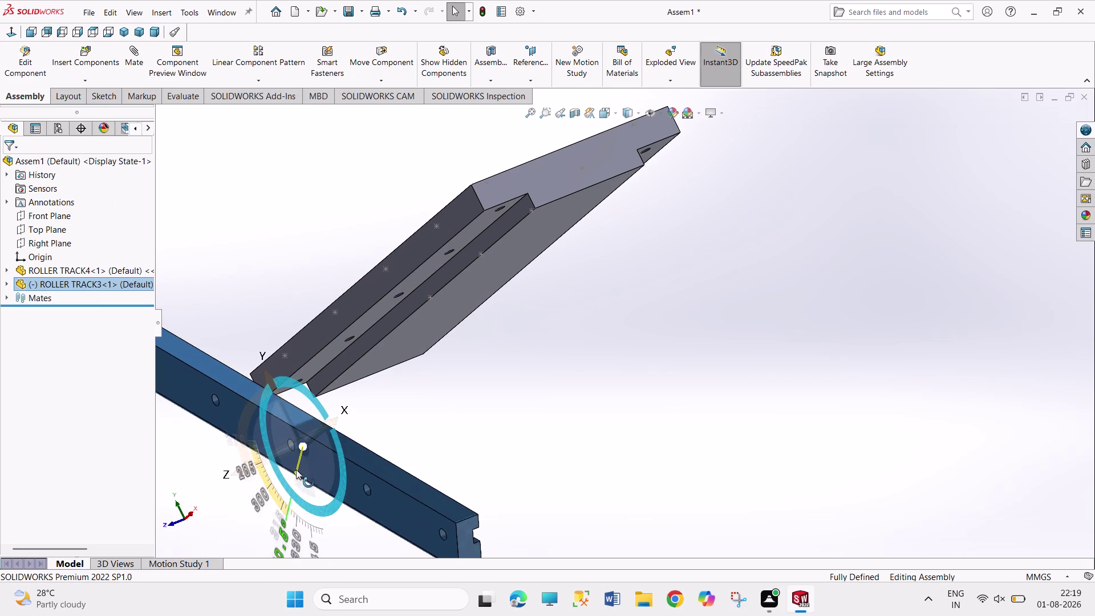
drag(296, 472, 296, 469)
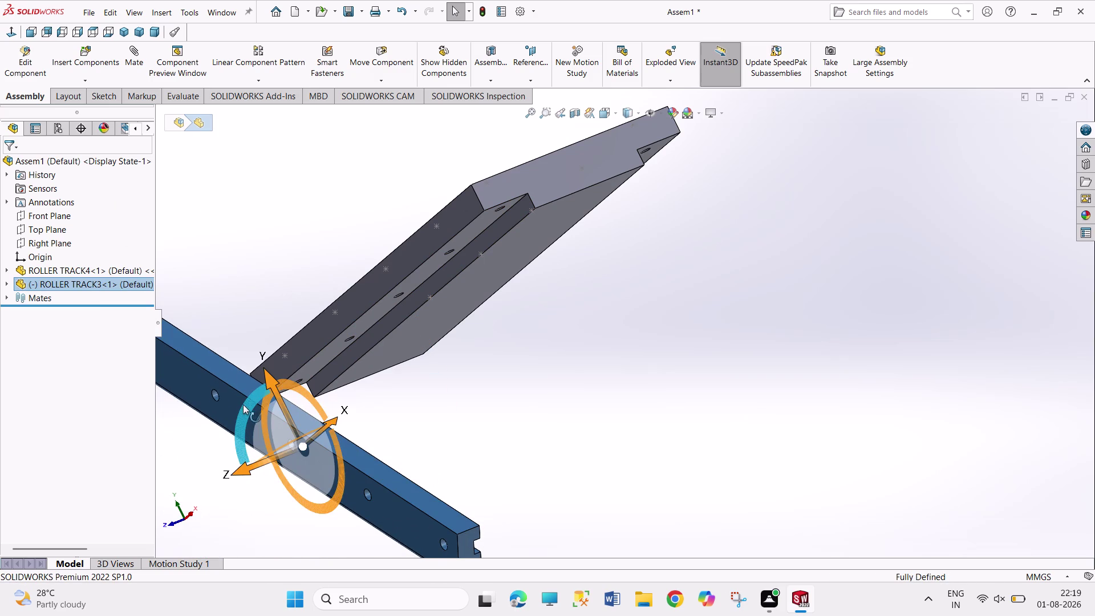
drag(241, 405, 256, 373)
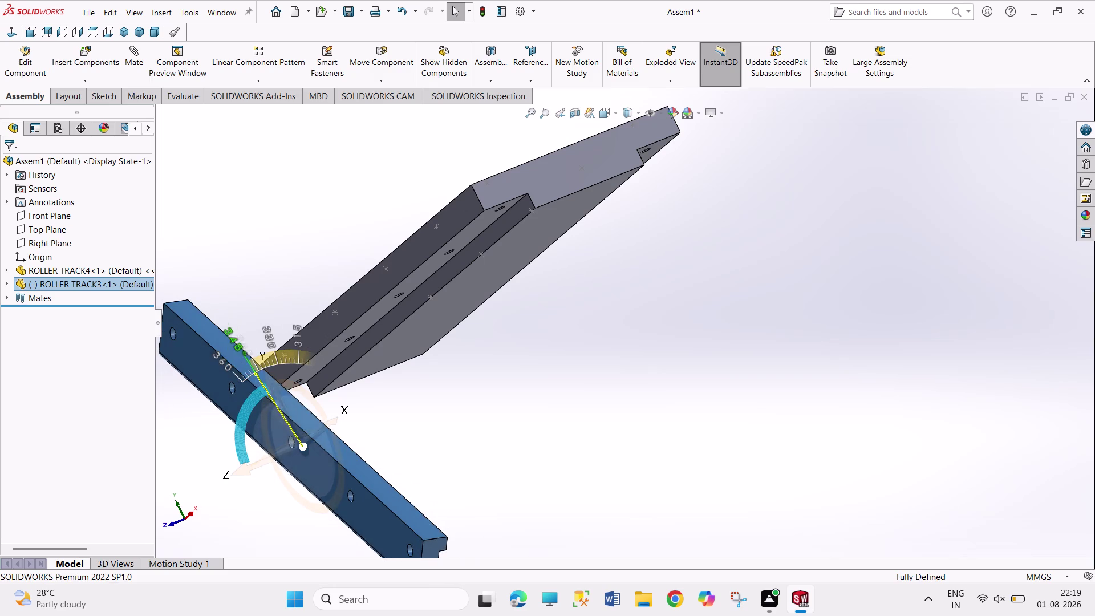
drag(266, 440, 265, 405)
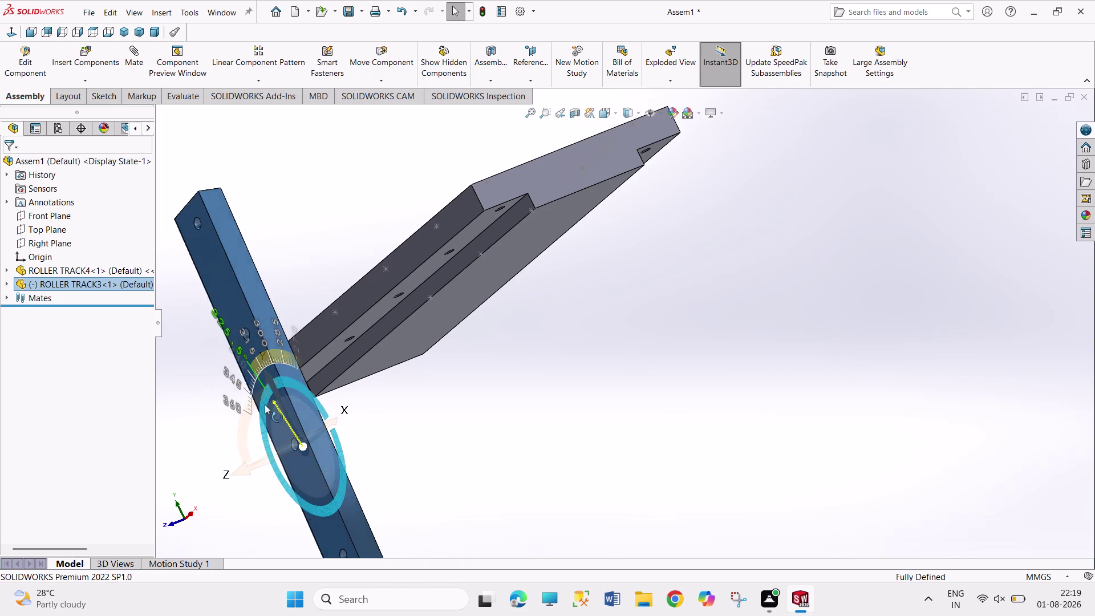
drag(265, 404, 267, 454)
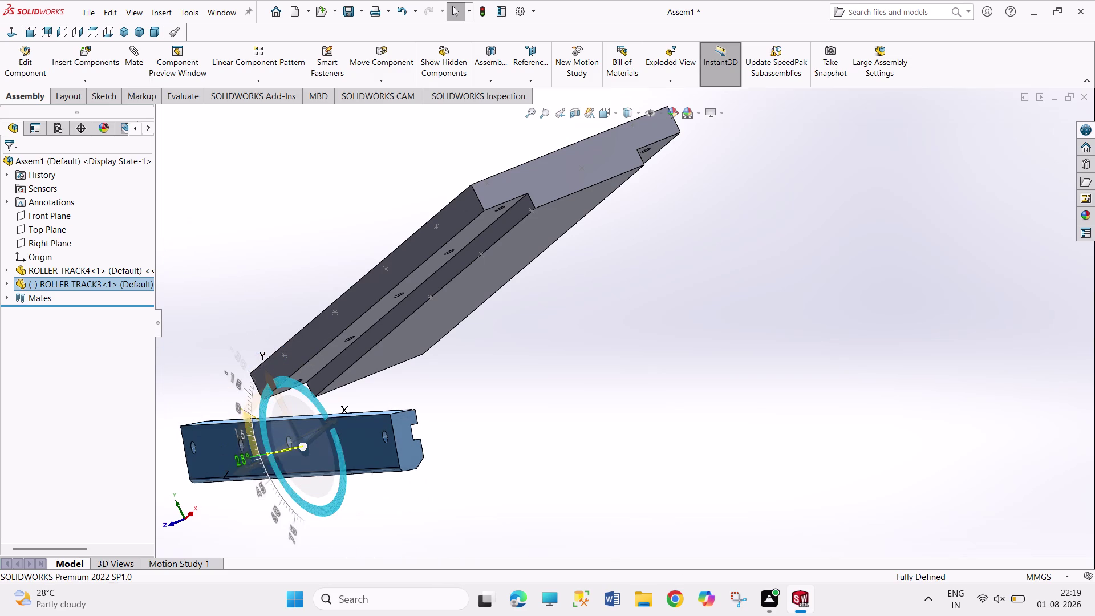
middle_drag(240, 486, 239, 472)
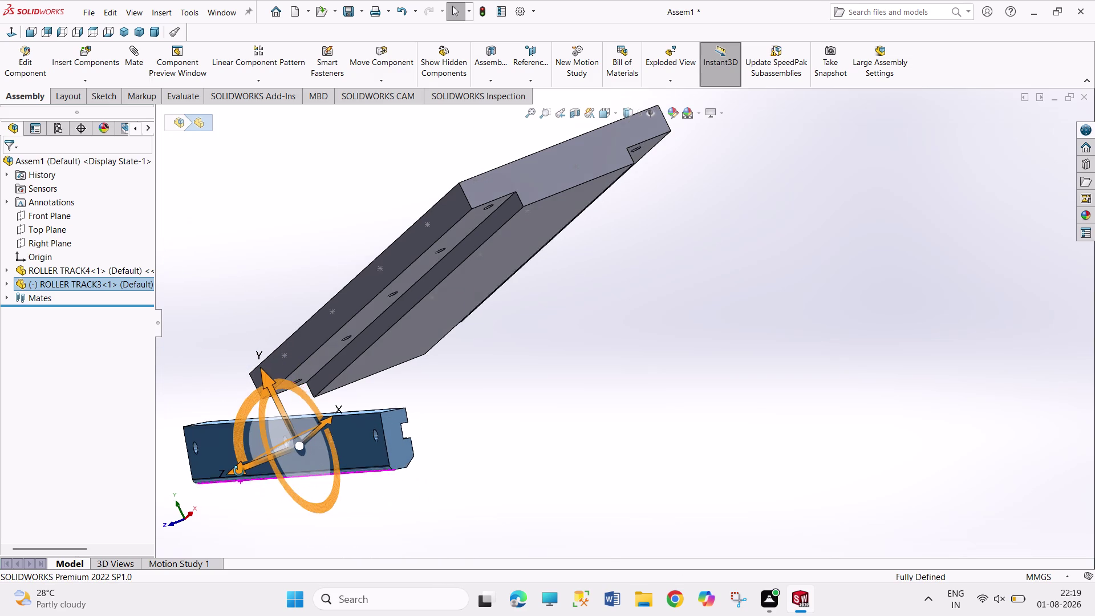
middle_drag(239, 472, 240, 460)
click(427, 444)
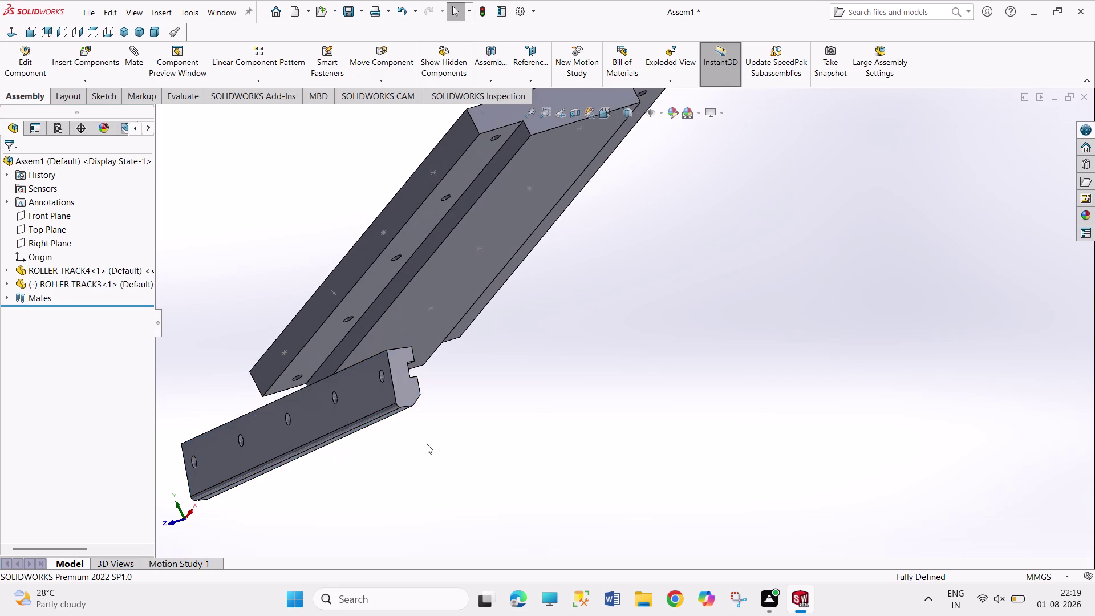
click(376, 399)
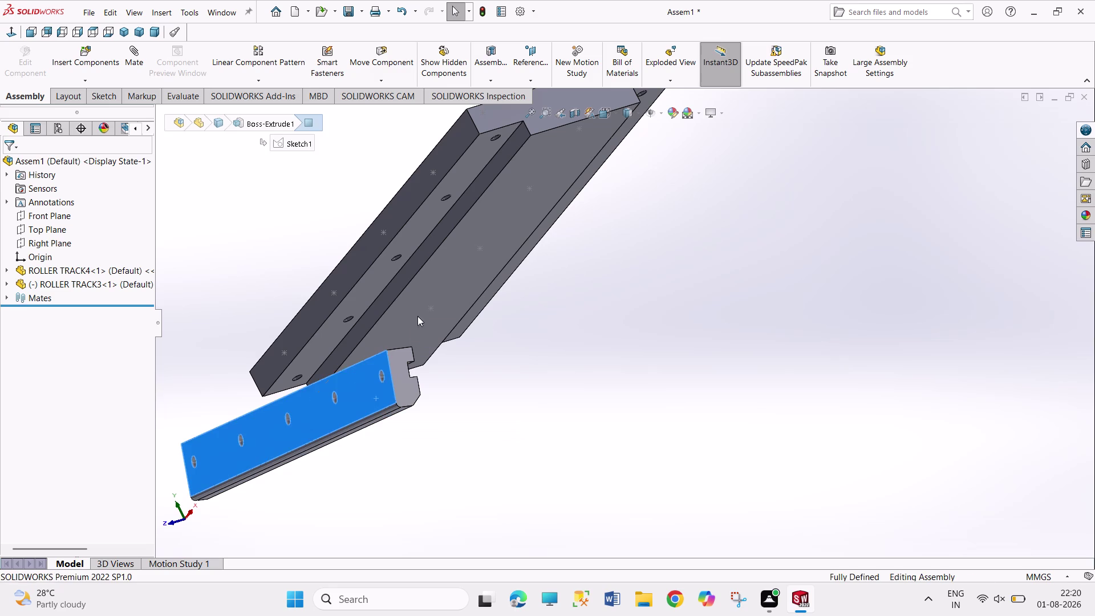
Make the rail's flat face coincident with the base plate's underside.
click(418, 239)
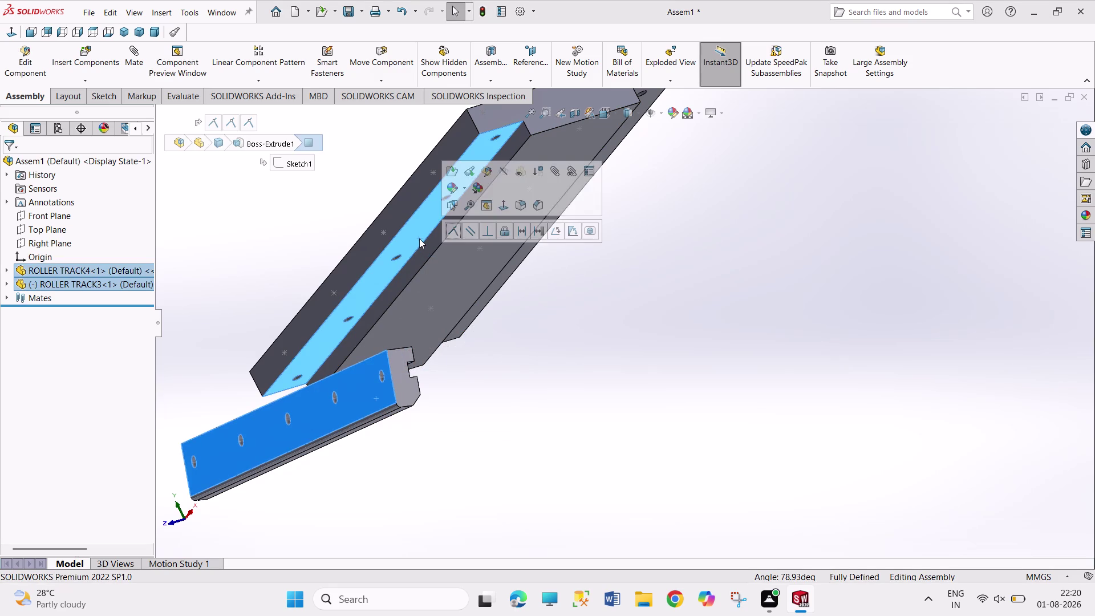
click(449, 230)
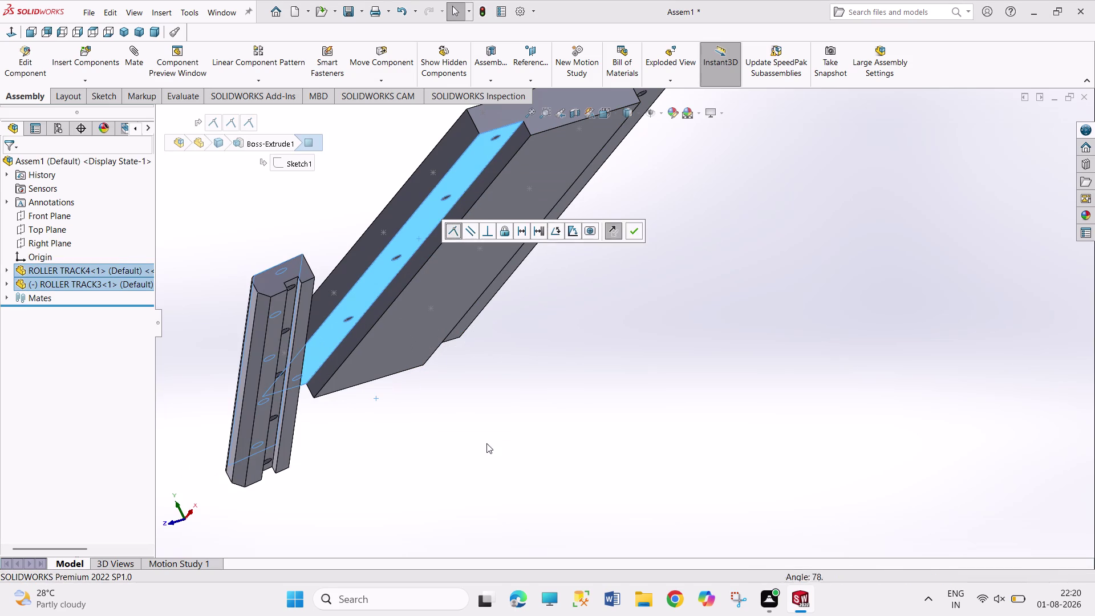
click(483, 439)
Mate a rail hole edge concentric with its matching base plate hole.
middle_drag(355, 299, 385, 378)
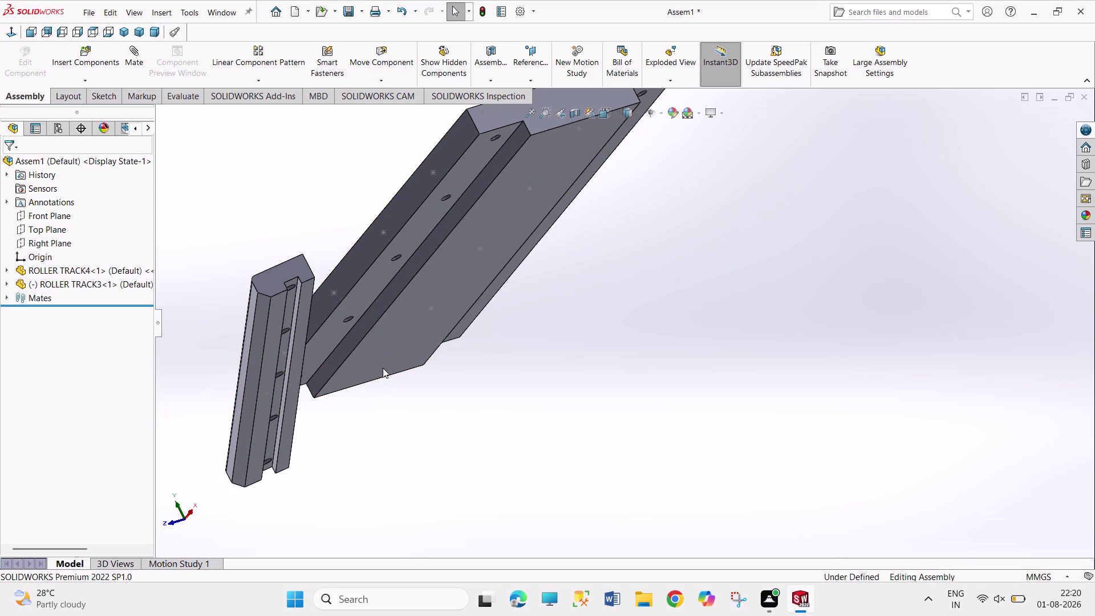
middle_drag(350, 231, 380, 306)
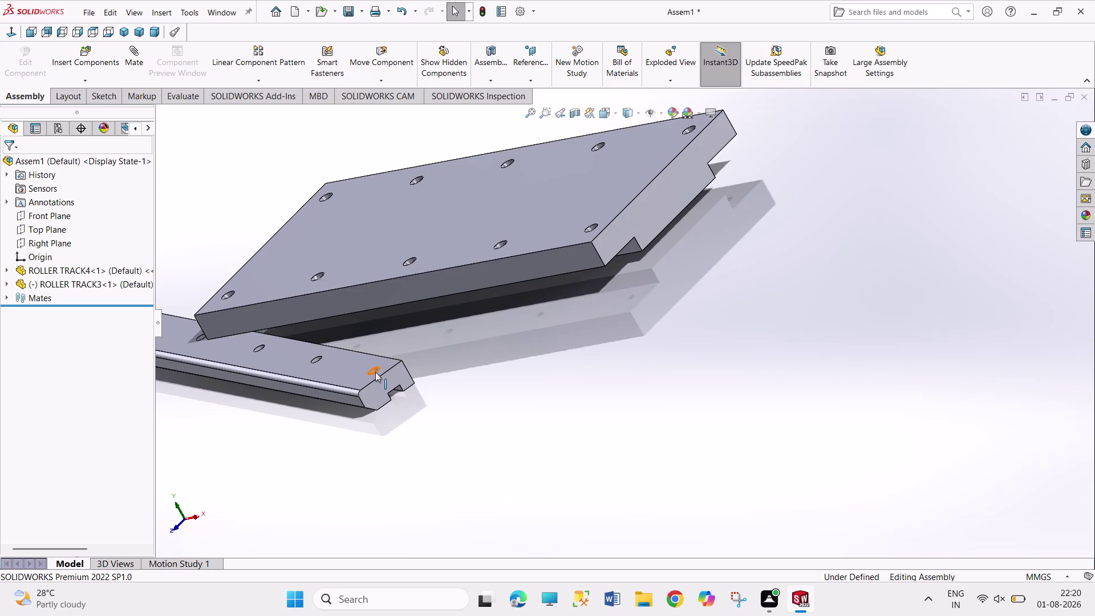
click(375, 372)
middle_drag(458, 387, 416, 337)
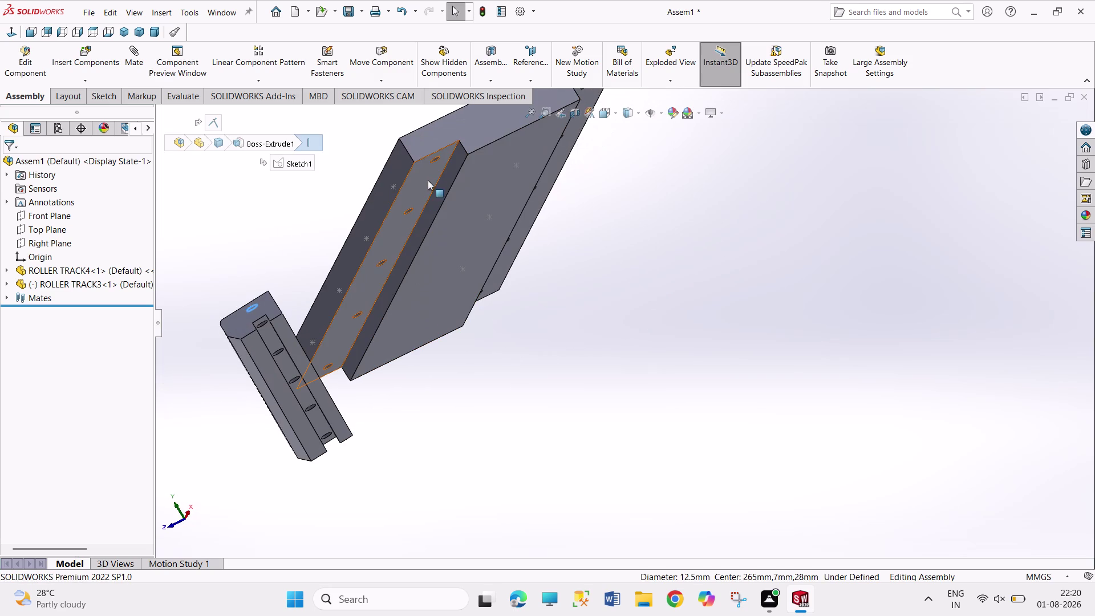
click(437, 162)
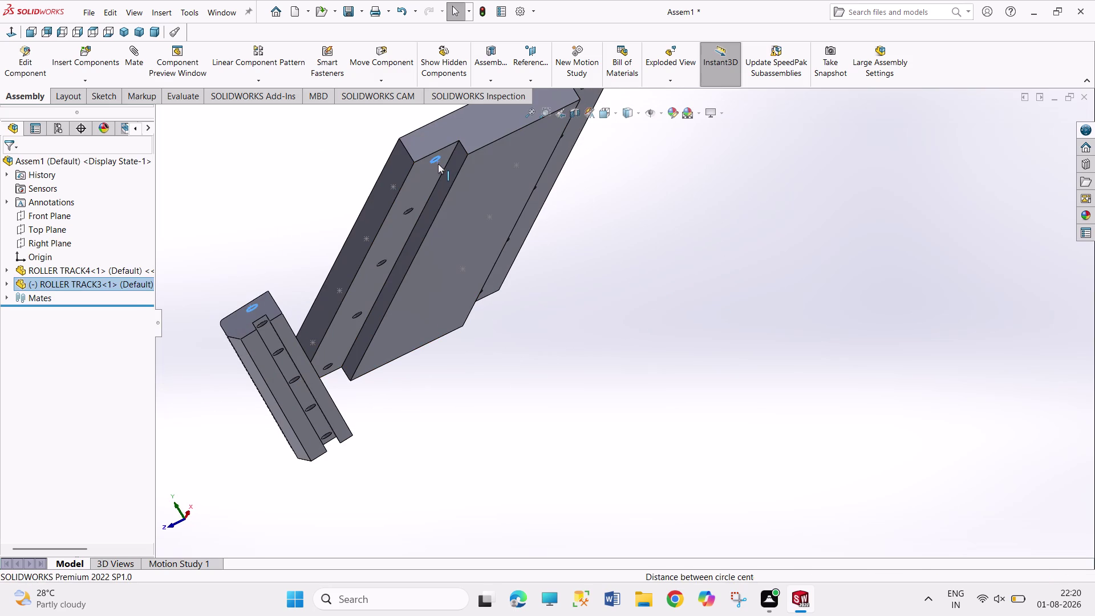
click(489, 155)
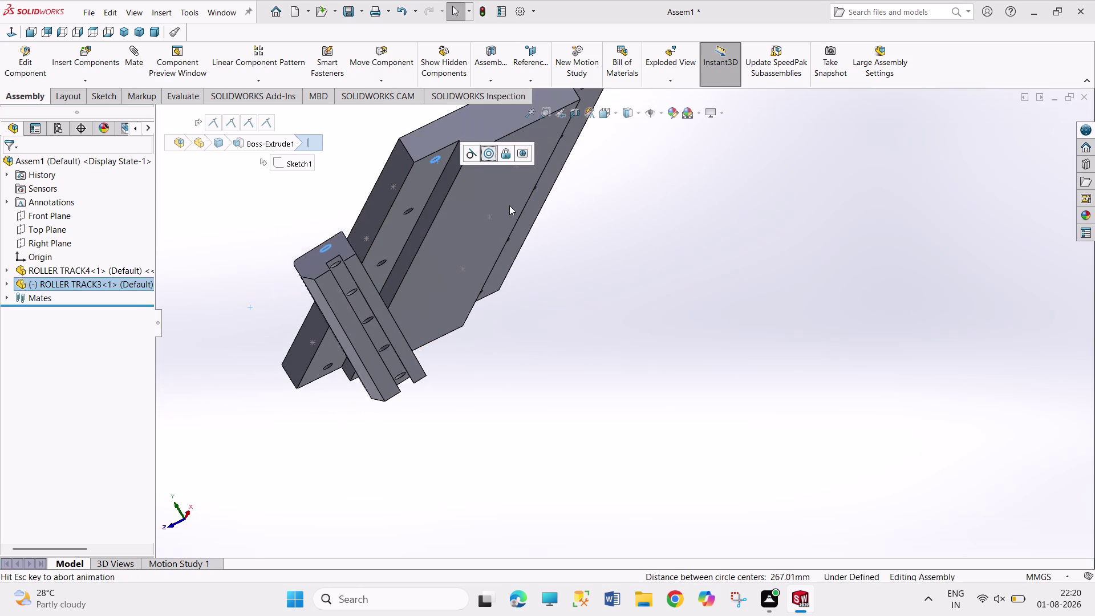
click(590, 269)
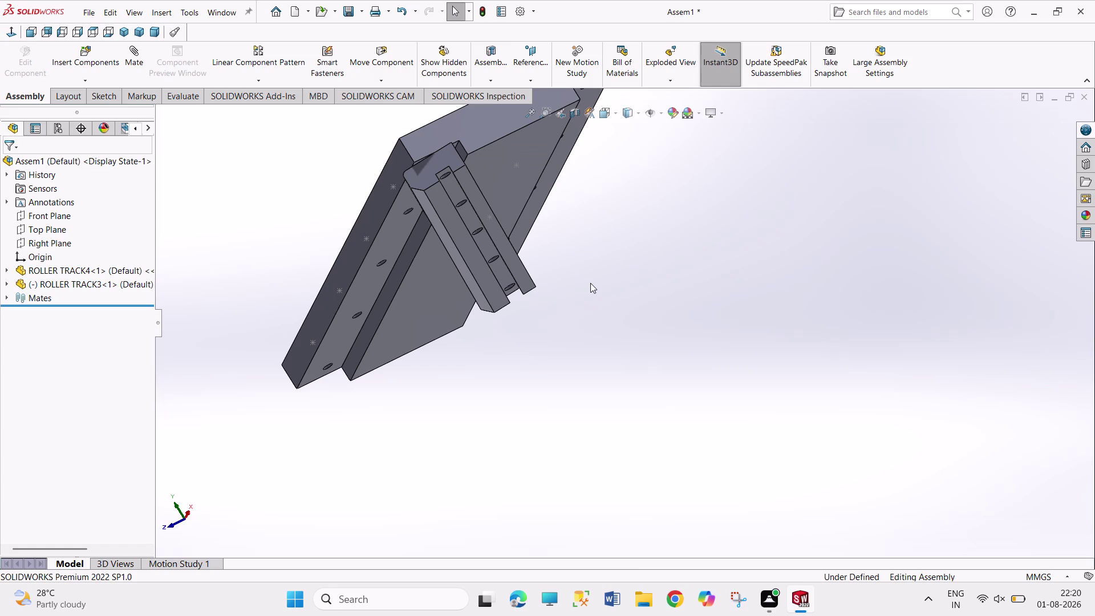
Mate a second pair of rail and plate holes concentric, fully fixing ROLLER TRACK3.
middle_drag(527, 305, 523, 307)
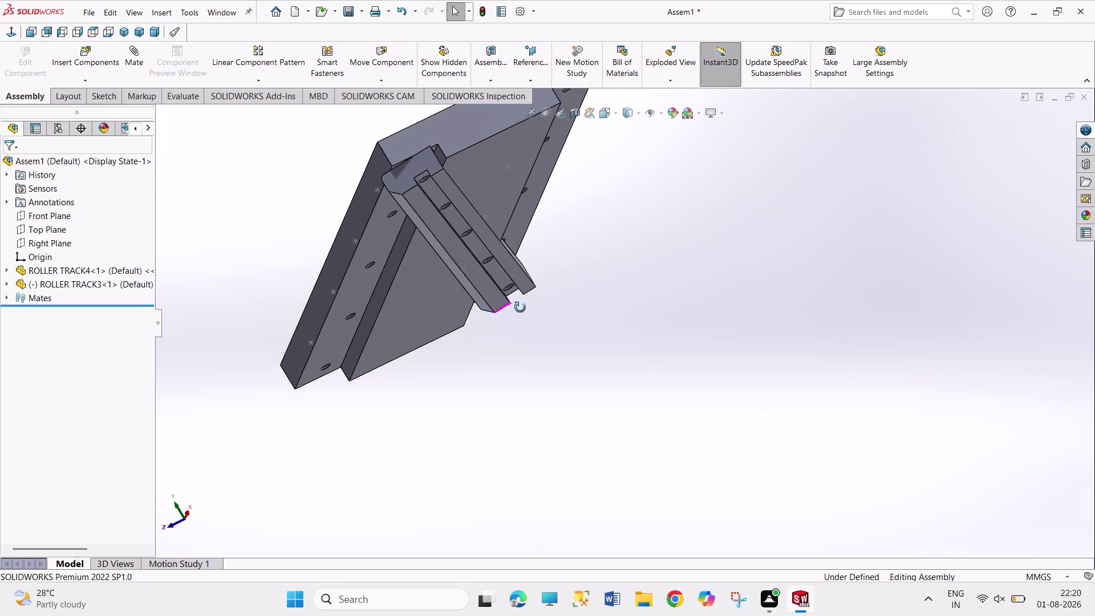
middle_drag(523, 307, 392, 405)
drag(479, 281, 318, 332)
middle_drag(353, 328, 353, 370)
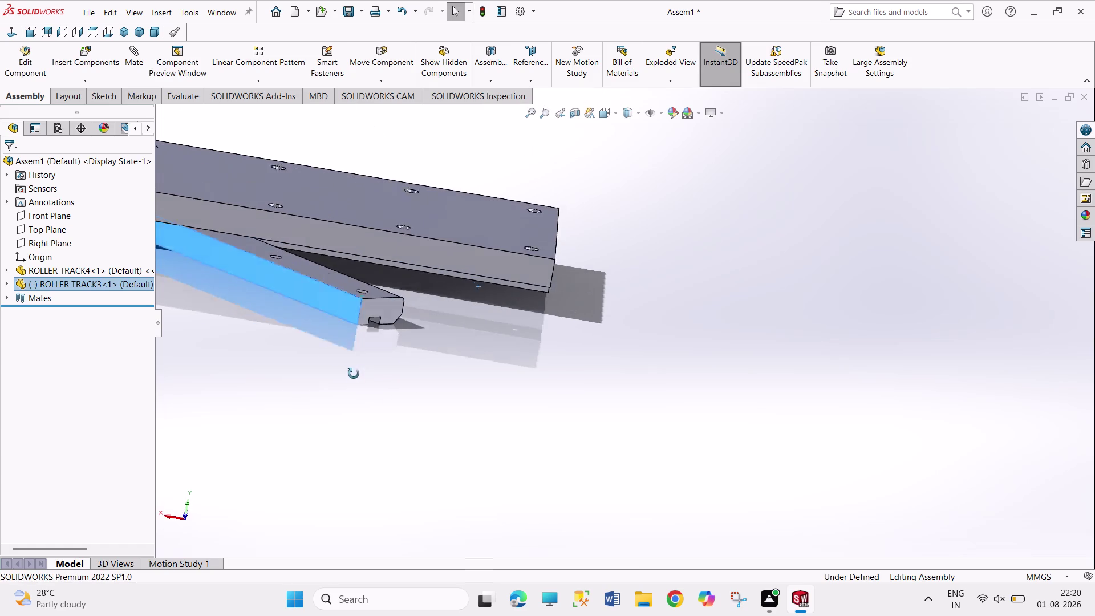
middle_drag(353, 371, 357, 379)
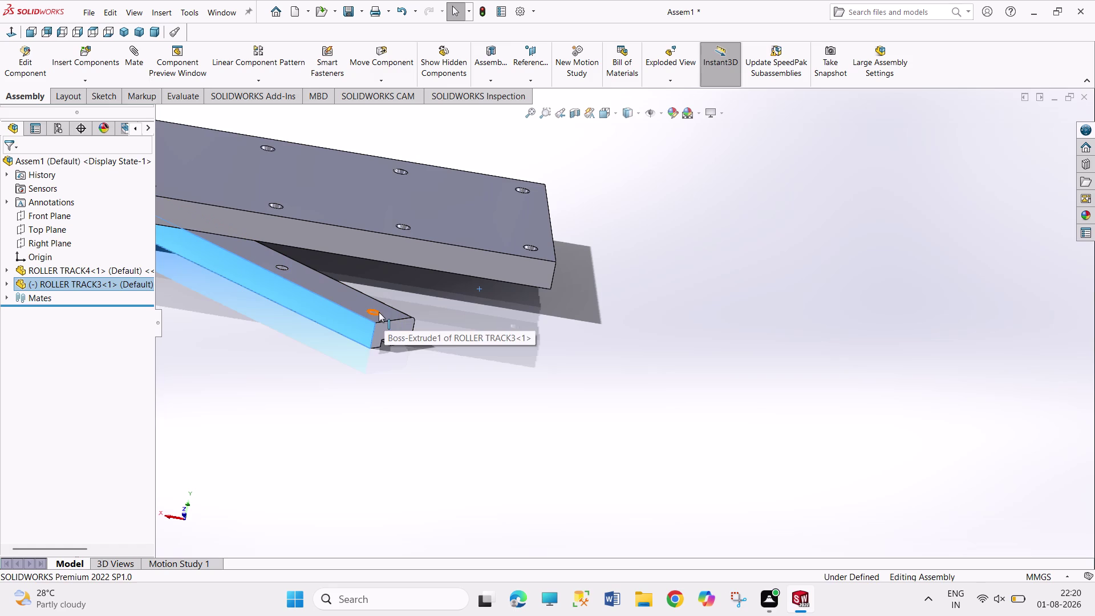
click(379, 312)
middle_drag(467, 331, 346, 221)
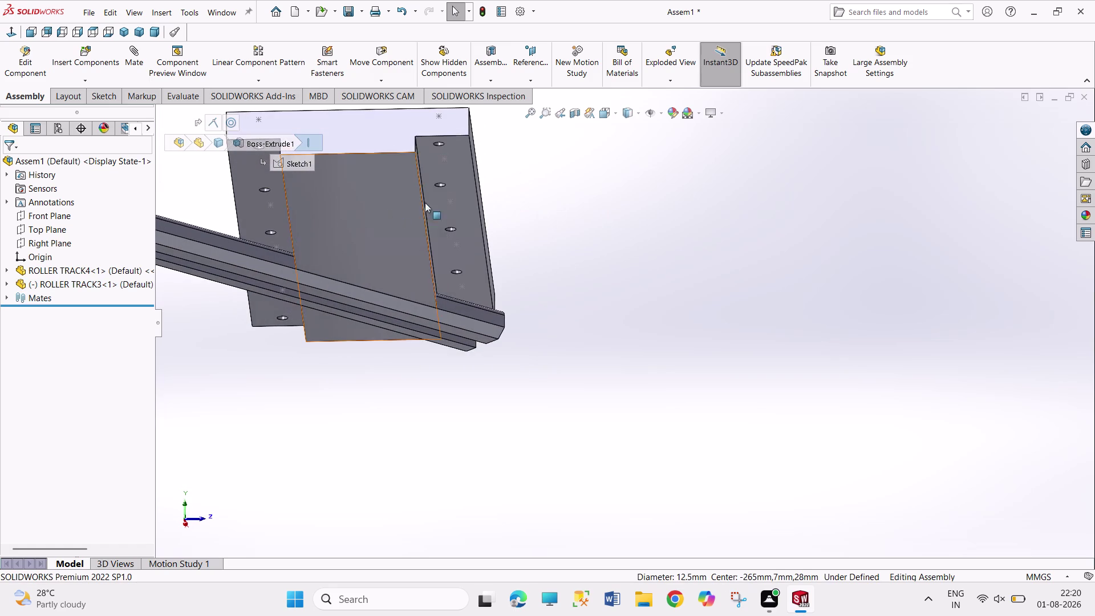
click(440, 146)
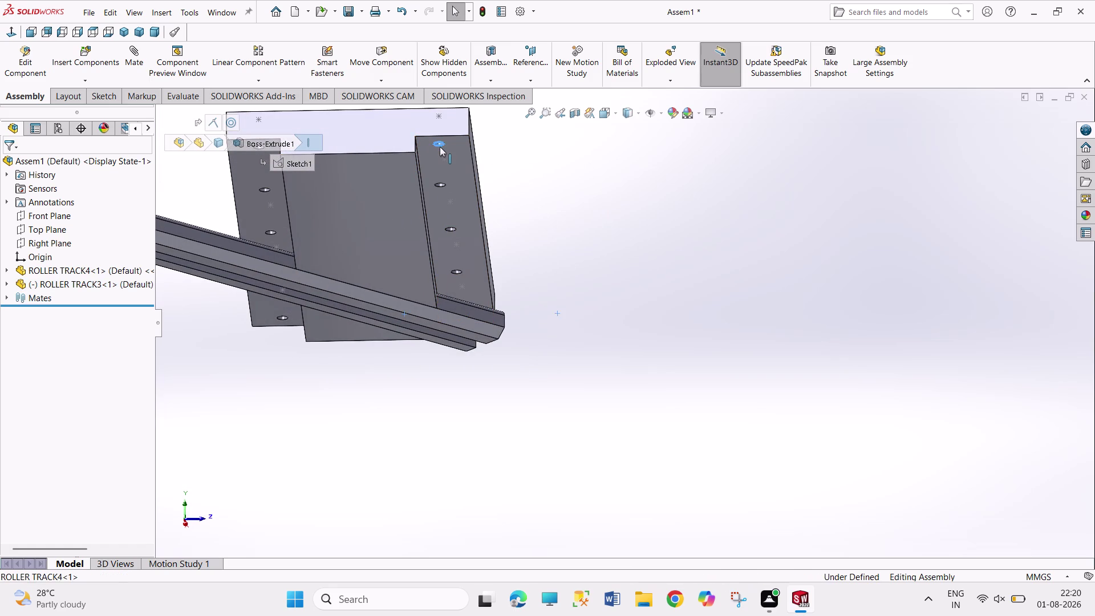
click(491, 140)
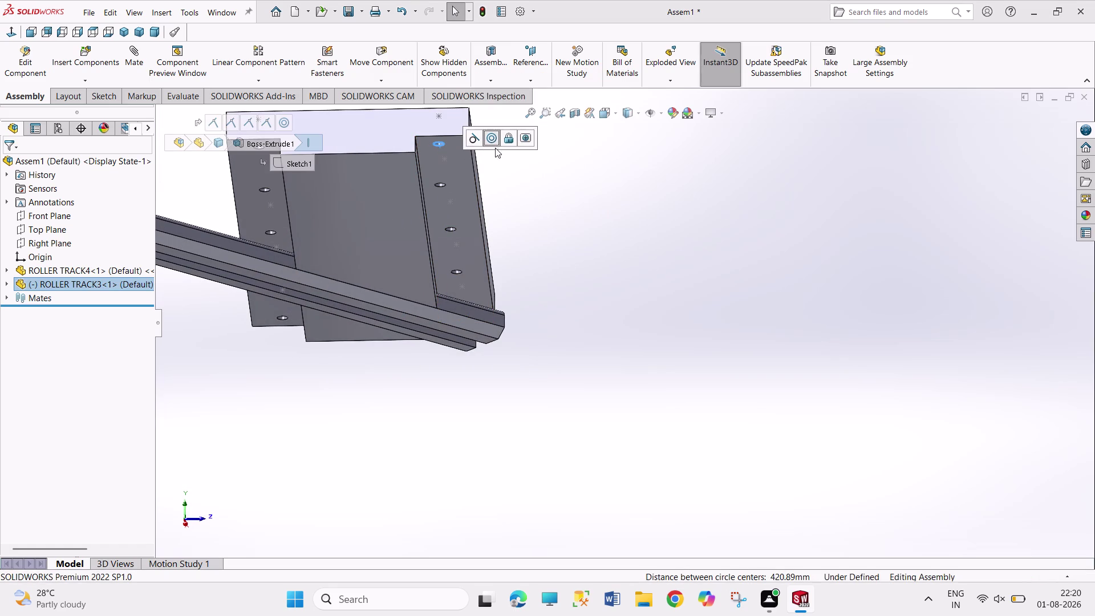
click(546, 215)
Orbit beneath the base plate to inspect the seated rail.
middle_drag(529, 209, 483, 216)
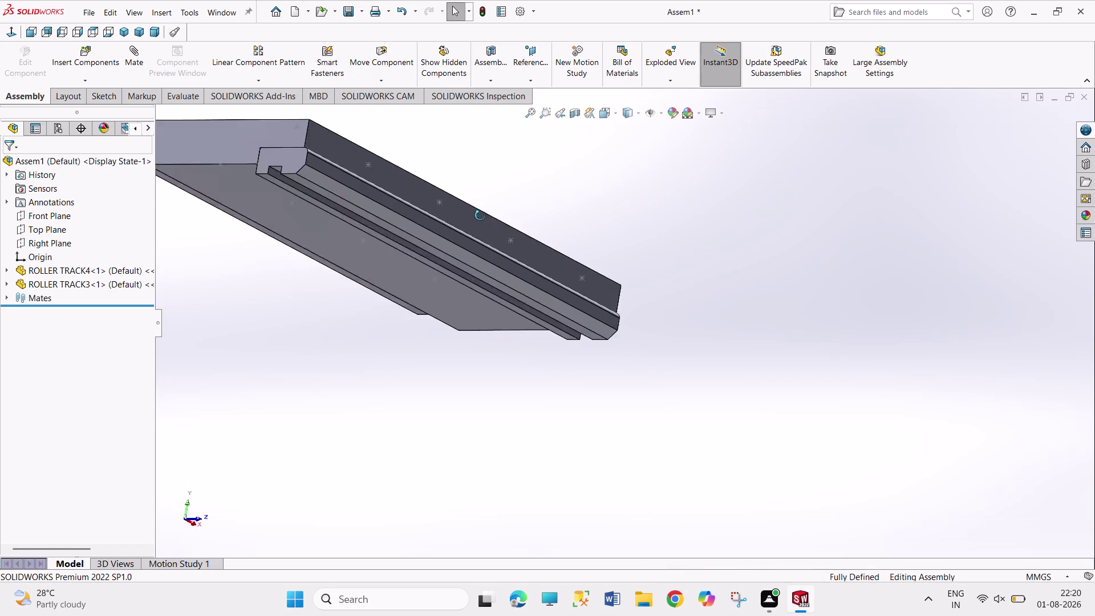
middle_drag(483, 215, 392, 216)
middle_drag(597, 378, 561, 373)
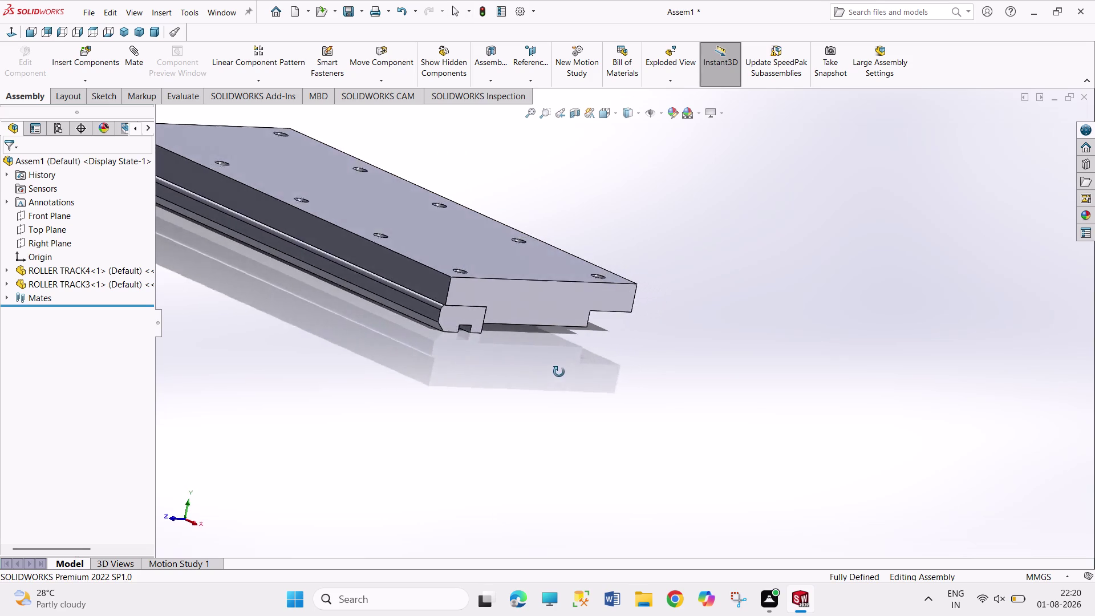
middle_drag(561, 373, 545, 370)
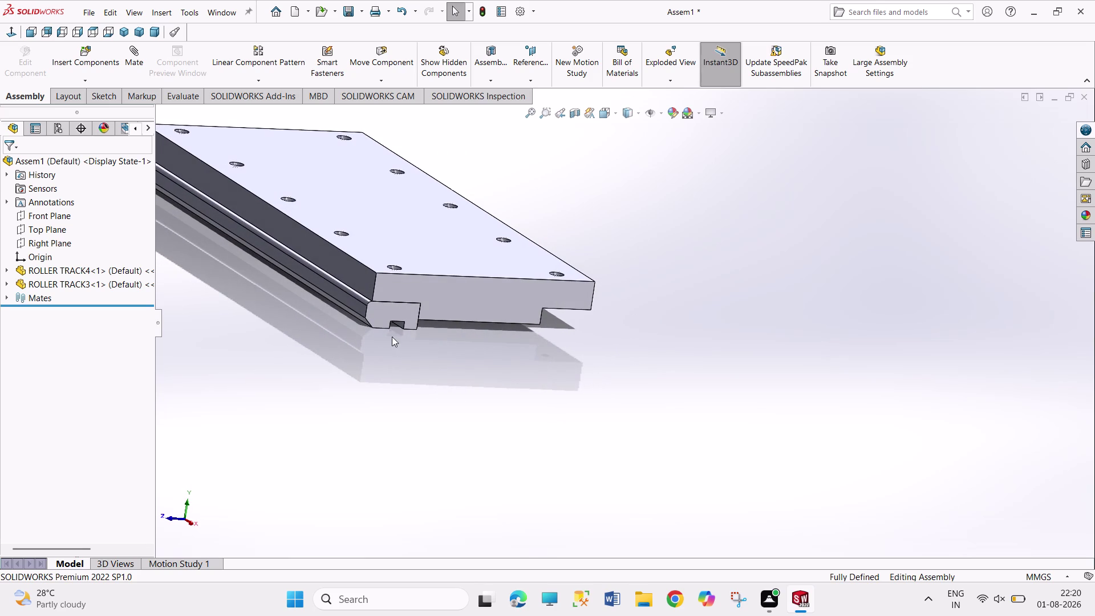
click(72, 61)
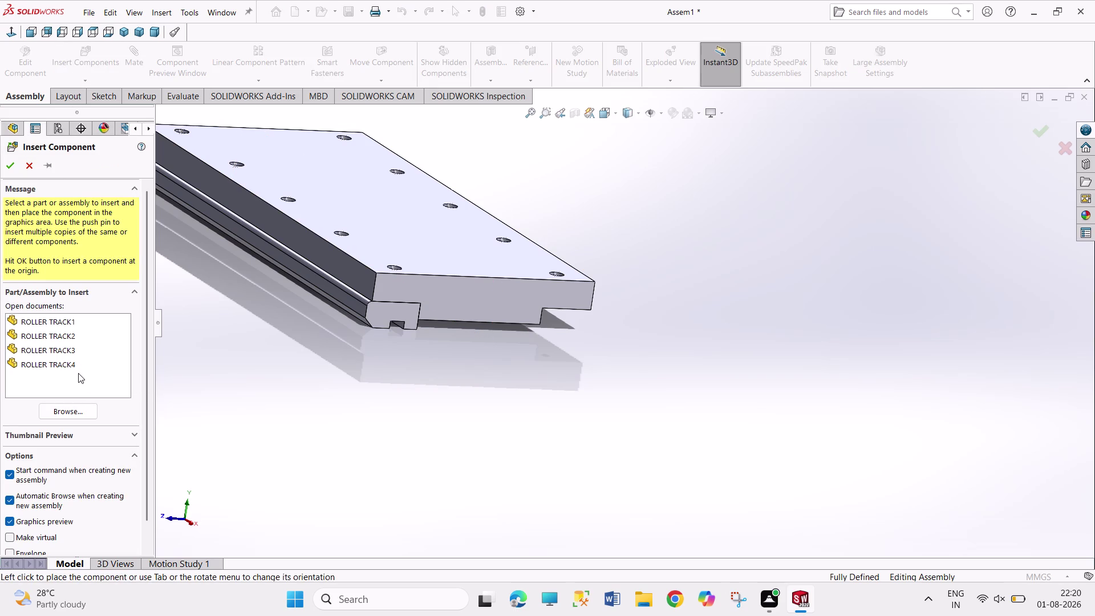
Insert a second ROLLER TRACK3 instance from Open documents and place it beside the plate.
click(82, 356)
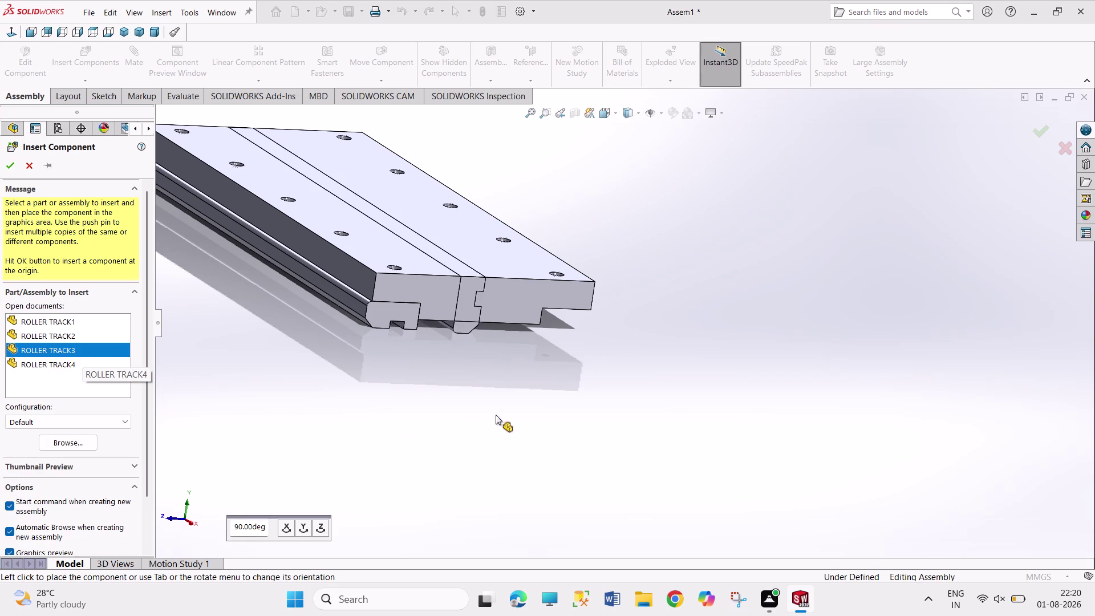
click(650, 385)
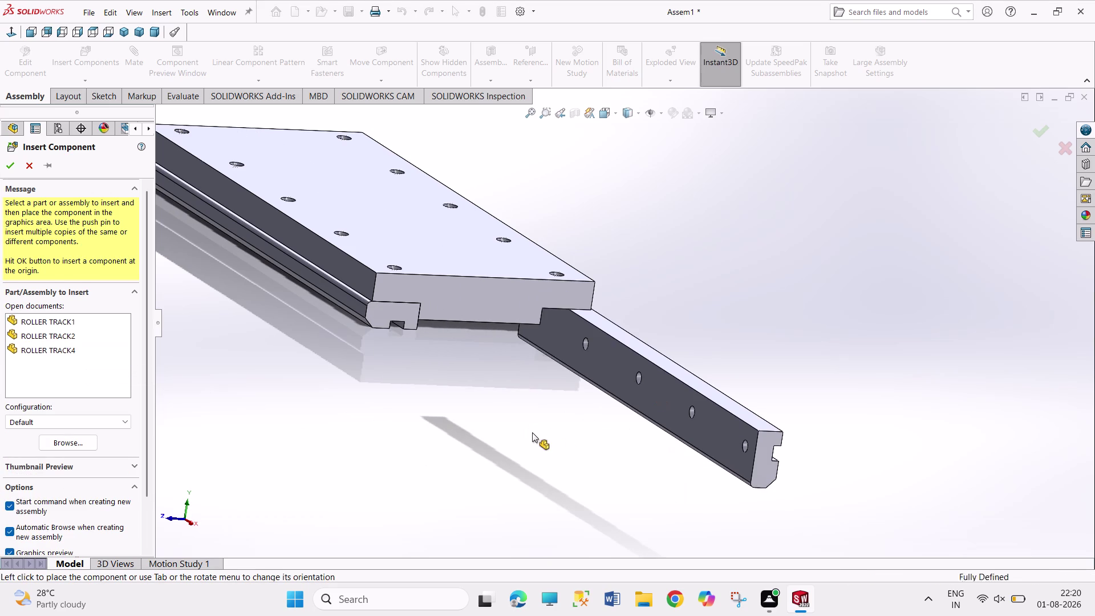
middle_drag(525, 433, 511, 411)
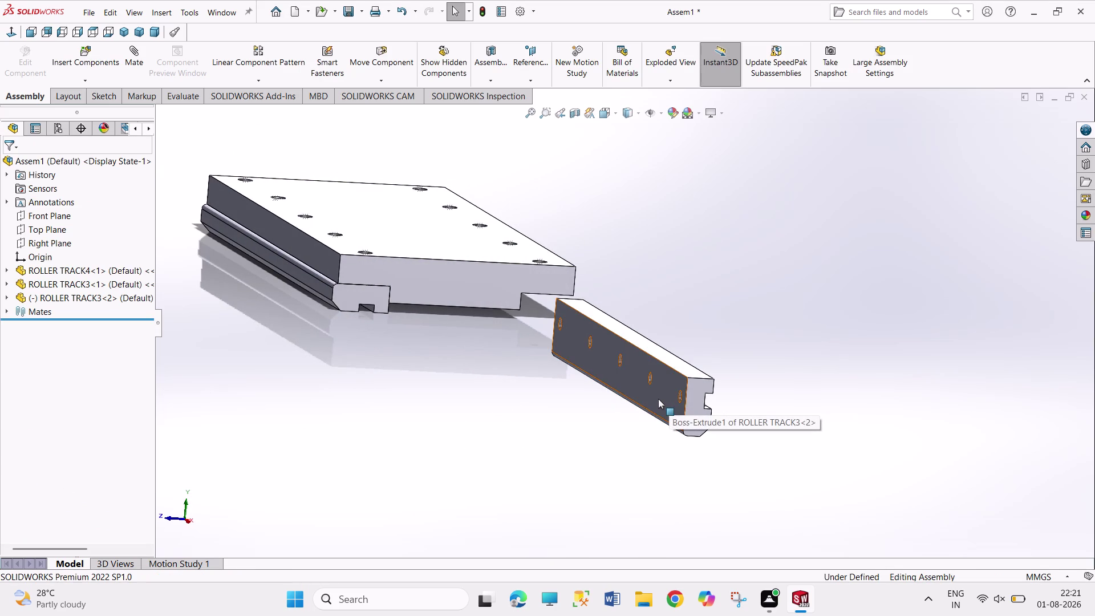
Make a face of the second rail coincident with the base plate's other side.
click(658, 398)
middle_drag(661, 337, 602, 308)
middle_drag(574, 299, 573, 298)
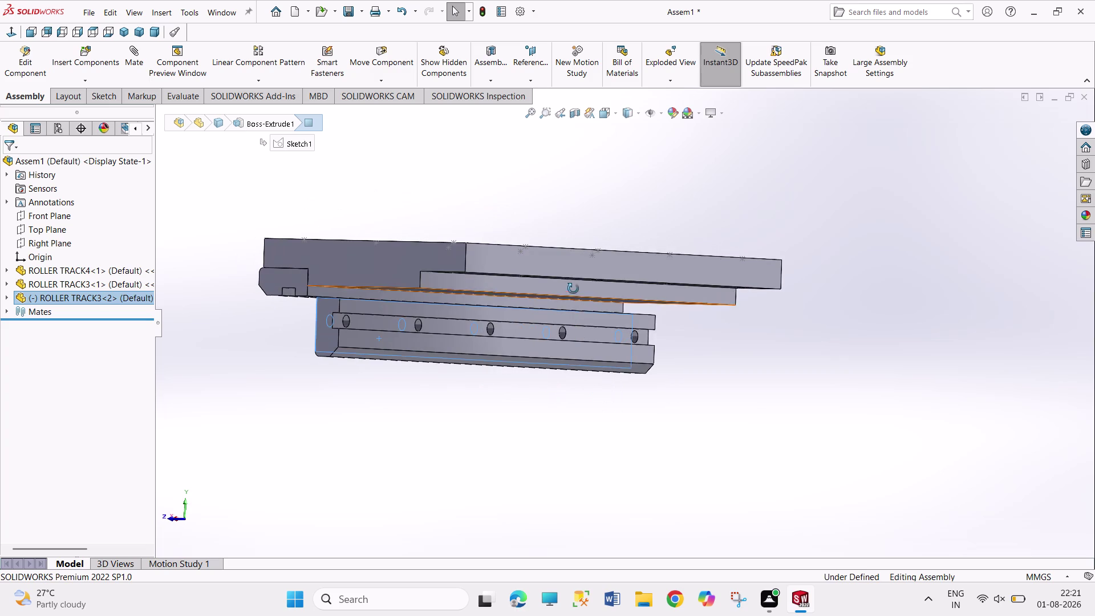
middle_drag(573, 297, 557, 242)
click(684, 338)
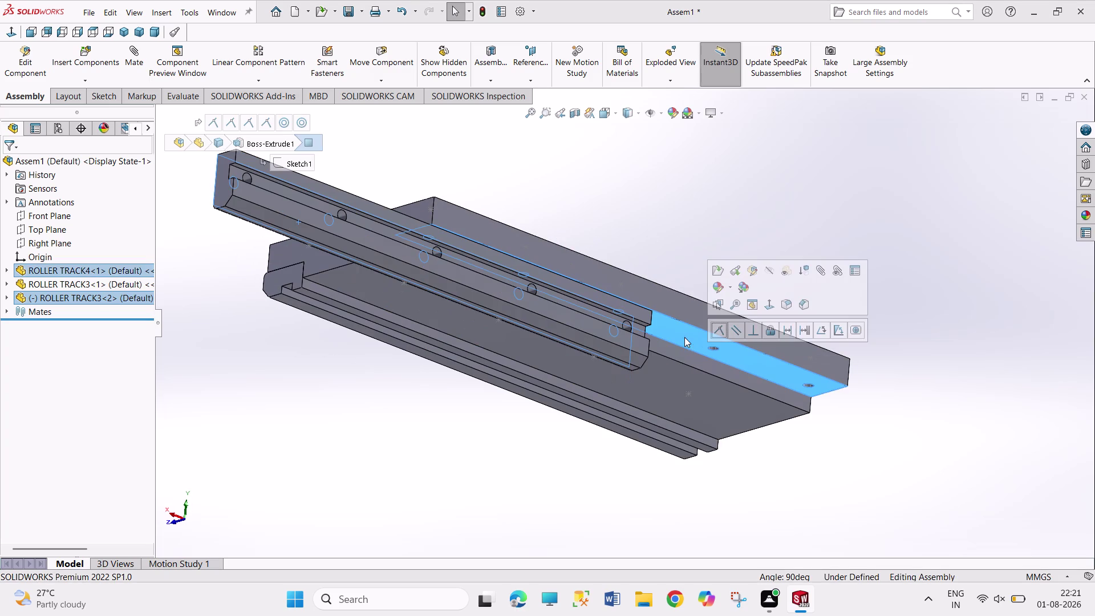
click(721, 330)
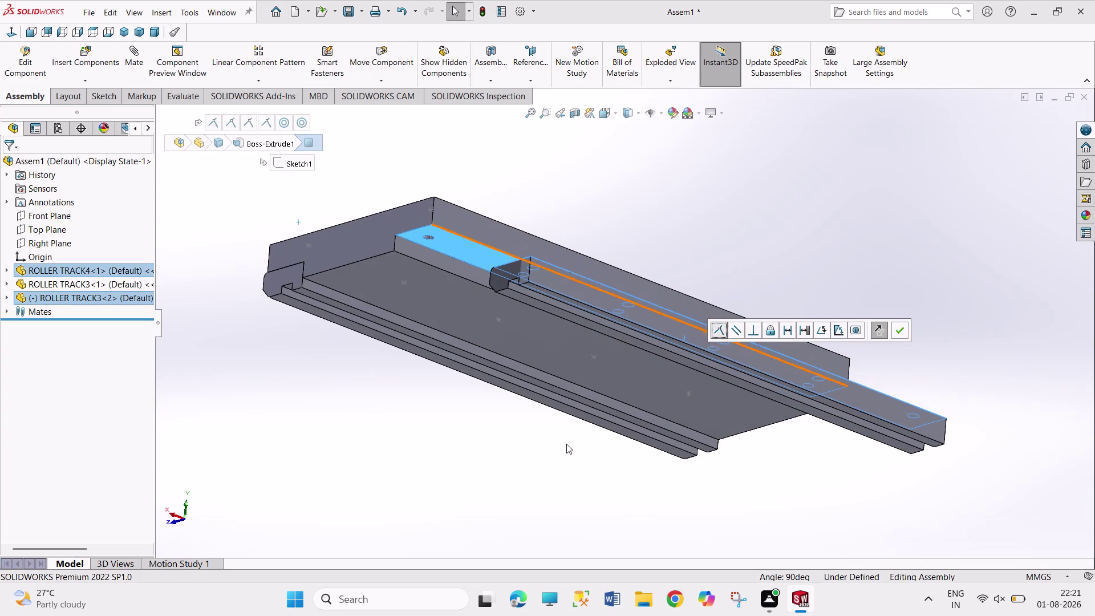
click(566, 444)
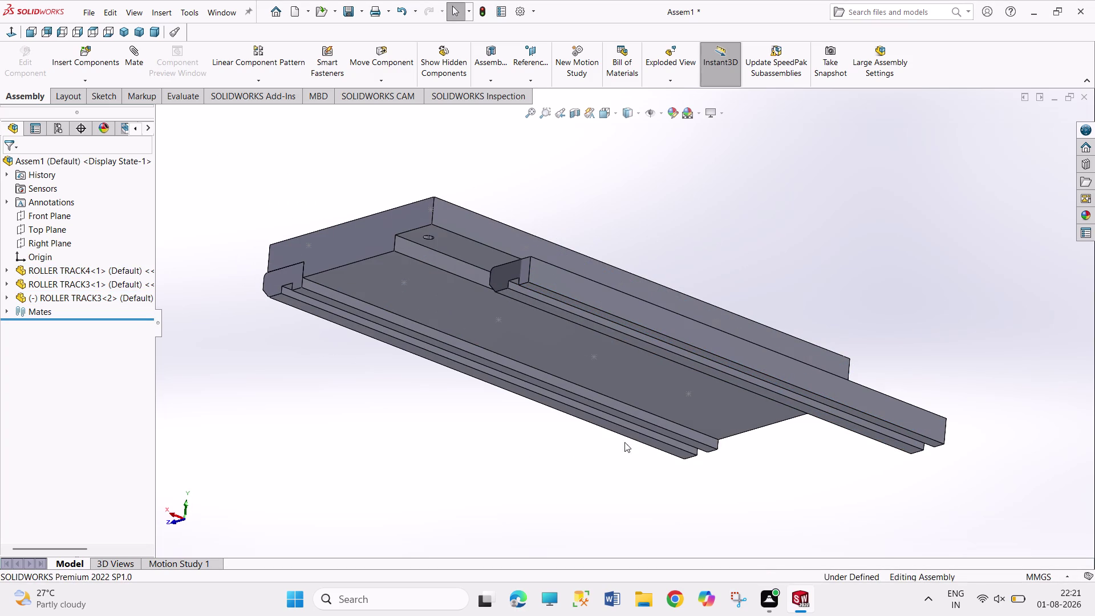
Orbit the assembly to look end-on along both rails.
middle_drag(467, 452, 494, 462)
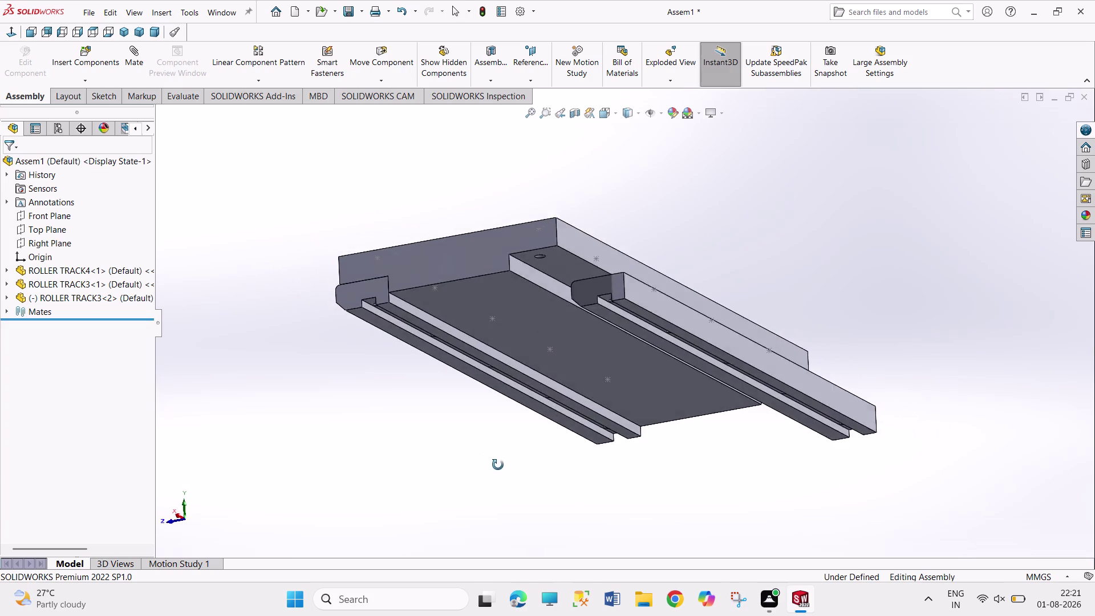
middle_drag(494, 463, 517, 478)
middle_drag(451, 450, 453, 450)
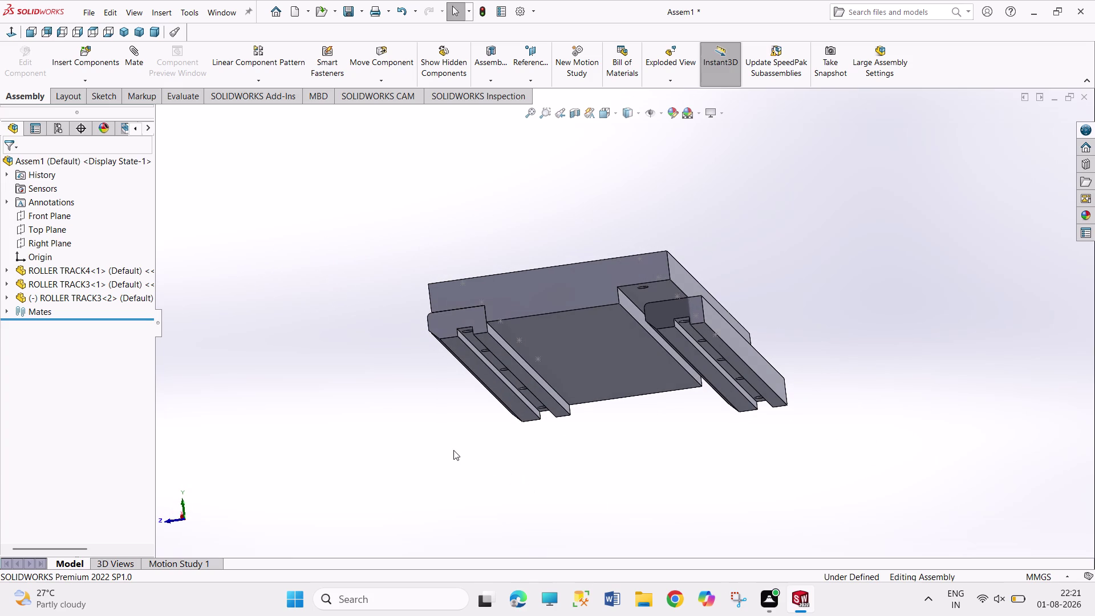
middle_drag(453, 450, 462, 454)
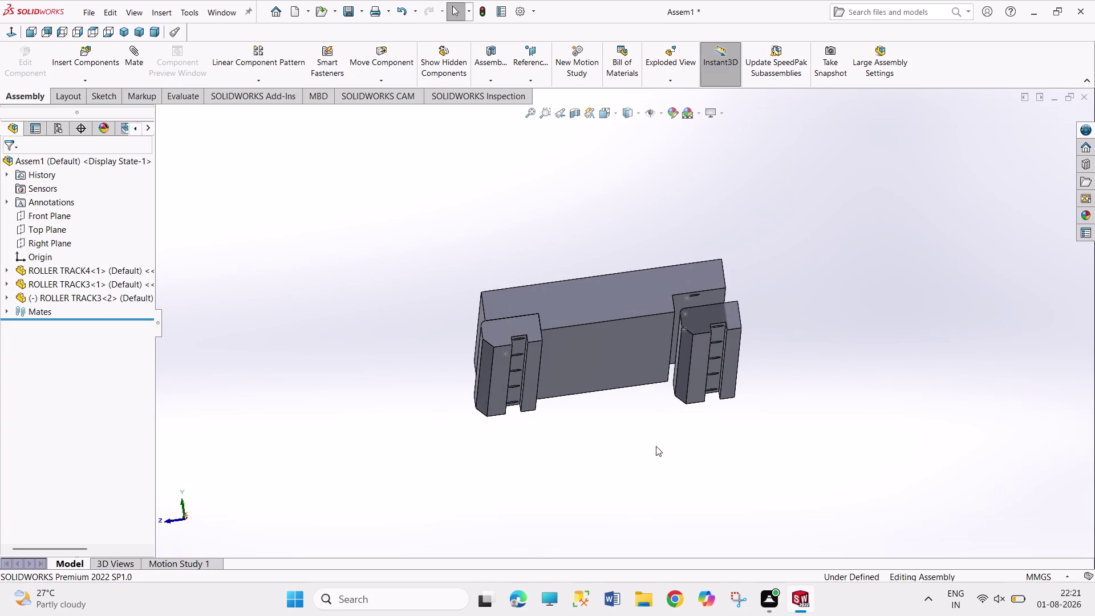
click(60, 300)
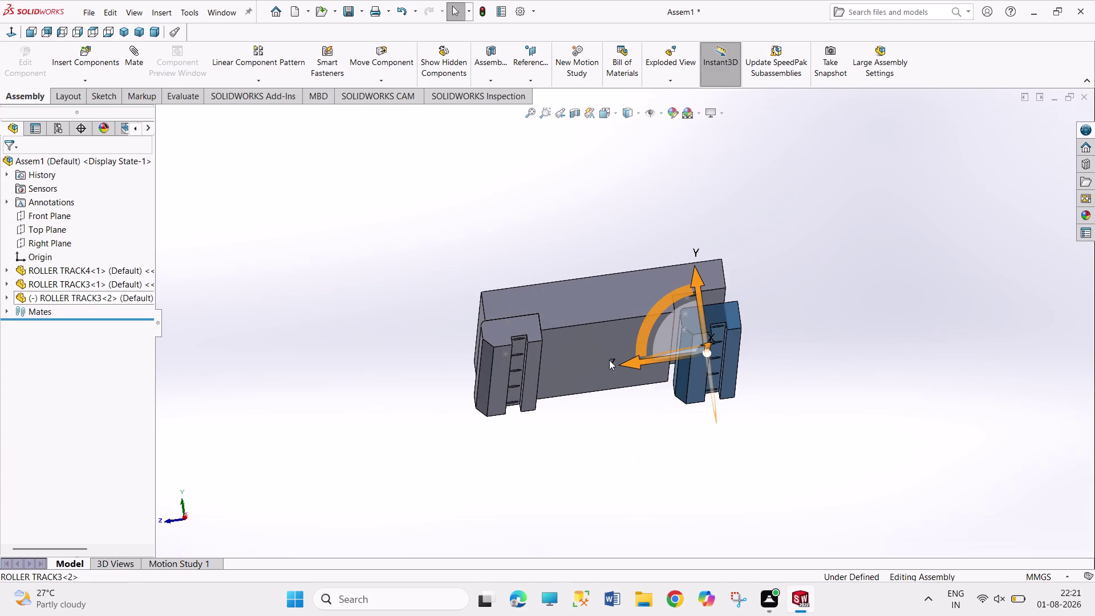
drag(659, 307, 638, 361)
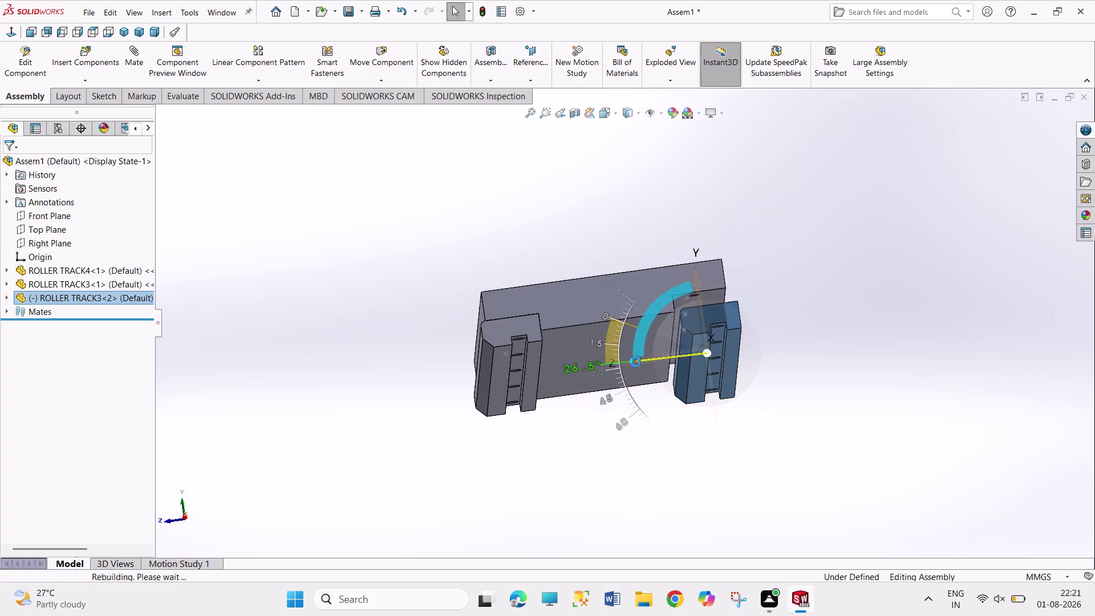
click(319, 394)
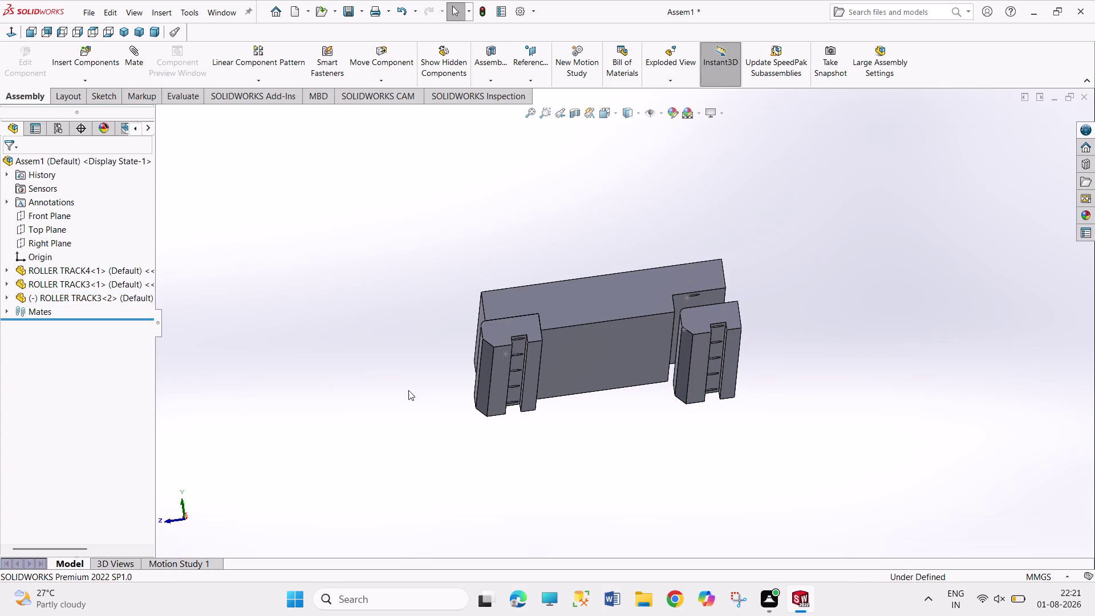
click(99, 301)
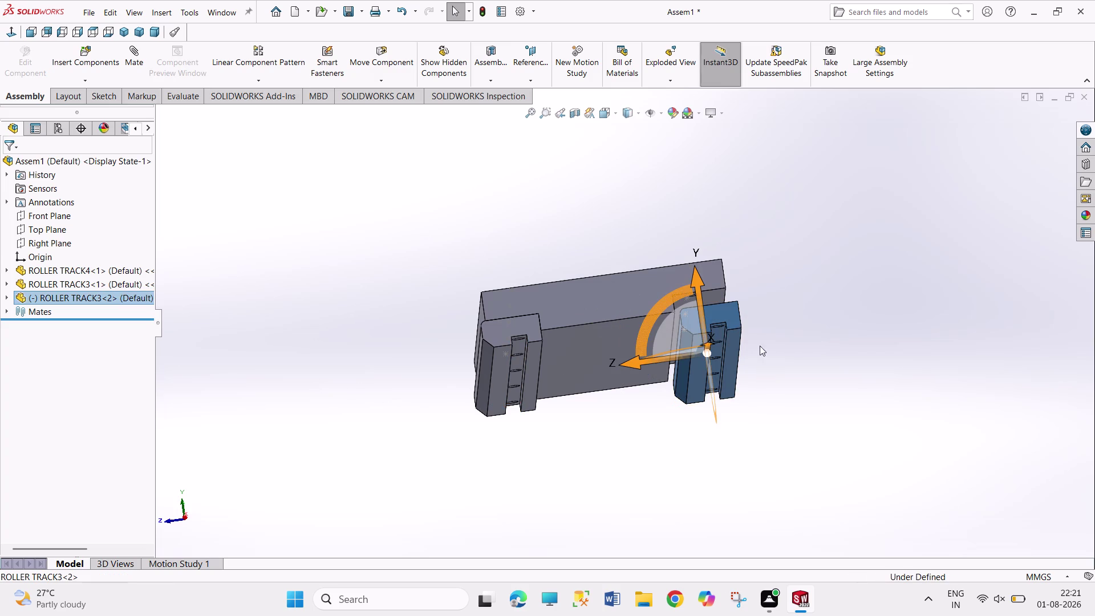
drag(653, 323, 750, 287)
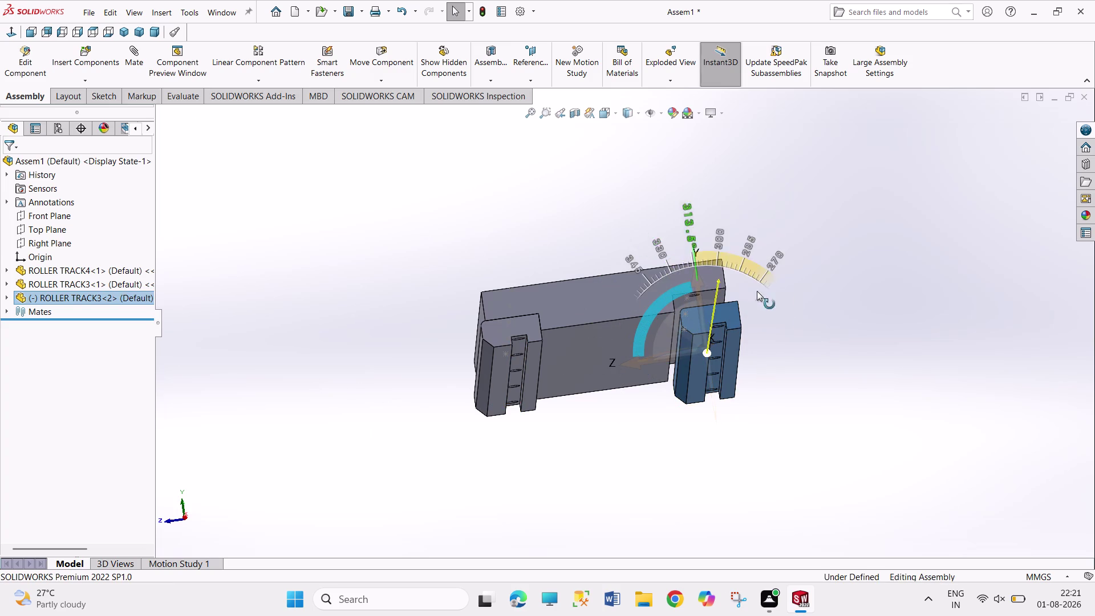
drag(750, 287, 755, 228)
click(811, 355)
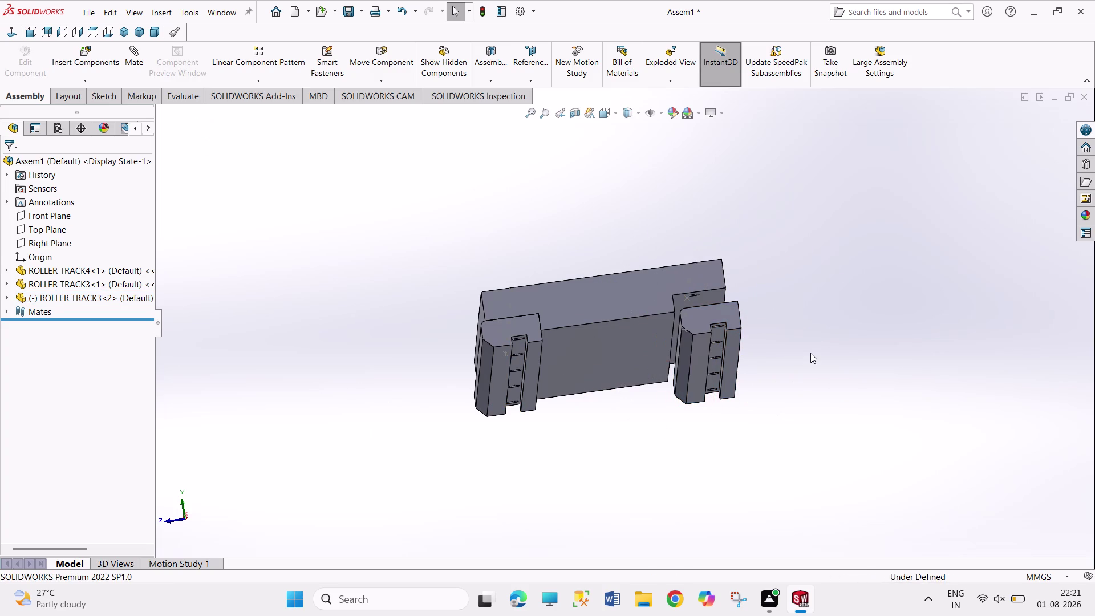
key(ctrl+z)
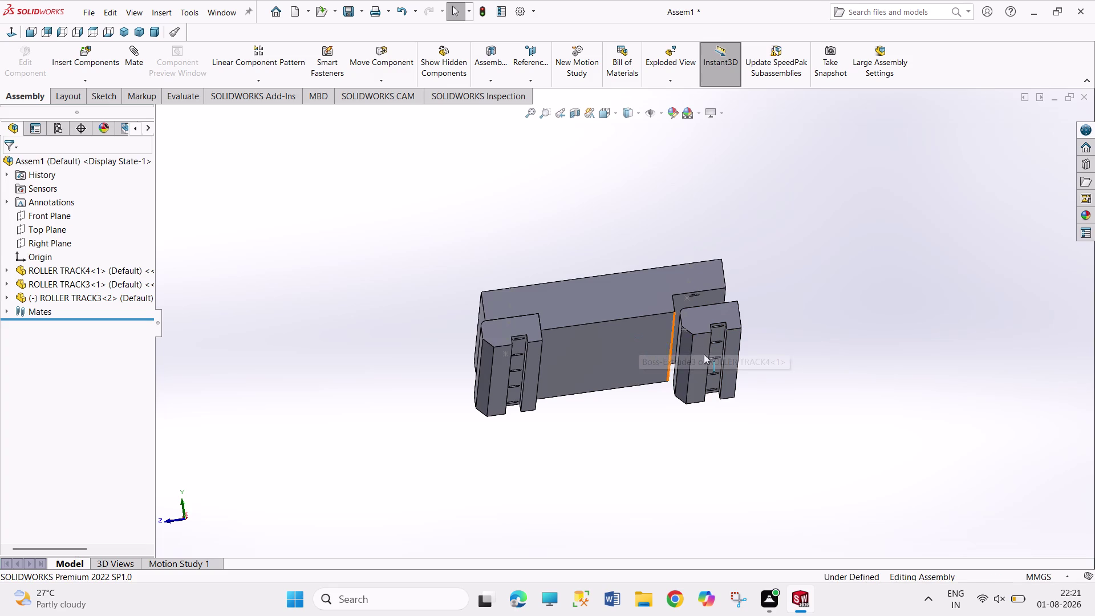
key(ctrl+z)
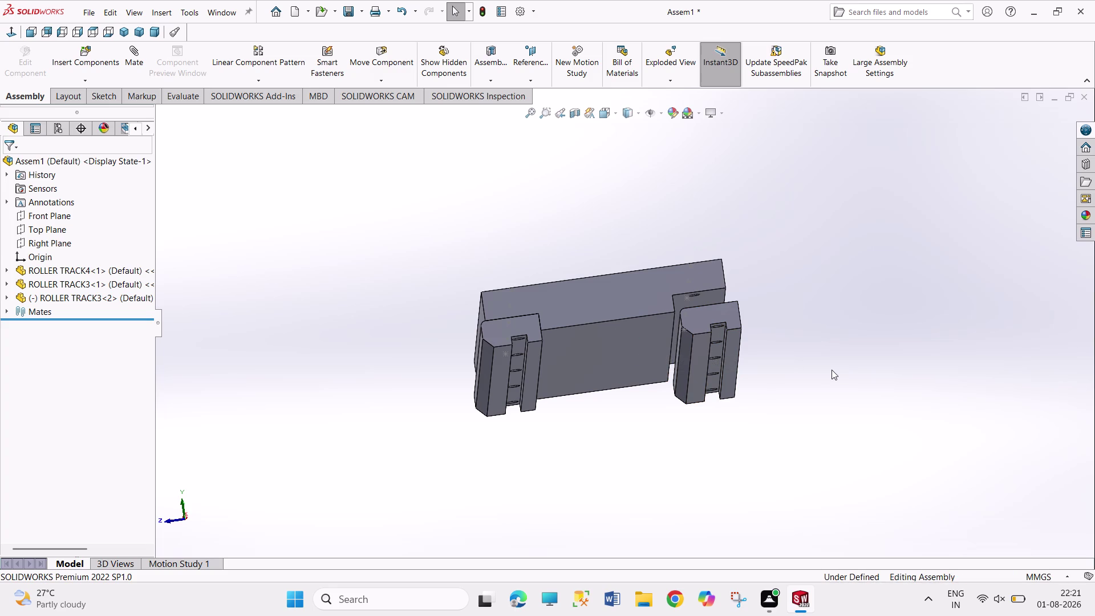
middle_drag(830, 369, 775, 367)
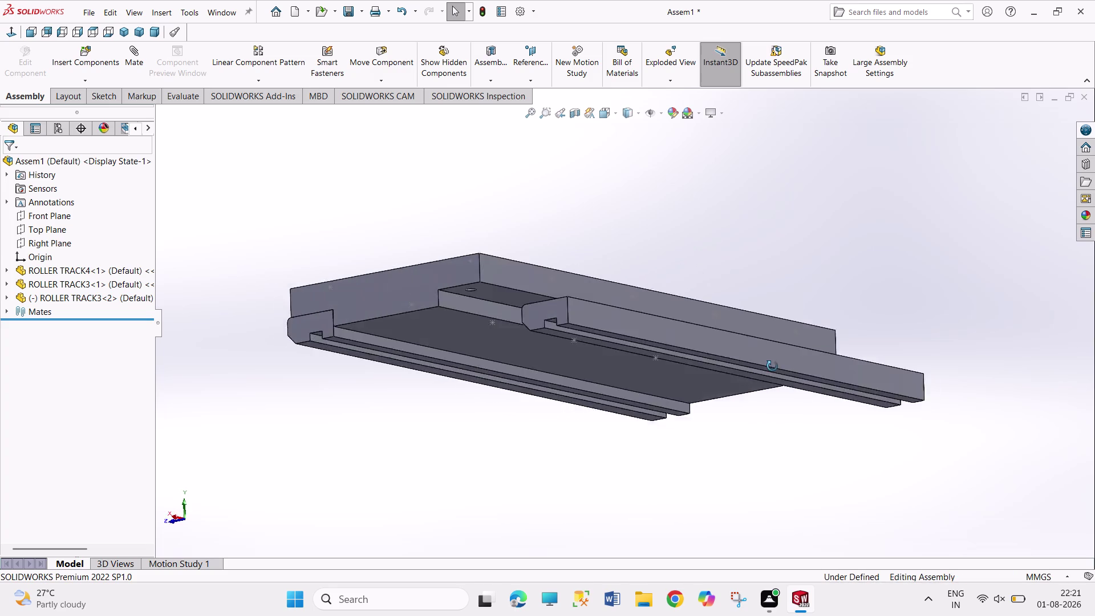
Mate a mounting hole of the second rail concentric with a base plate hole.
middle_drag(775, 366, 734, 467)
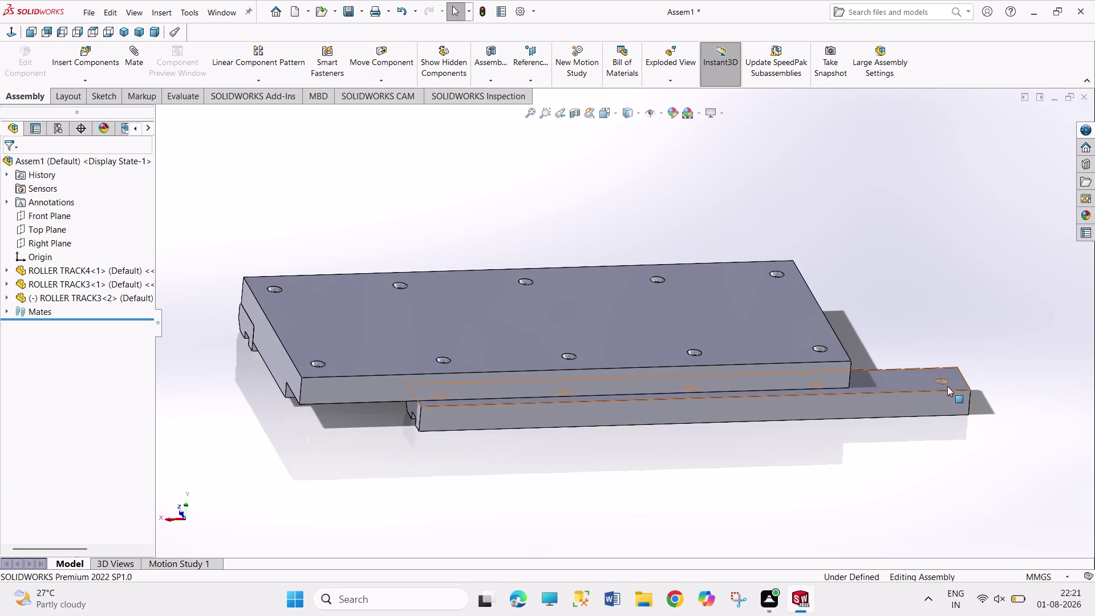
click(946, 382)
middle_drag(395, 476, 412, 445)
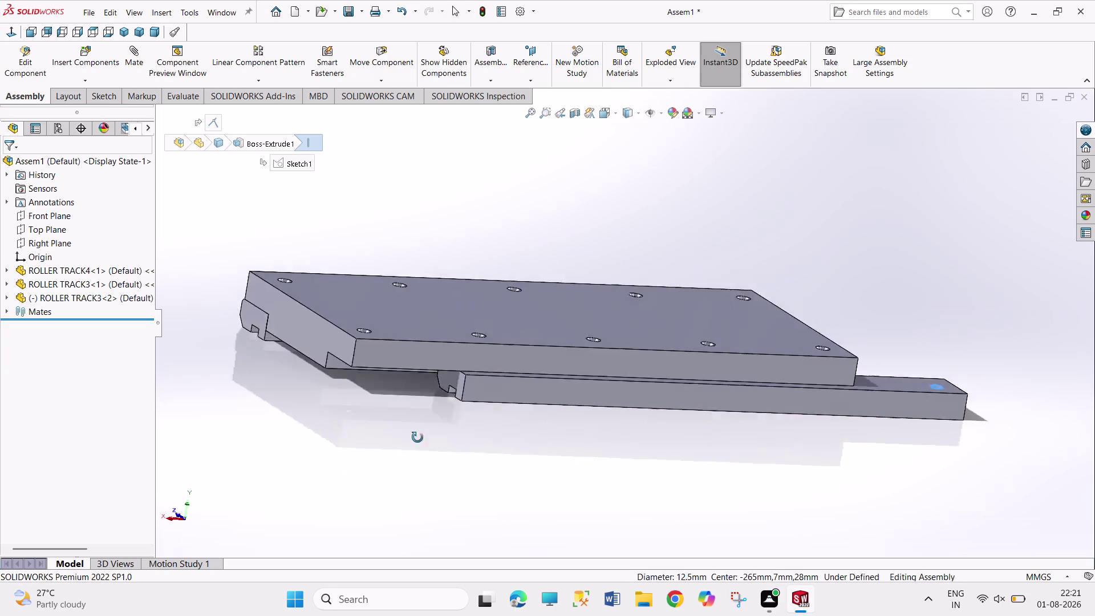
middle_drag(413, 445, 458, 384)
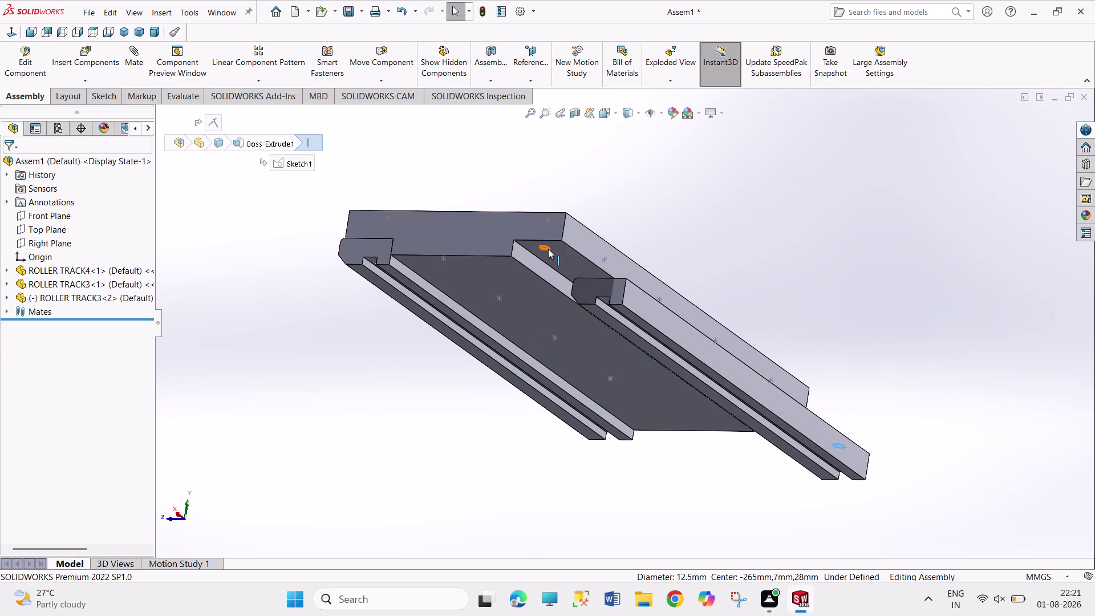
click(548, 249)
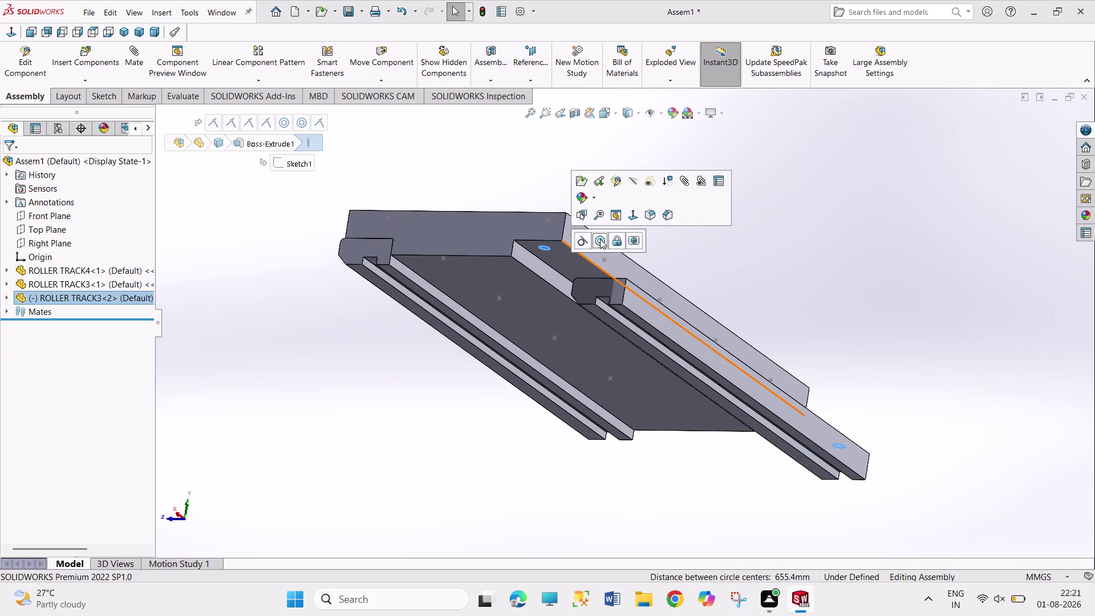
click(600, 239)
click(494, 441)
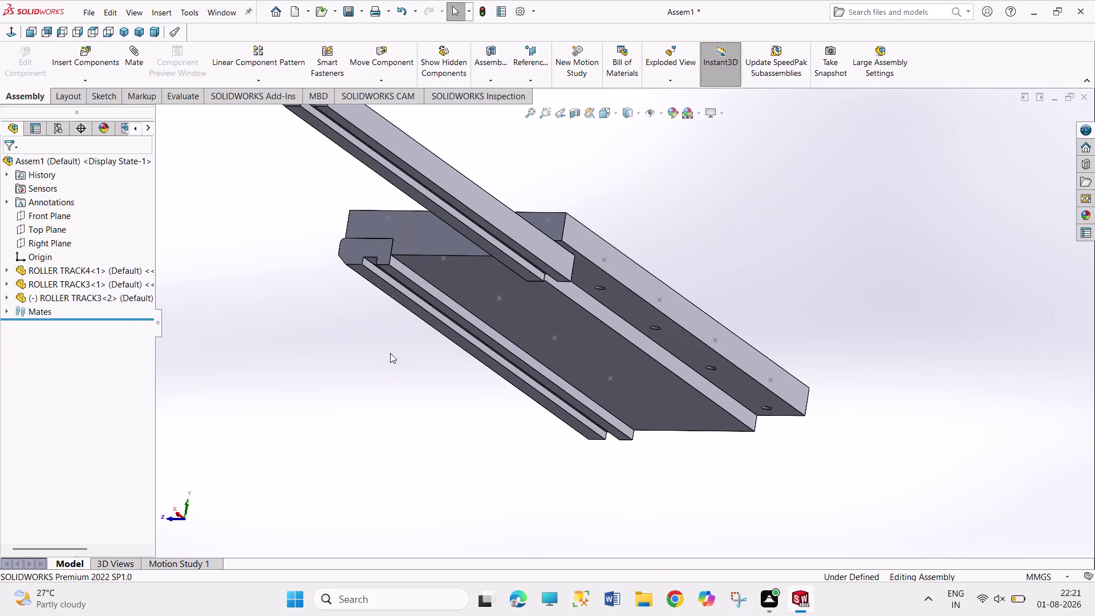
Try rotating the second rail with its triad, then undo the rotation.
click(94, 298)
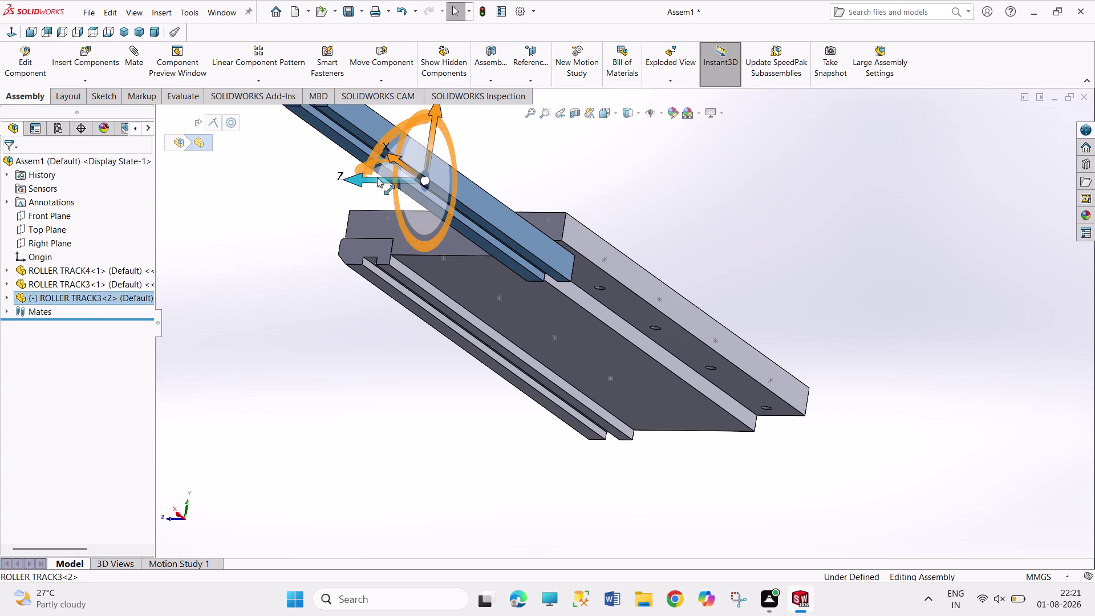
drag(372, 152, 566, 163)
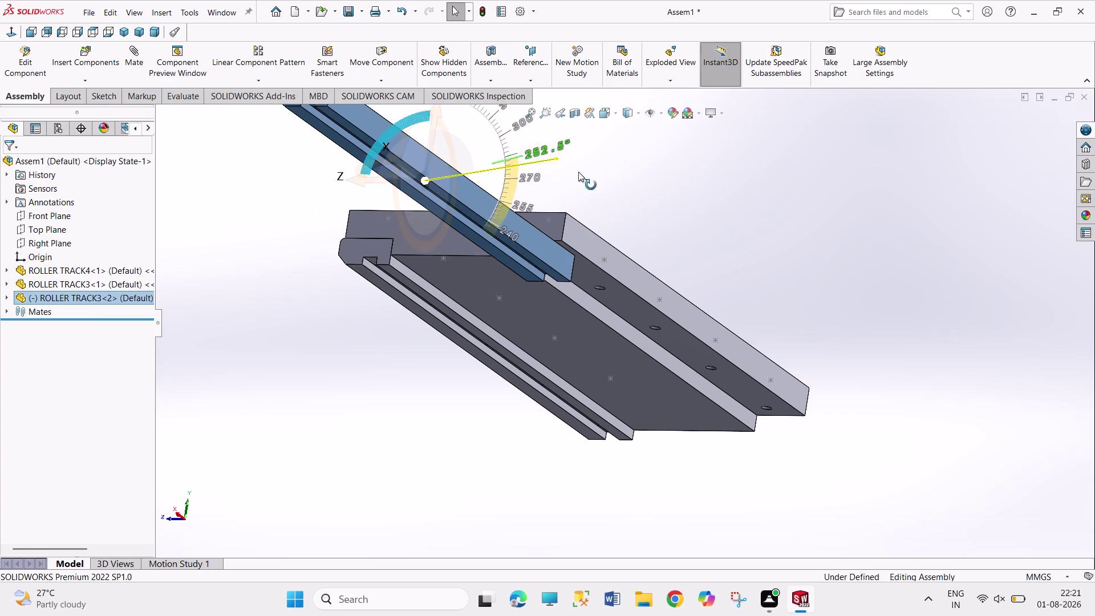
drag(565, 162, 612, 200)
click(812, 274)
key(ctrl+z)
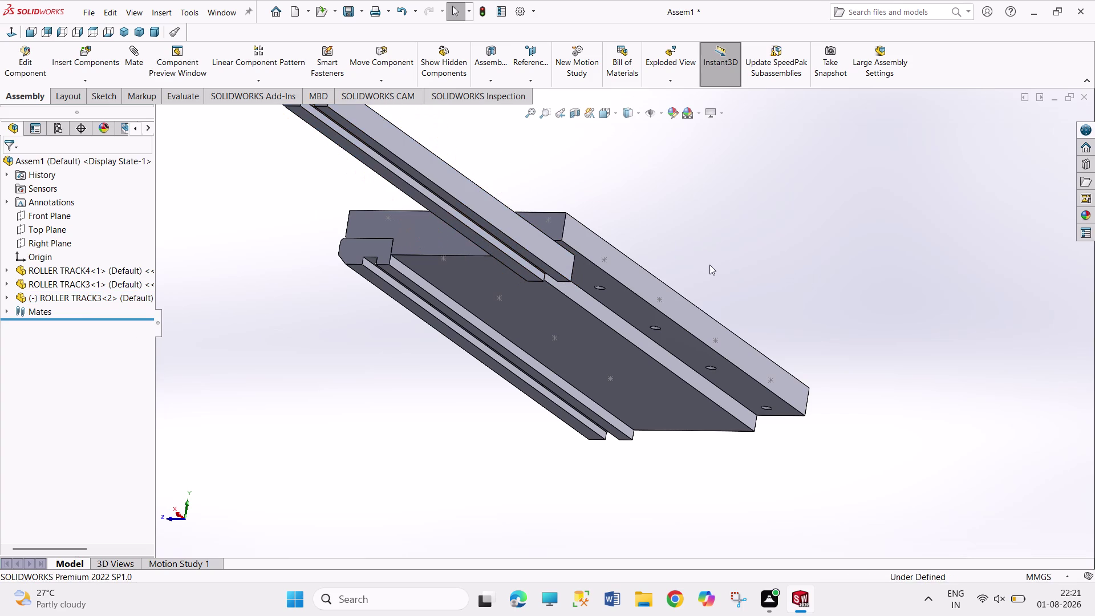
key(ctrl+z)
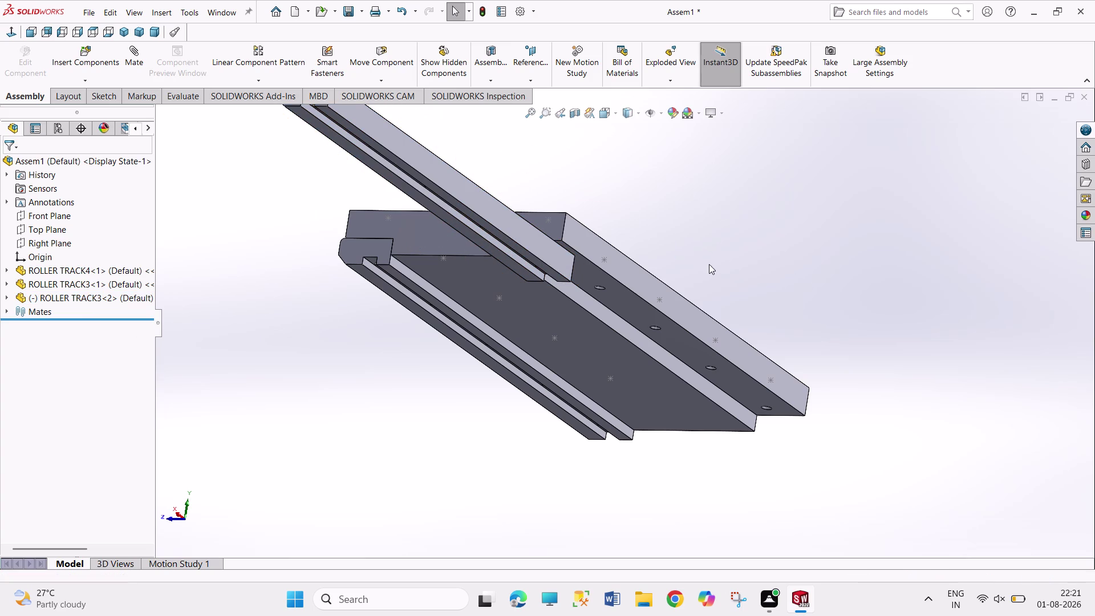
key(ctrl+z)
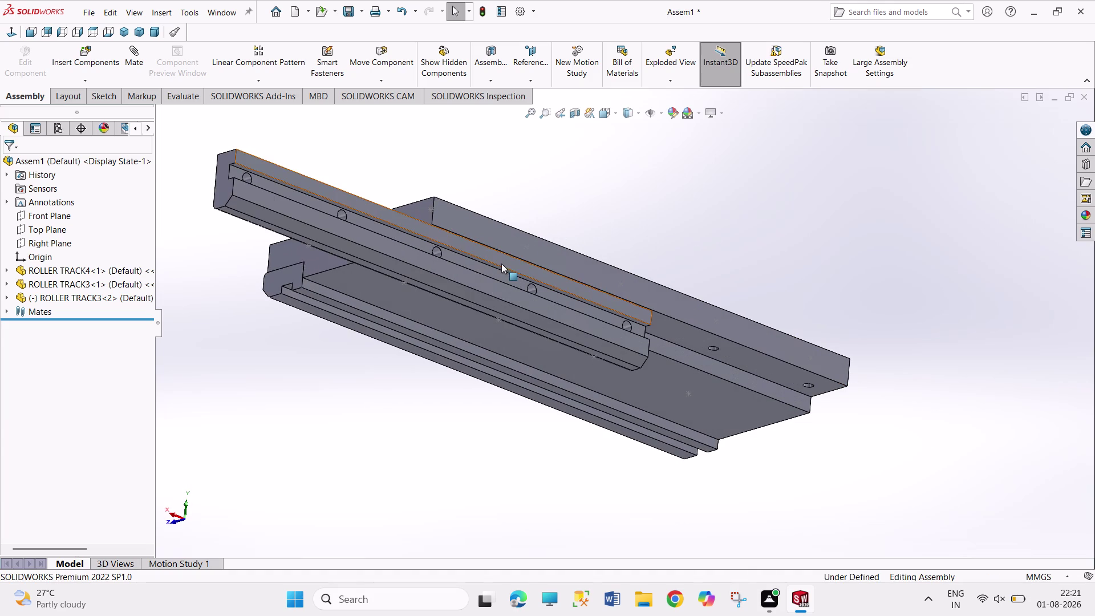
Rotate ROLLER TRACK3<2> about several axes with its triad.
middle_drag(305, 338, 339, 409)
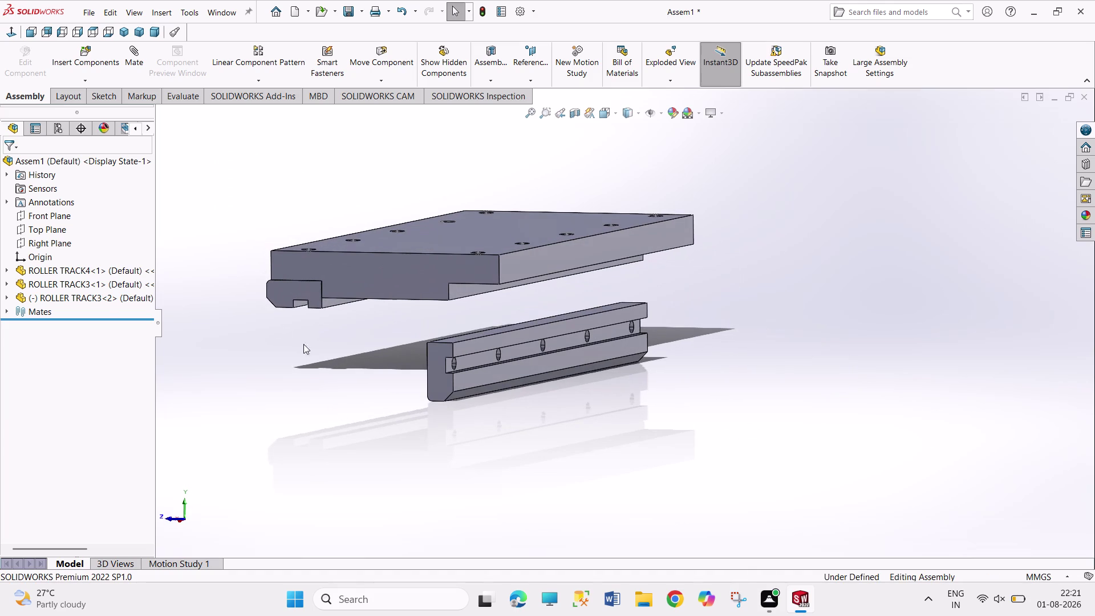
click(75, 297)
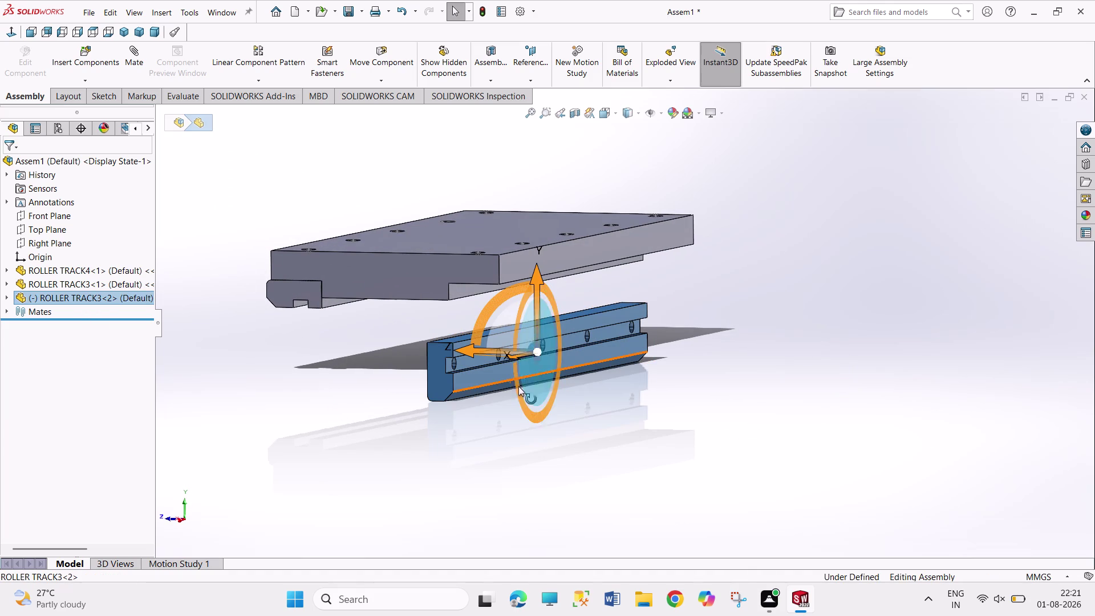
drag(510, 298, 418, 350)
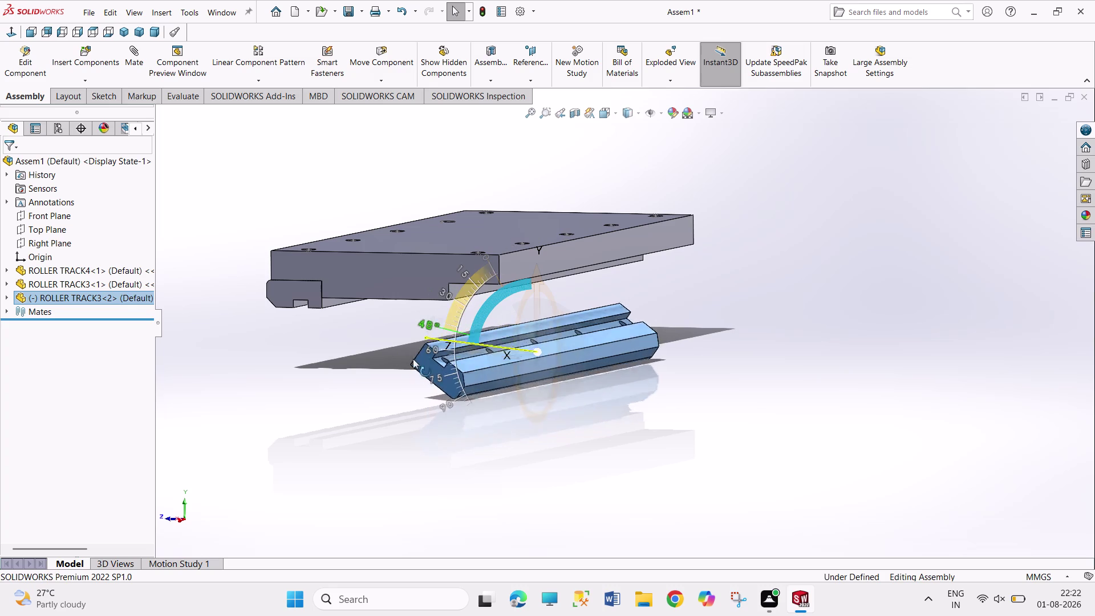
drag(418, 350, 562, 369)
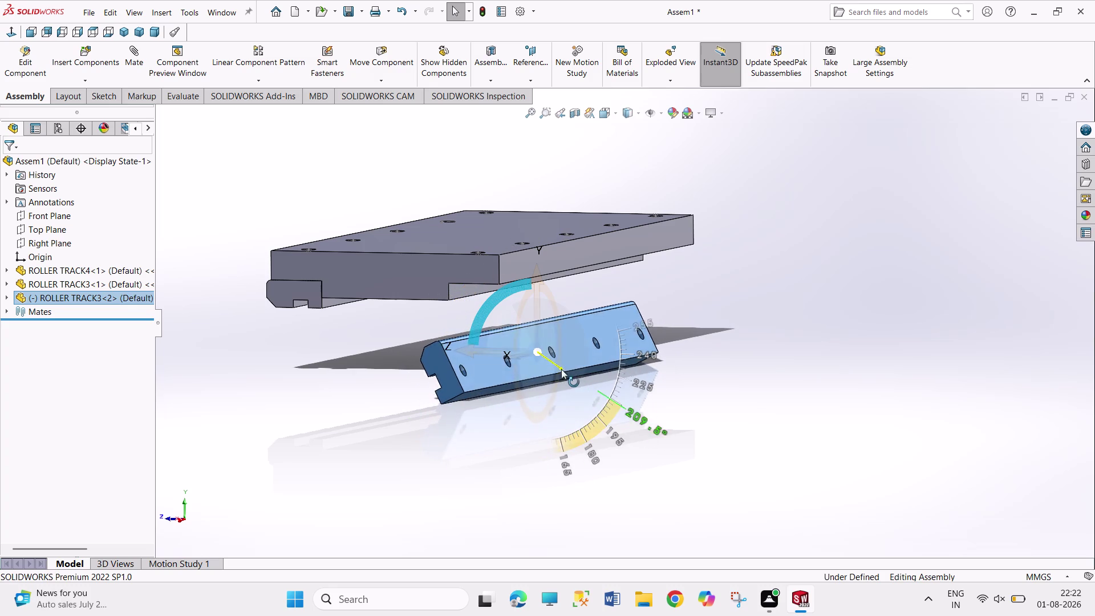
drag(561, 369, 553, 327)
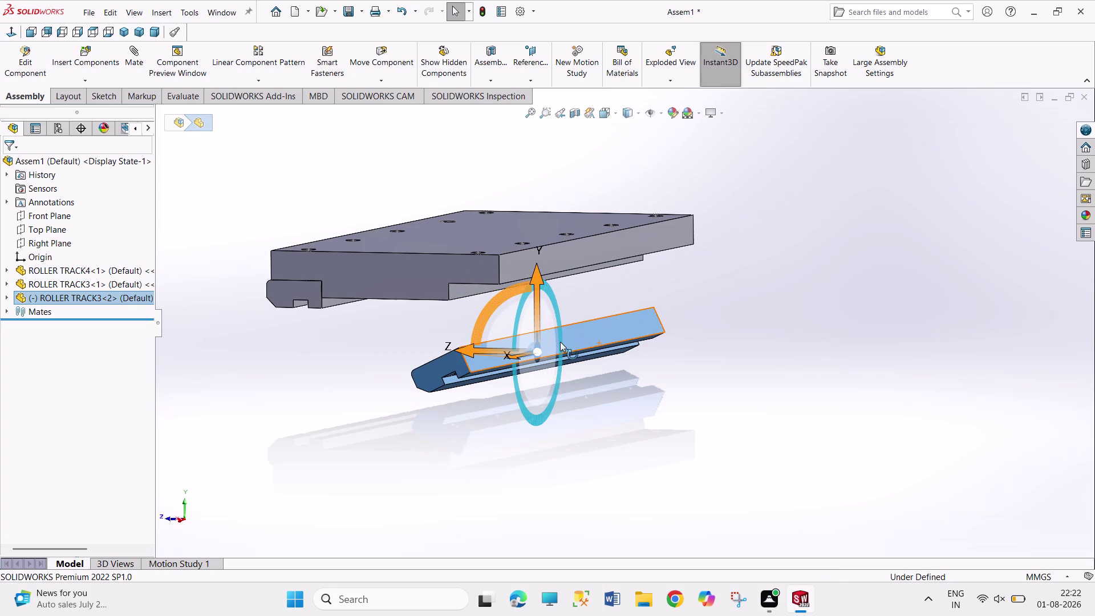
drag(559, 339, 527, 351)
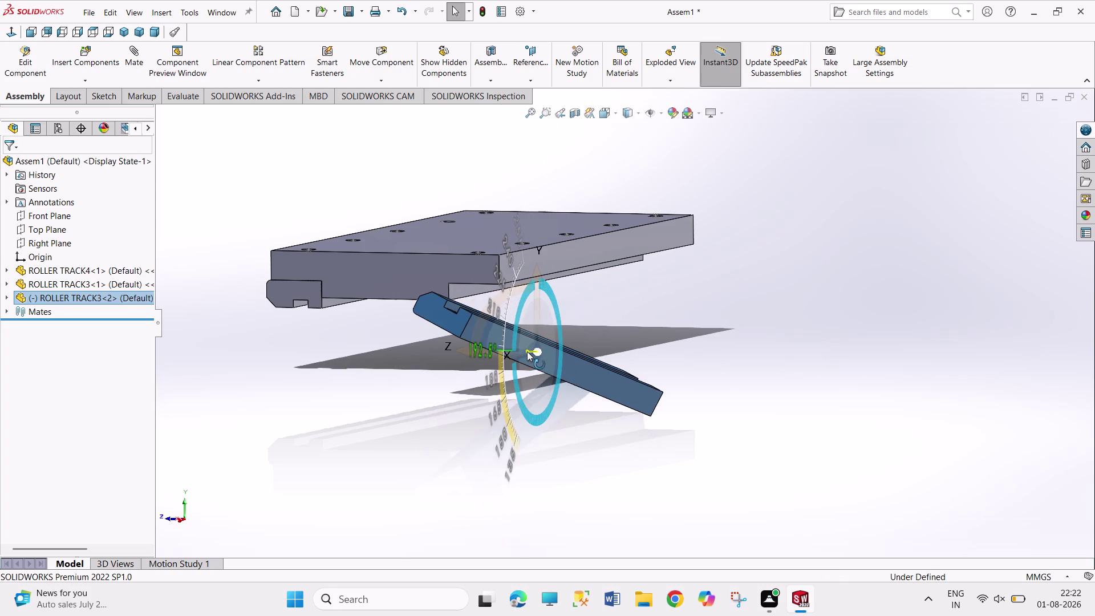
drag(527, 352, 578, 310)
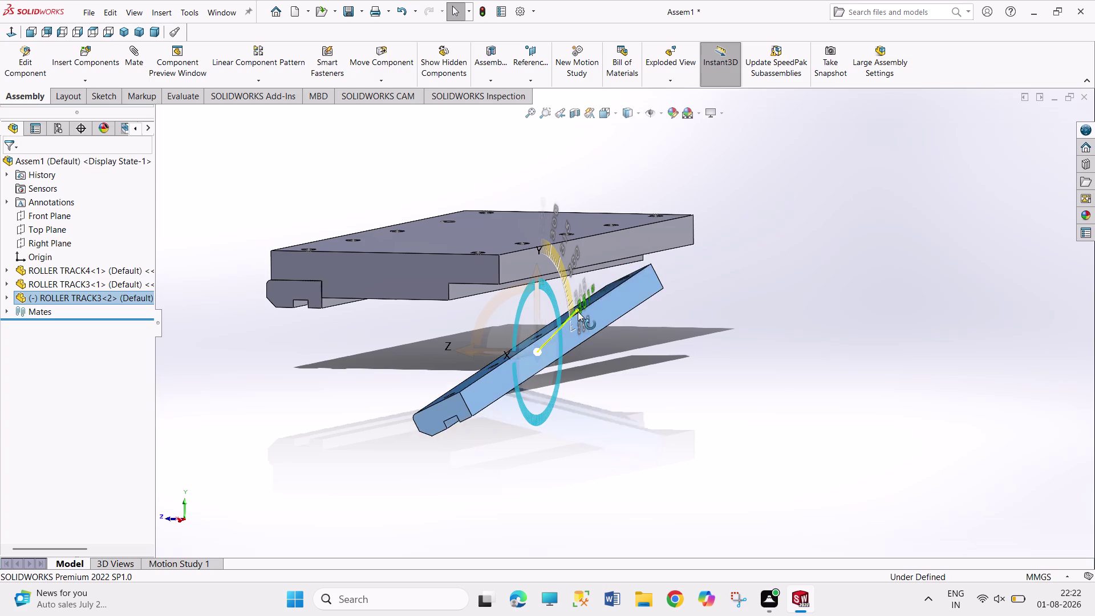
drag(577, 311, 580, 321)
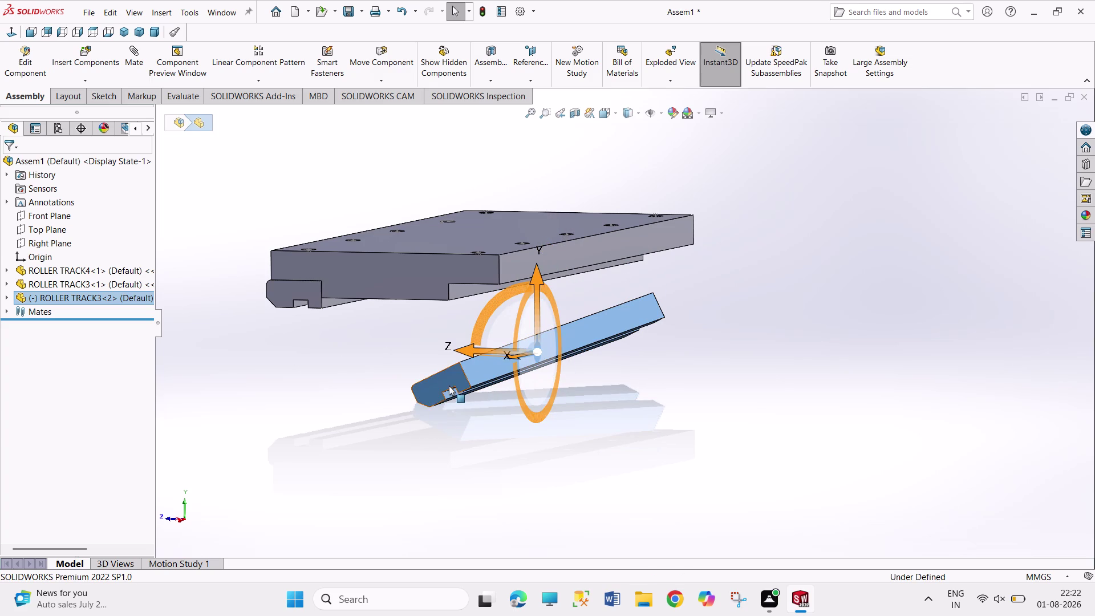
drag(449, 386, 500, 386)
click(575, 411)
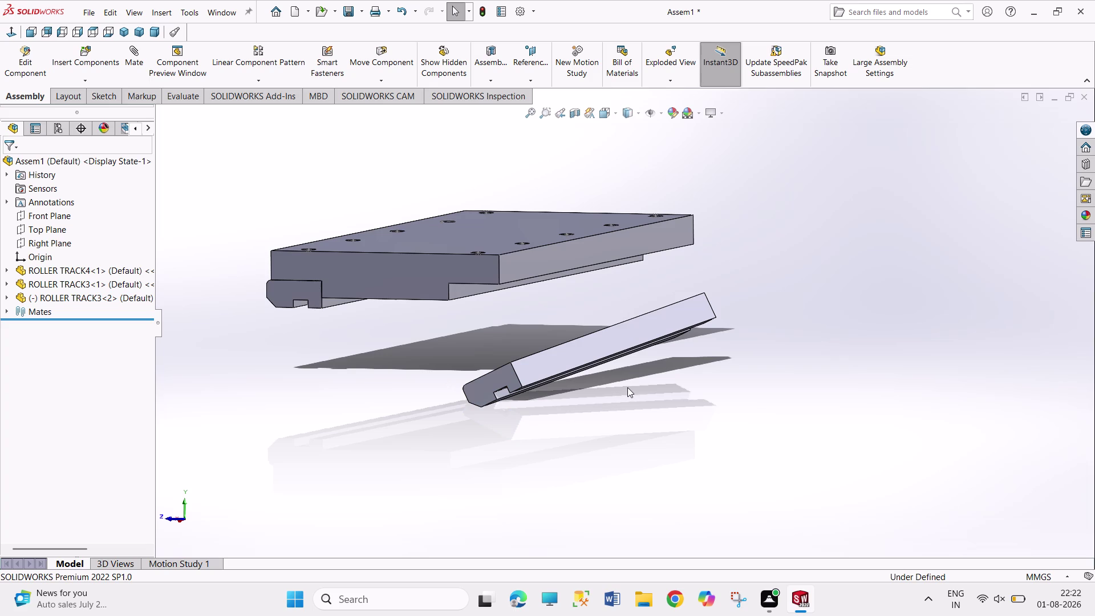
Turn the second rail further until it lies flat beneath the base plate.
middle_drag(587, 311, 603, 333)
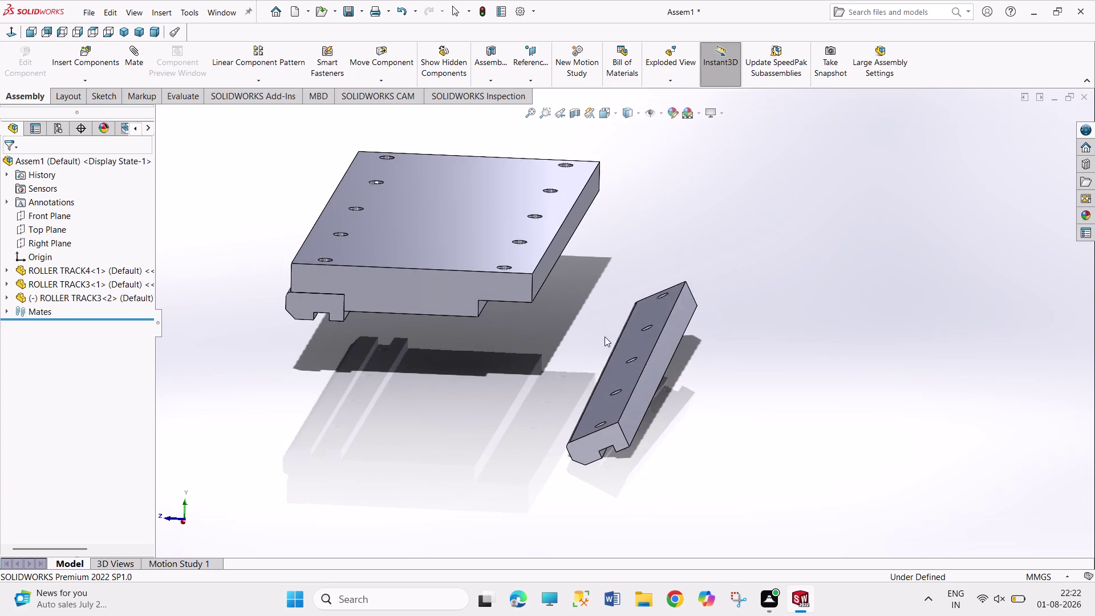
click(102, 300)
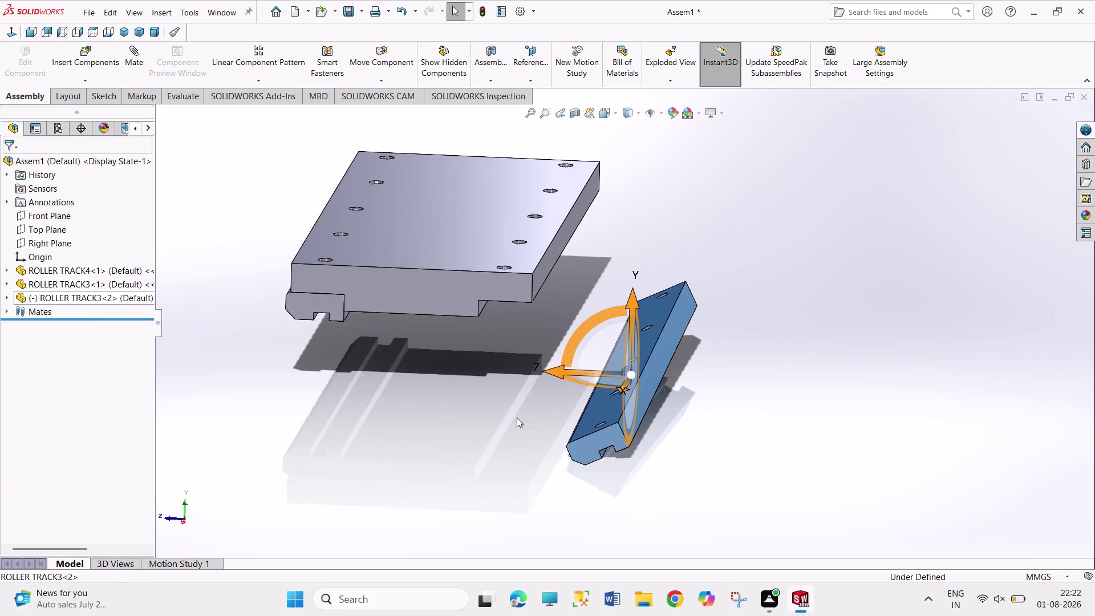
drag(575, 379, 593, 385)
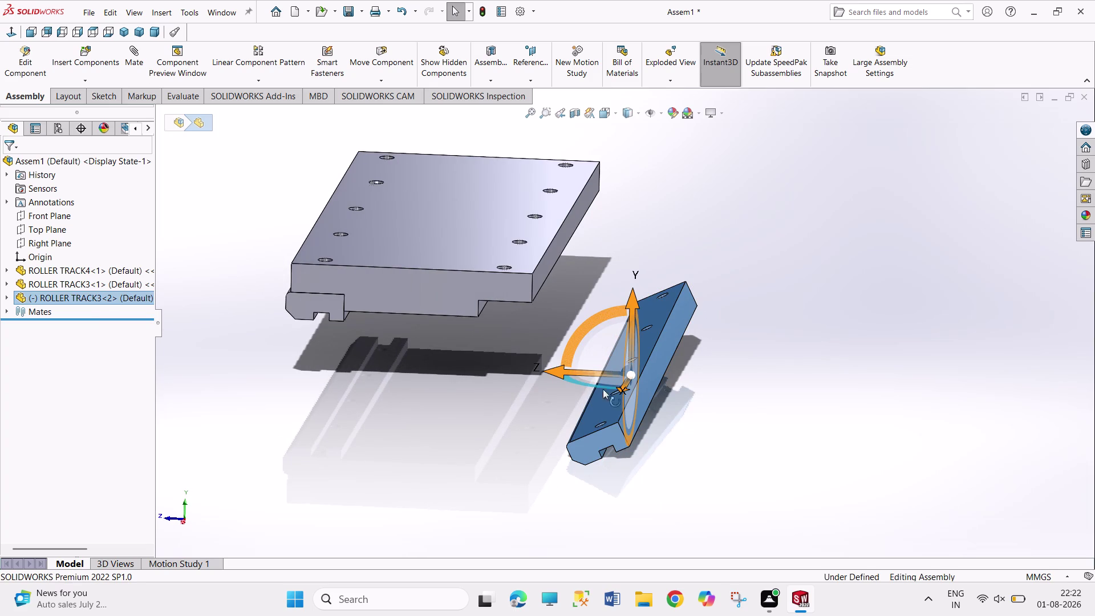
drag(593, 386, 704, 341)
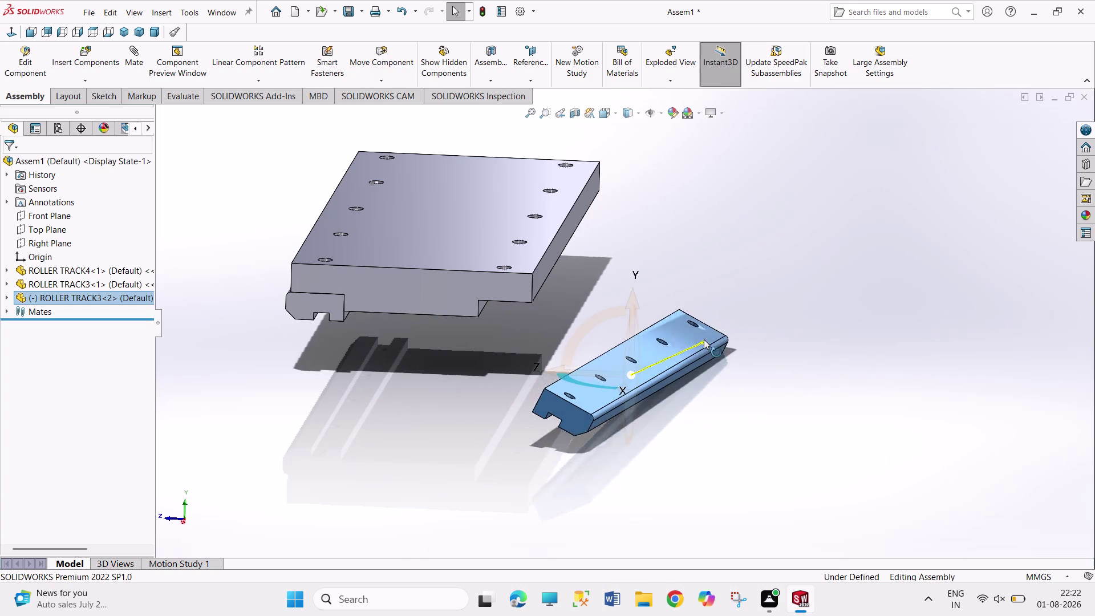
drag(704, 341, 704, 338)
click(716, 433)
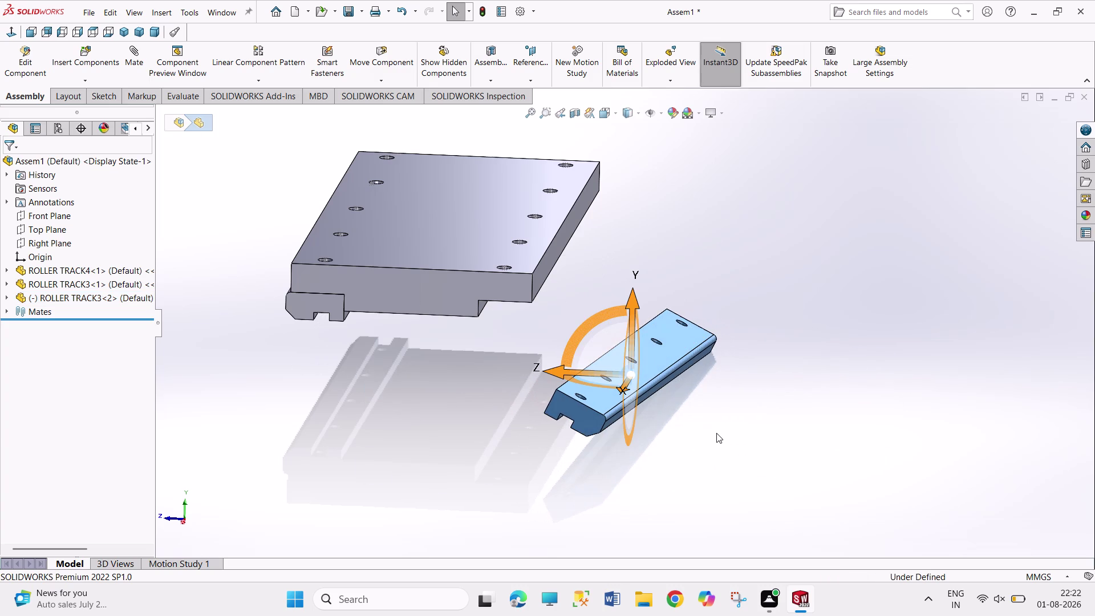
middle_drag(705, 427, 696, 408)
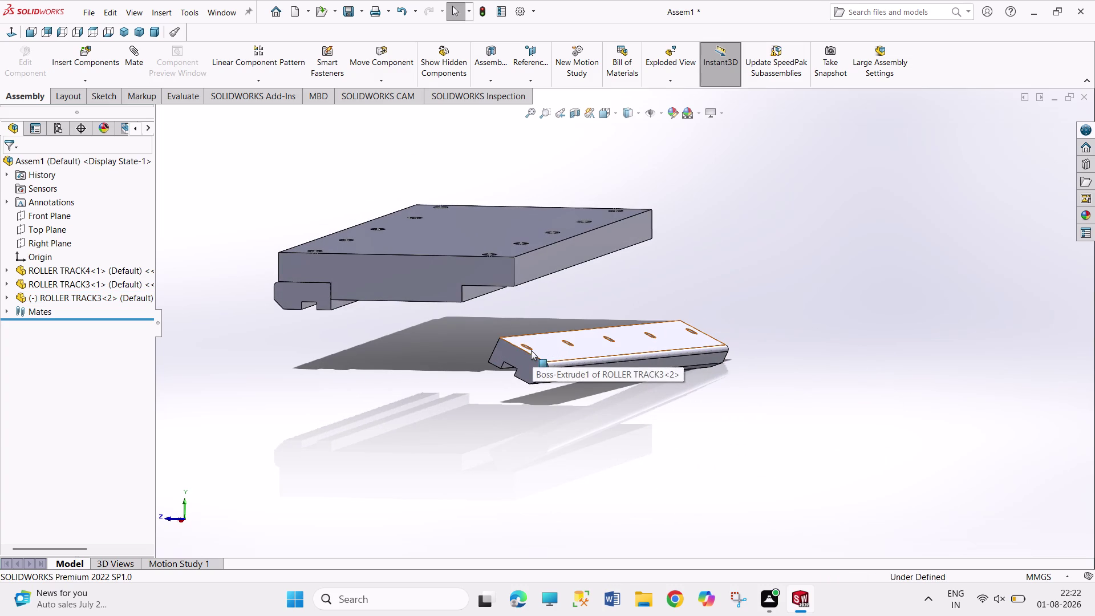
Make a face of the second rail coincident with the base plate's groove face.
click(533, 348)
middle_drag(549, 313, 542, 278)
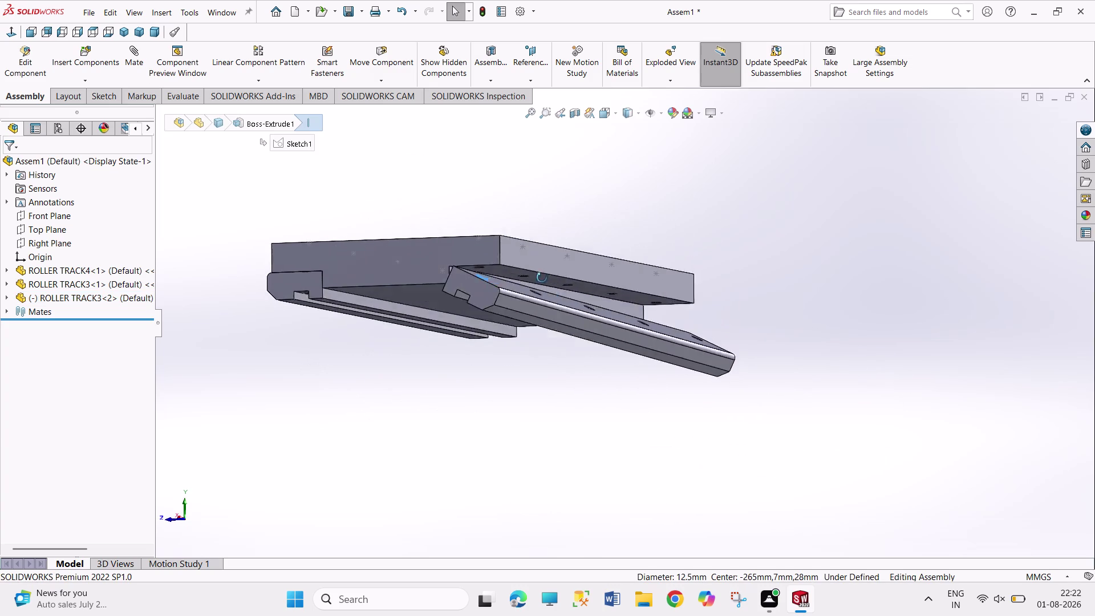
middle_drag(542, 278, 542, 269)
middle_drag(492, 401, 530, 360)
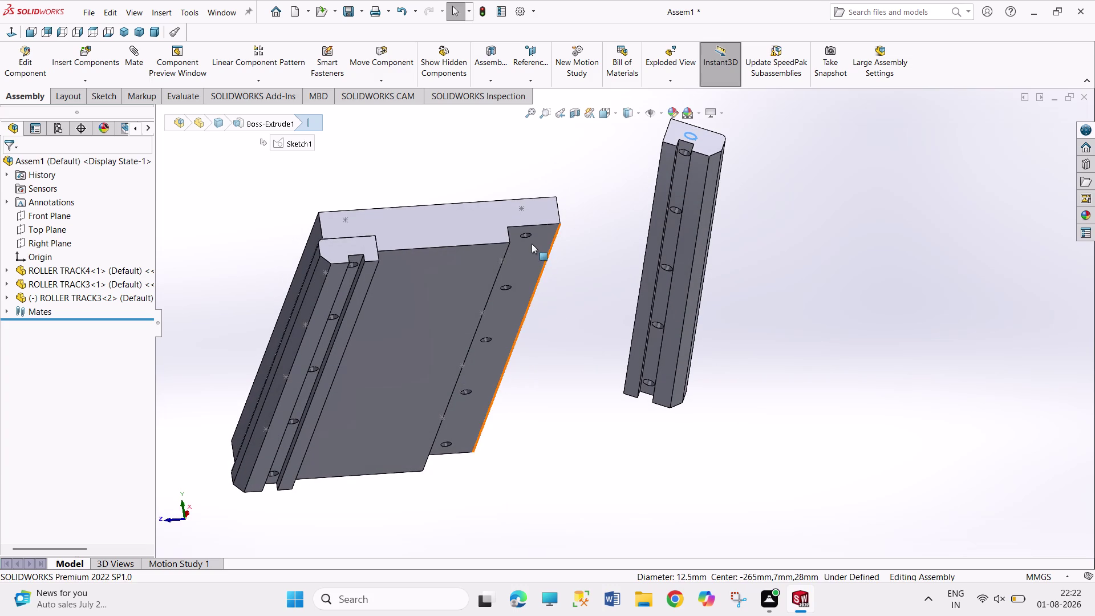
click(530, 238)
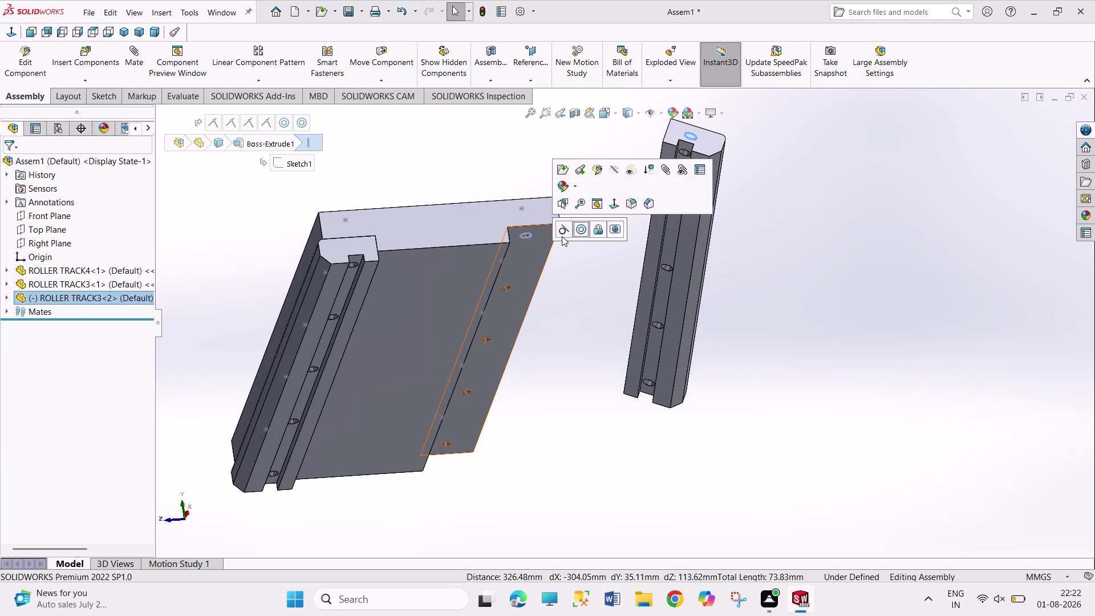
click(579, 228)
click(646, 407)
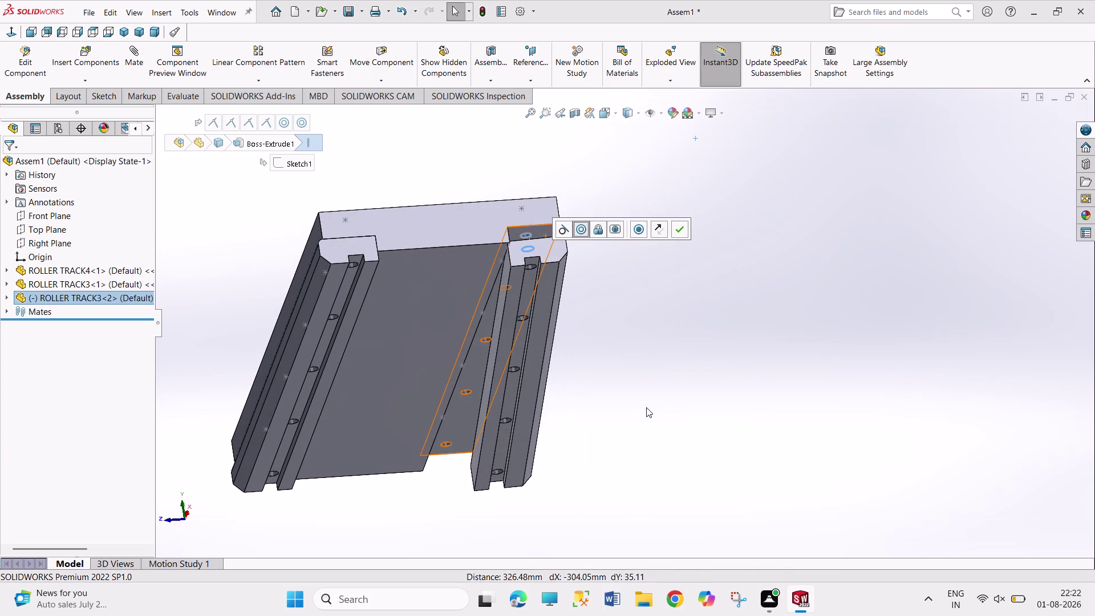
Add a second coincident mate between another rail face and the plate.
middle_drag(589, 259, 569, 365)
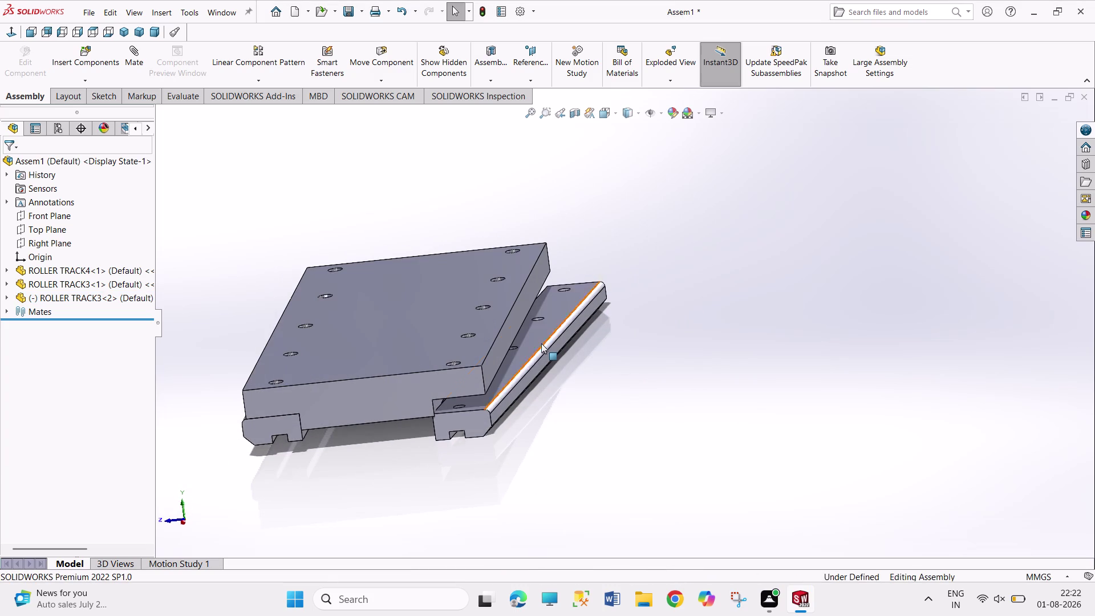
click(541, 341)
middle_drag(549, 414, 556, 364)
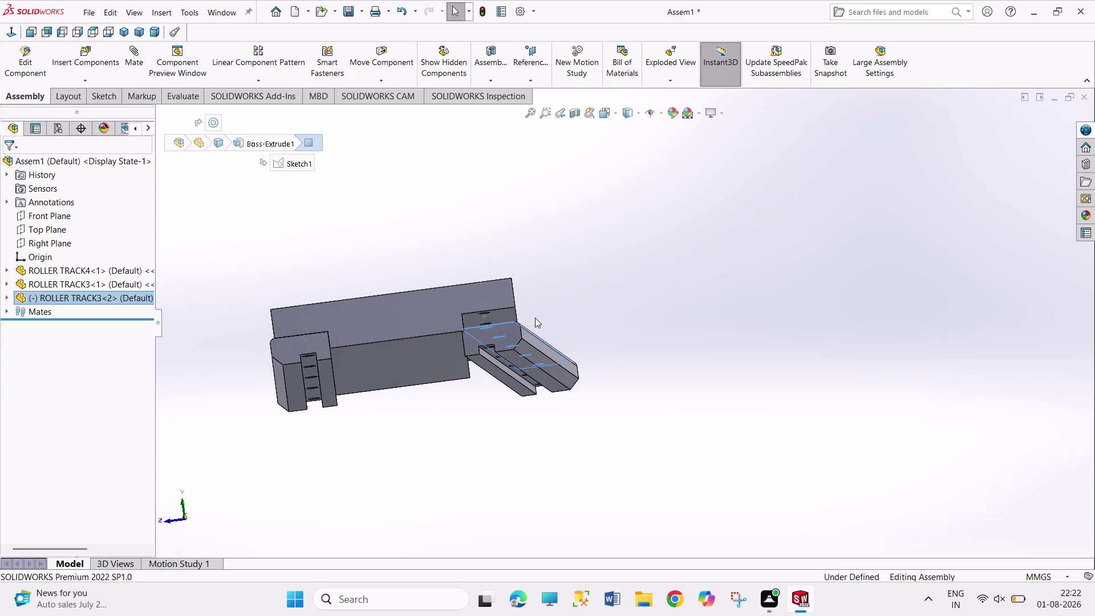
click(508, 316)
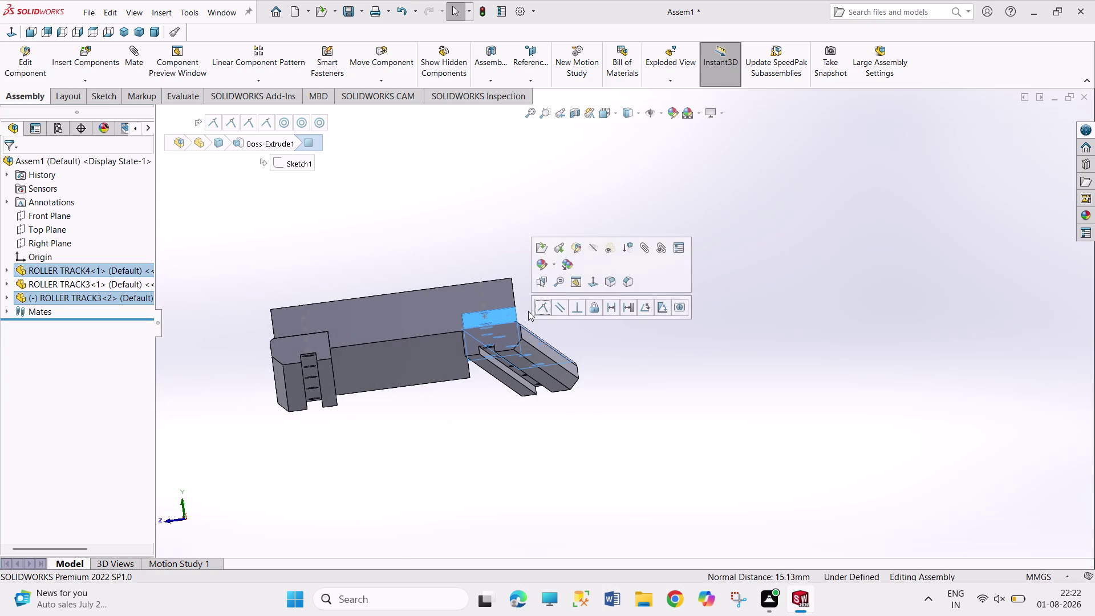
click(540, 309)
click(639, 380)
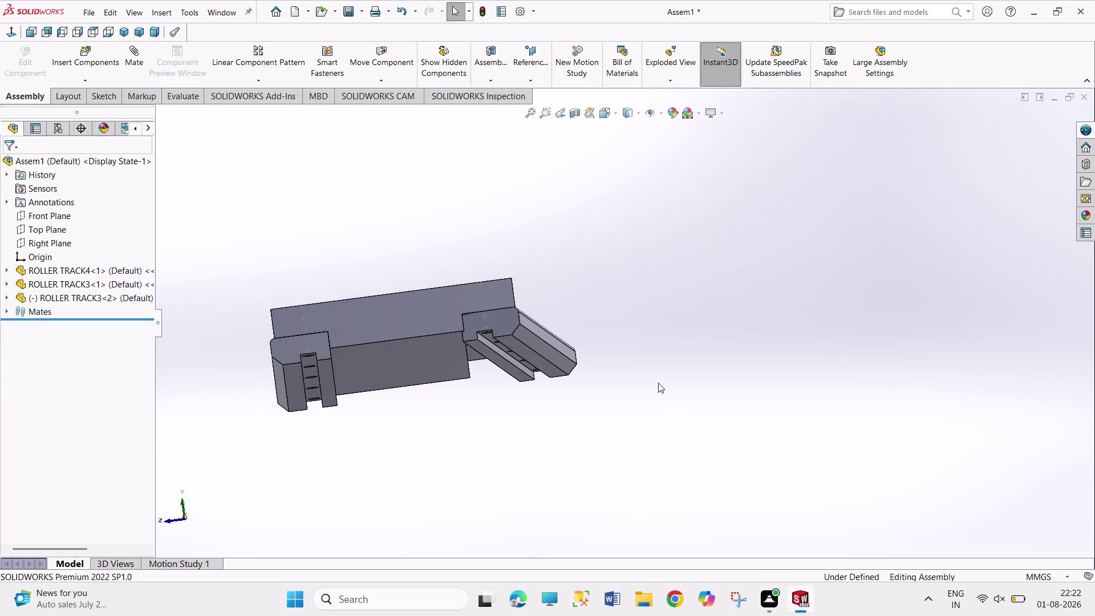
Mate a rail hole concentric with the matching base plate hole, fully defining the rail.
middle_drag(658, 383, 544, 506)
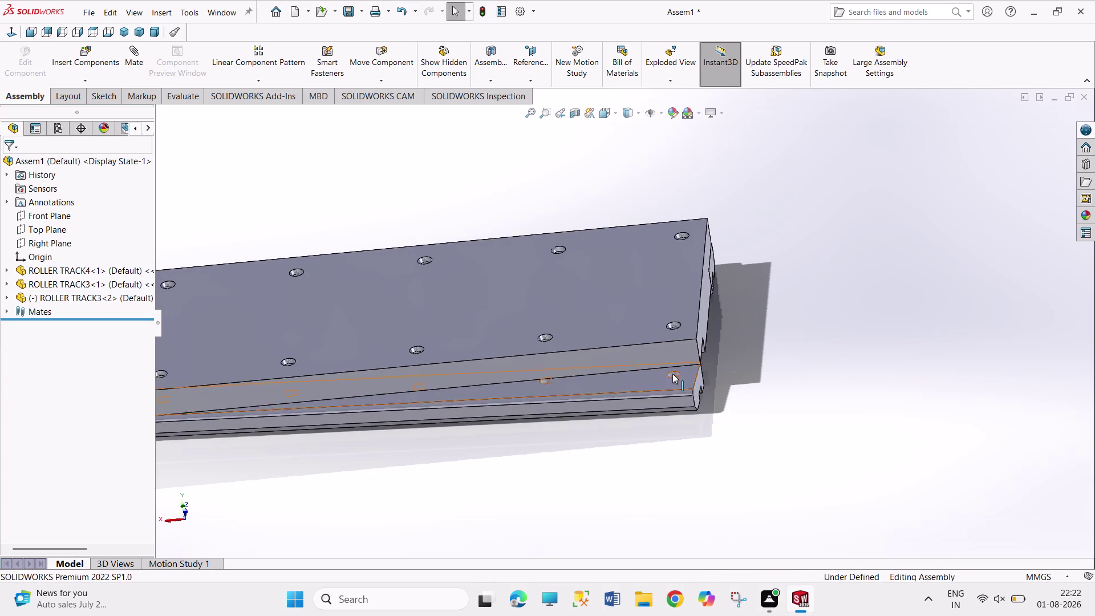
click(674, 376)
middle_drag(739, 383, 674, 326)
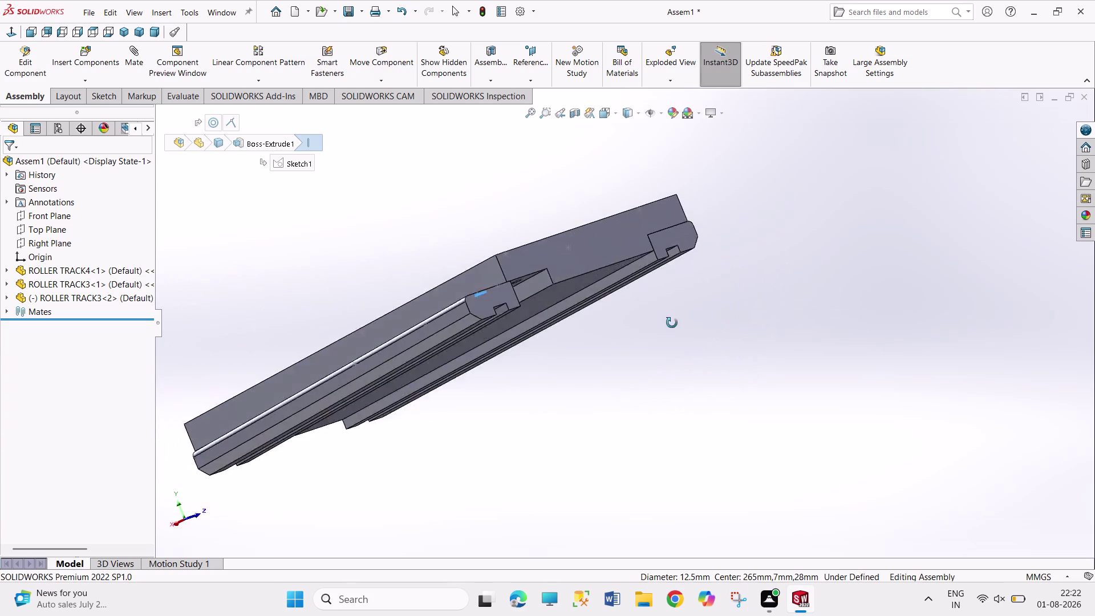
middle_drag(673, 325, 662, 308)
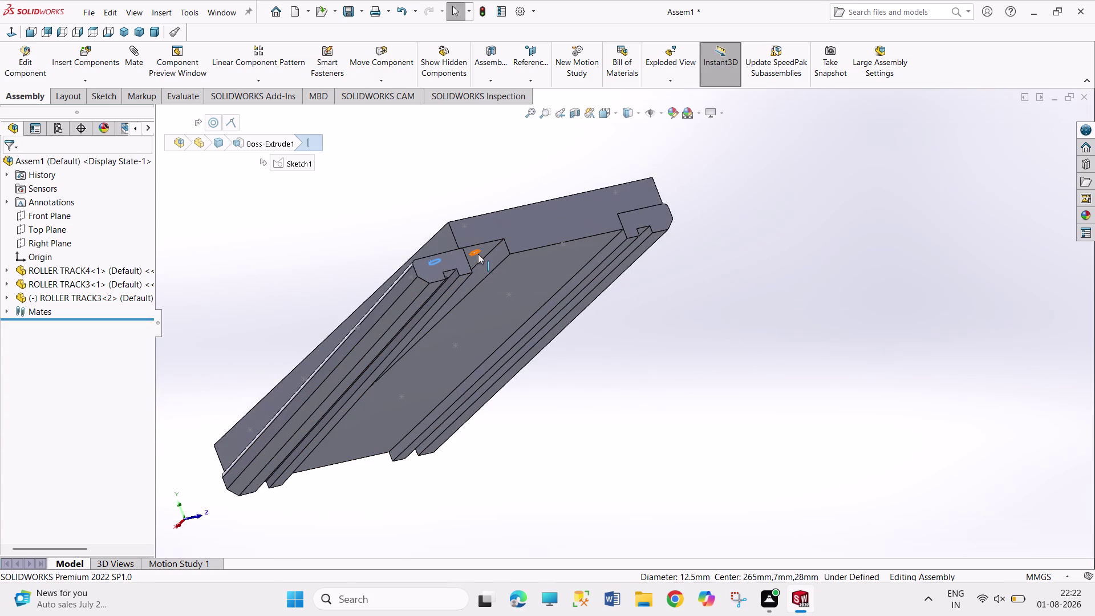
click(478, 254)
click(530, 247)
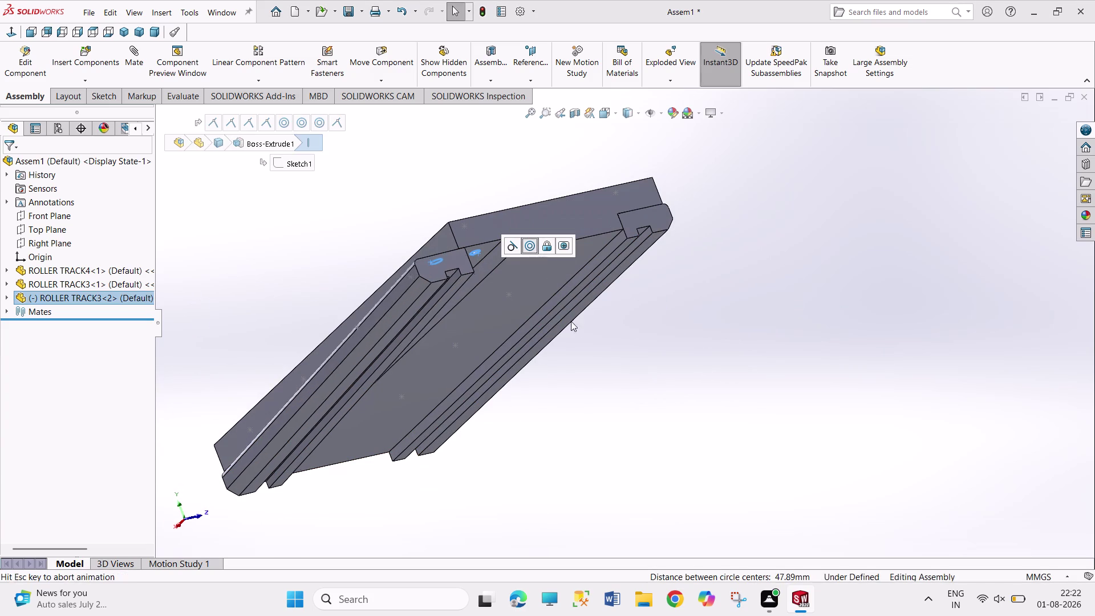
click(616, 360)
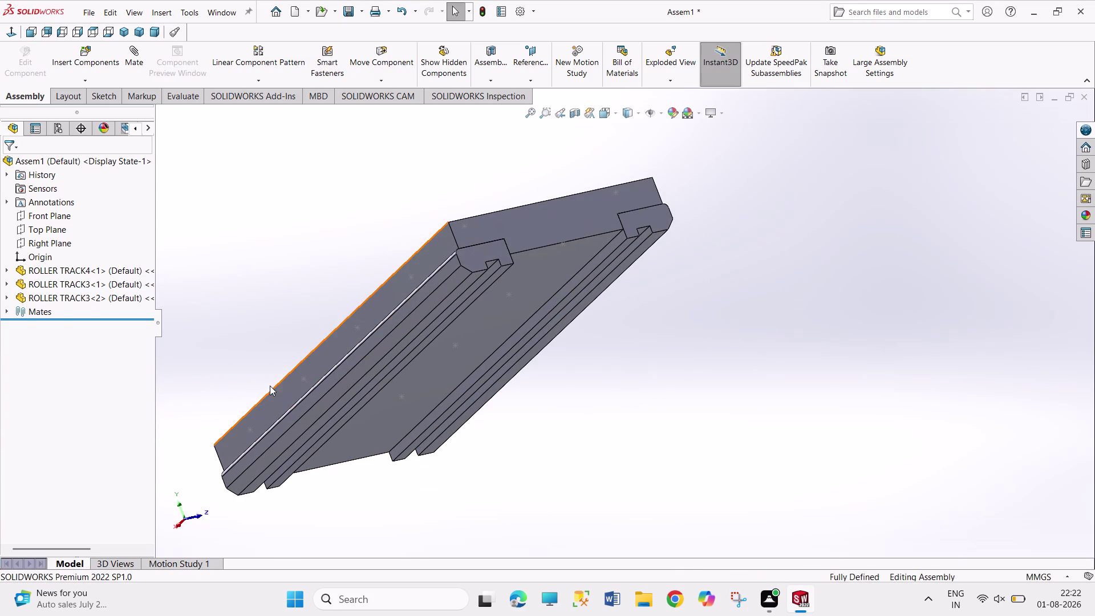
Orbit around the mated rail and back to a top view.
middle_drag(274, 386, 384, 363)
middle_drag(344, 473, 346, 473)
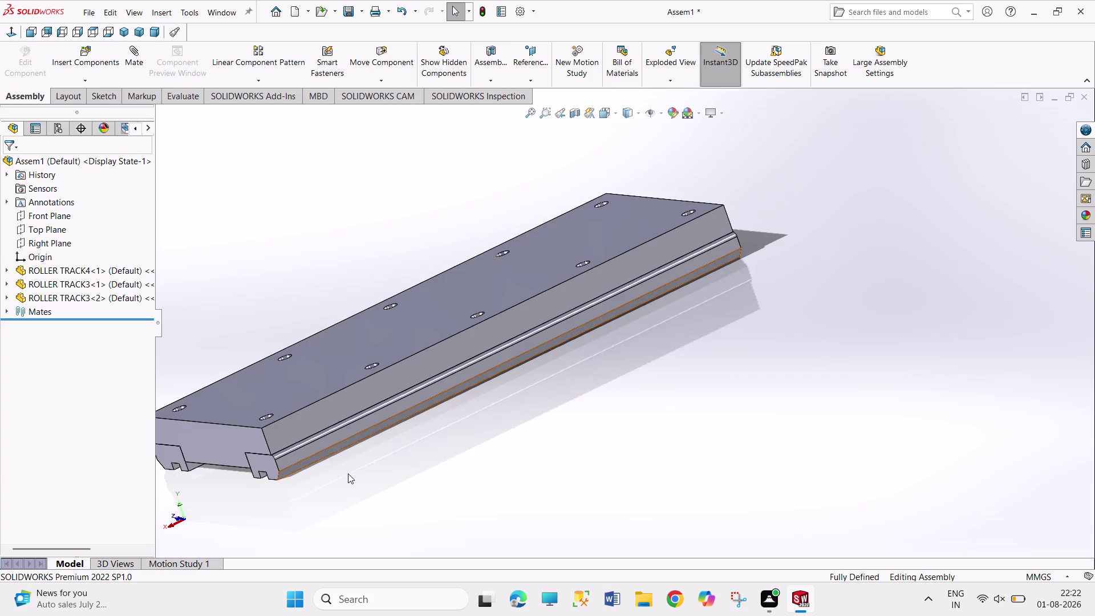
middle_drag(346, 473, 433, 420)
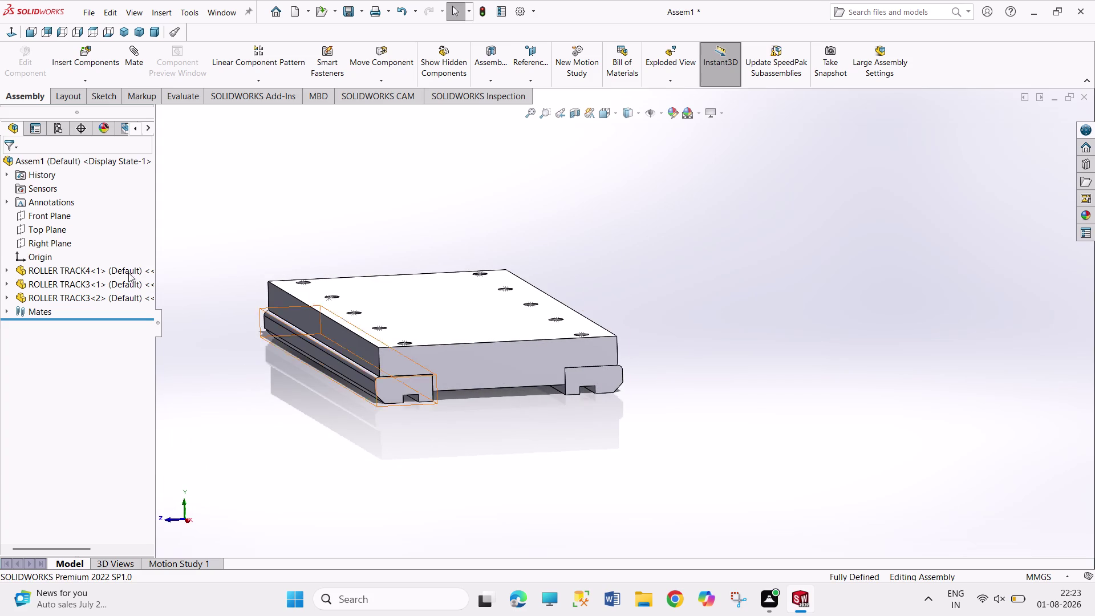
click(91, 55)
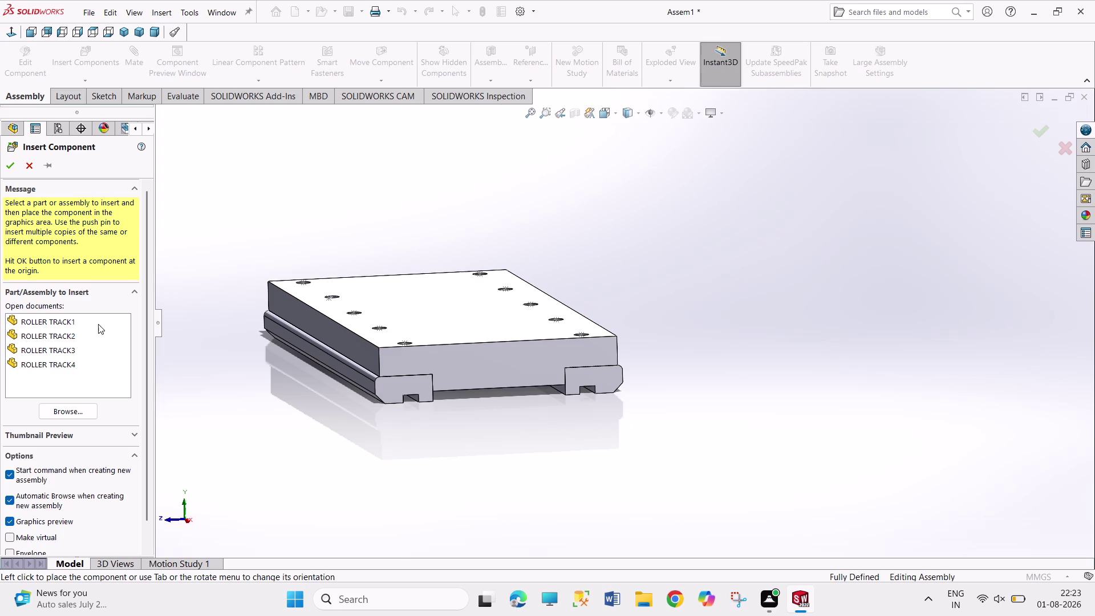
Insert a ROLLER TRACK2 side plate from Open documents below the base plate.
click(65, 337)
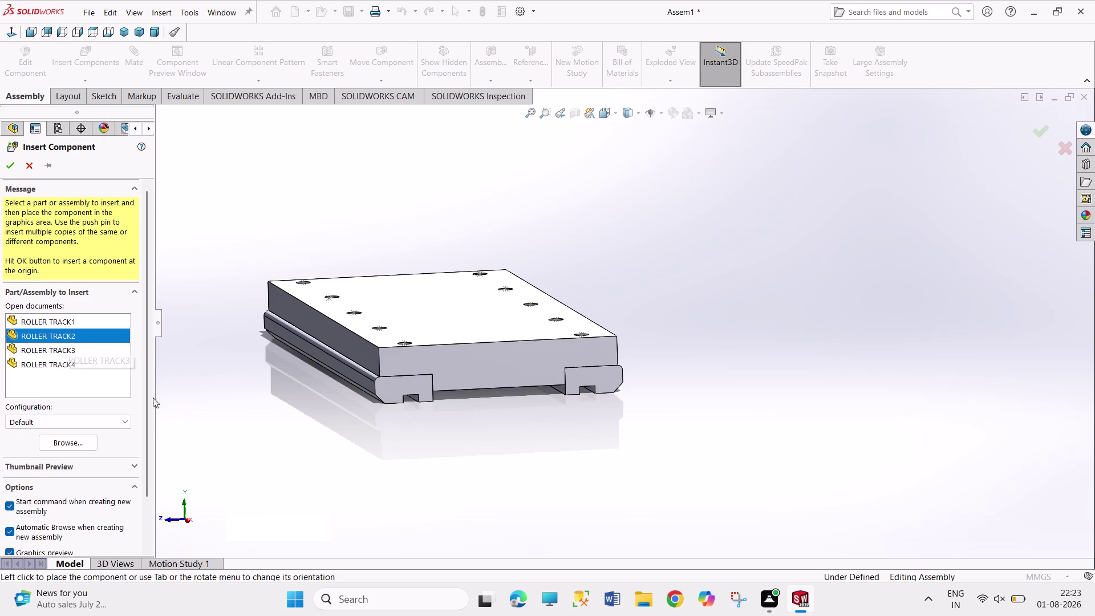
click(411, 471)
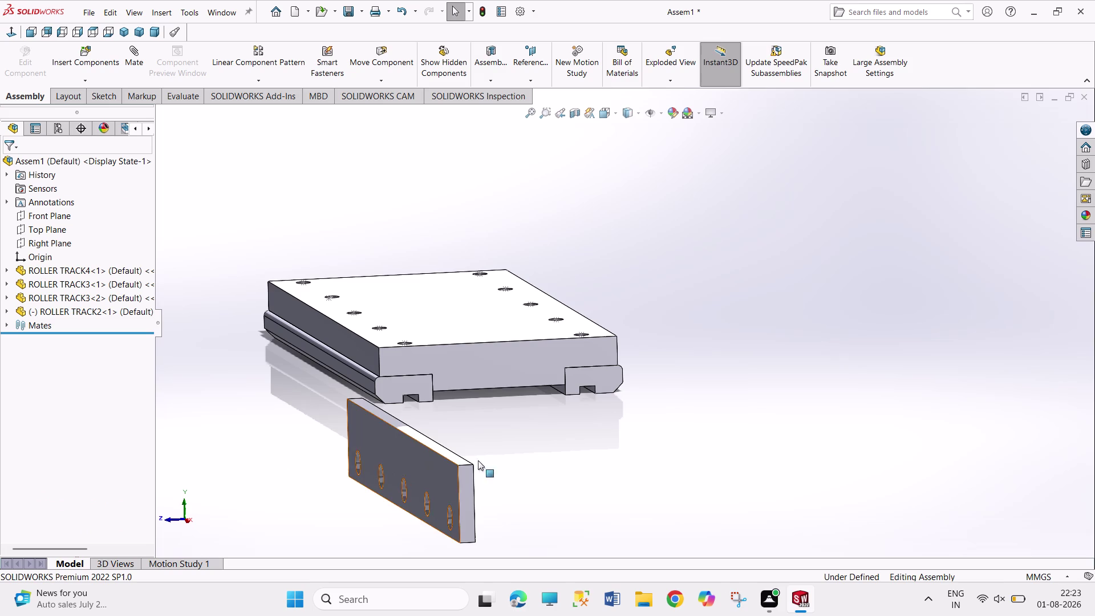
click(455, 458)
Mate a side plate face coincident with the base plate's underside.
middle_drag(509, 463, 490, 402)
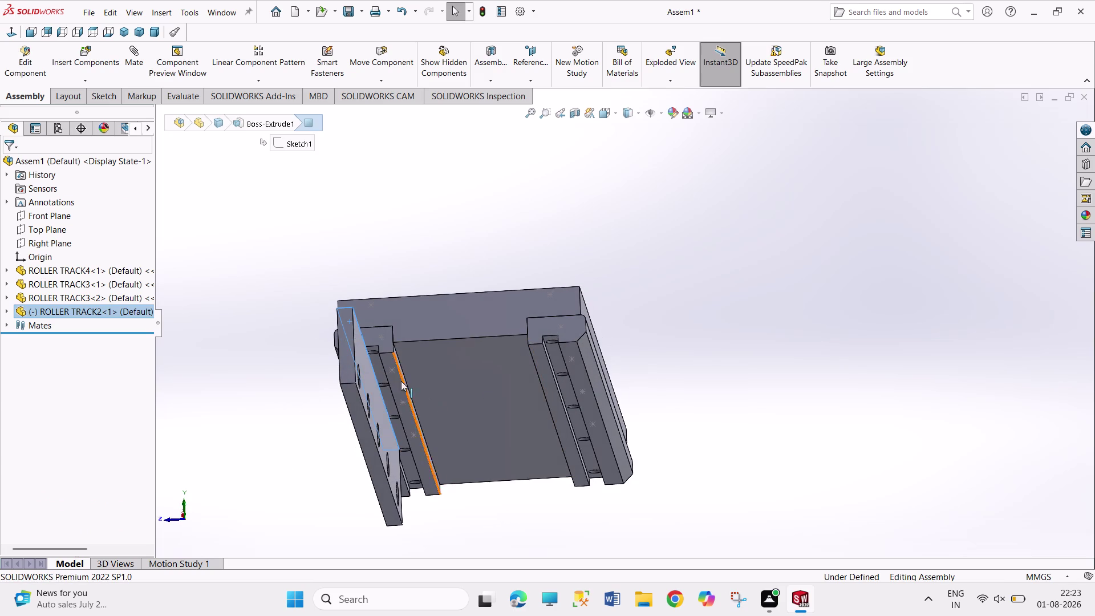
click(378, 363)
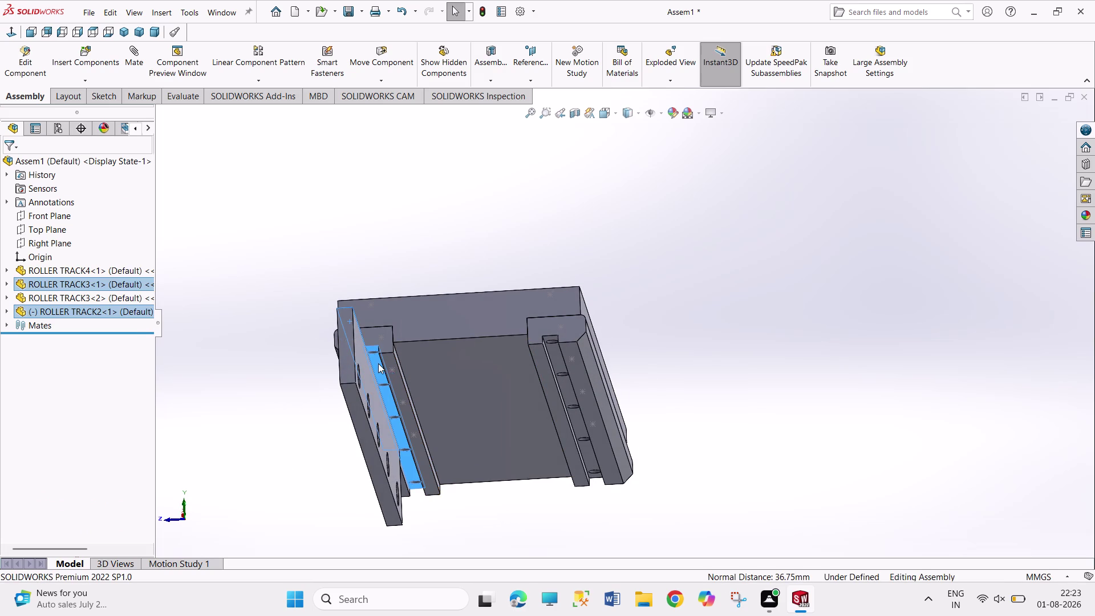
click(418, 356)
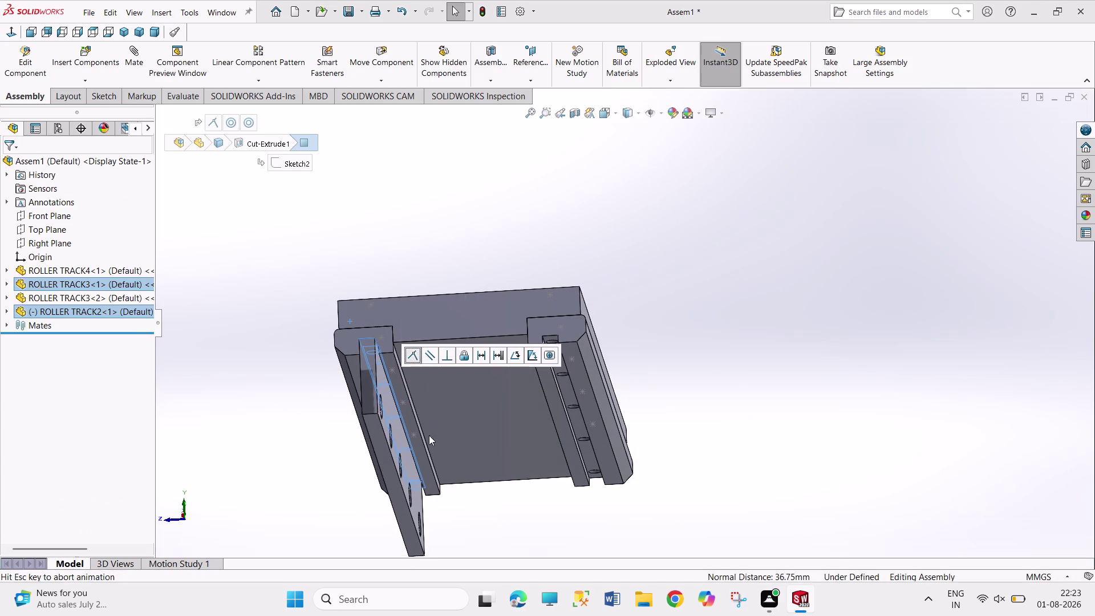
click(293, 474)
Mate the side plate's top face with the plate and rail, then drag it beside the rail.
click(366, 373)
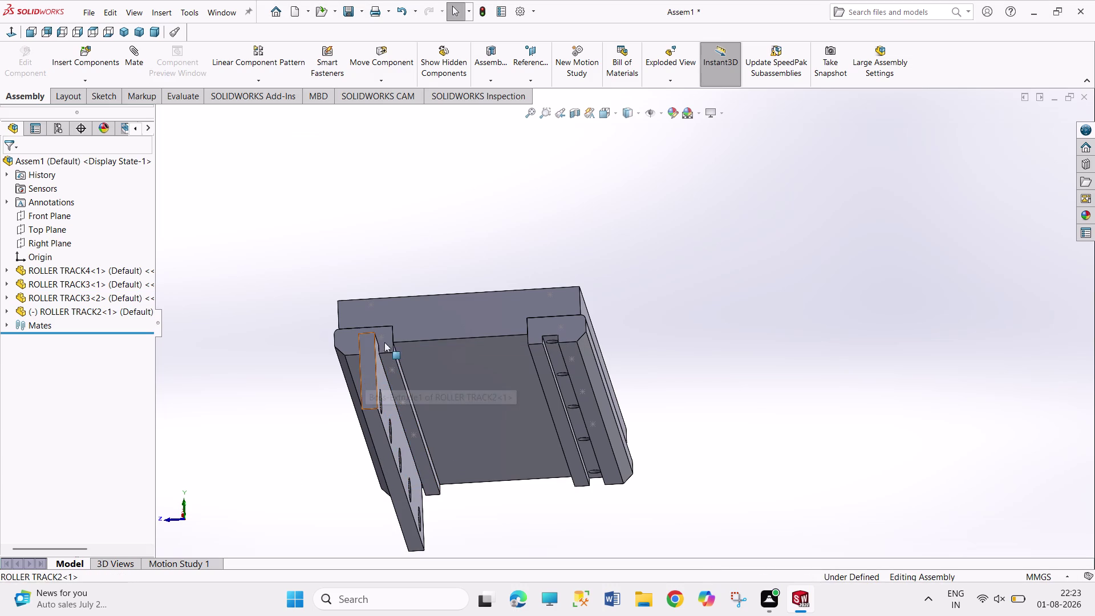
click(386, 336)
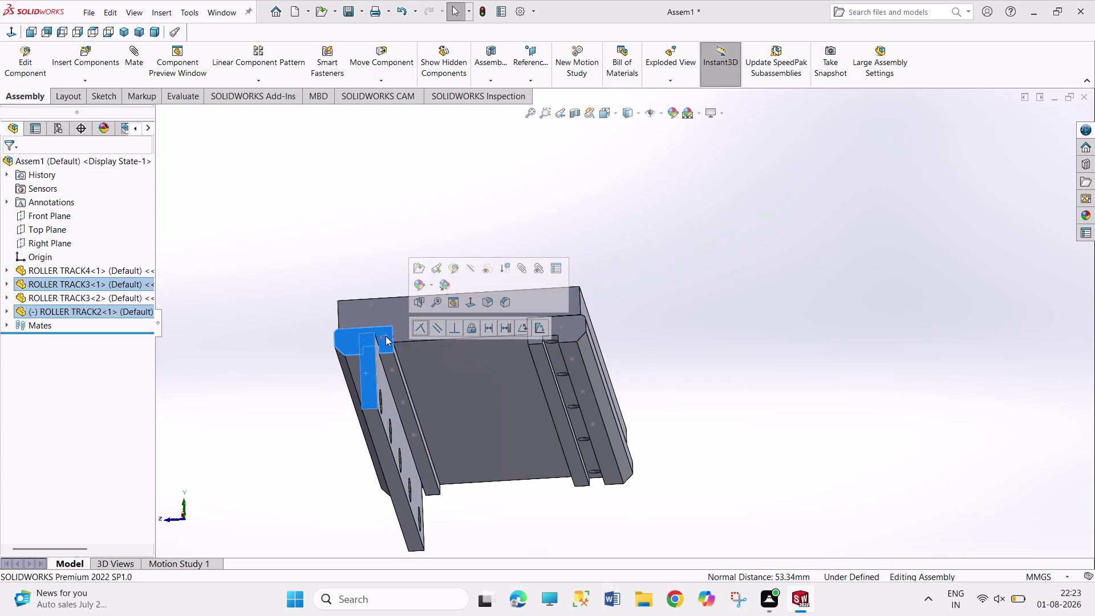
click(414, 330)
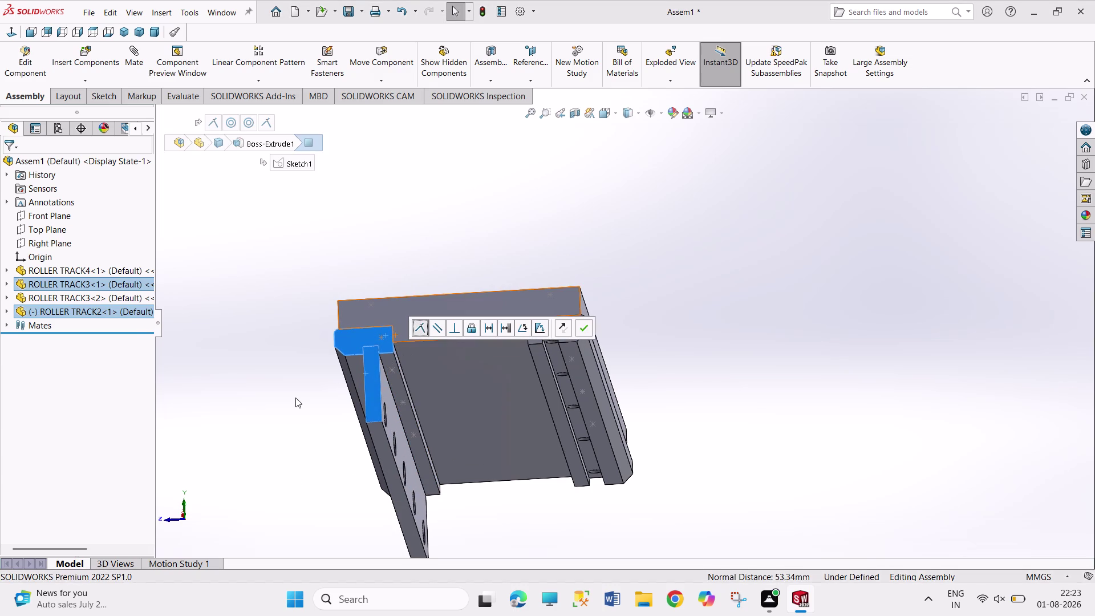
click(296, 398)
middle_drag(300, 386, 302, 387)
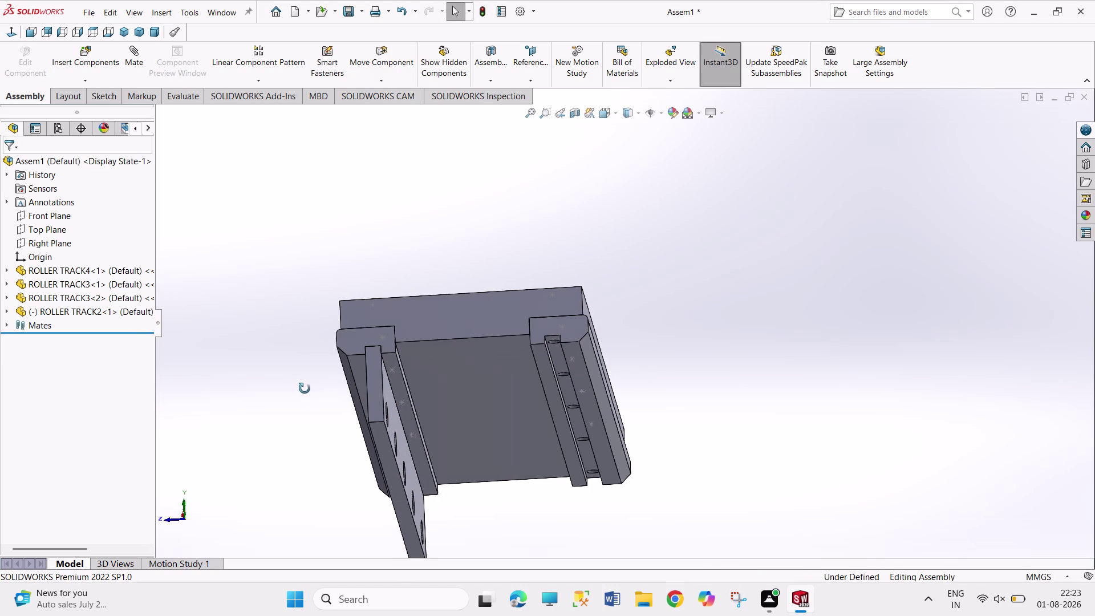
middle_drag(302, 387, 306, 391)
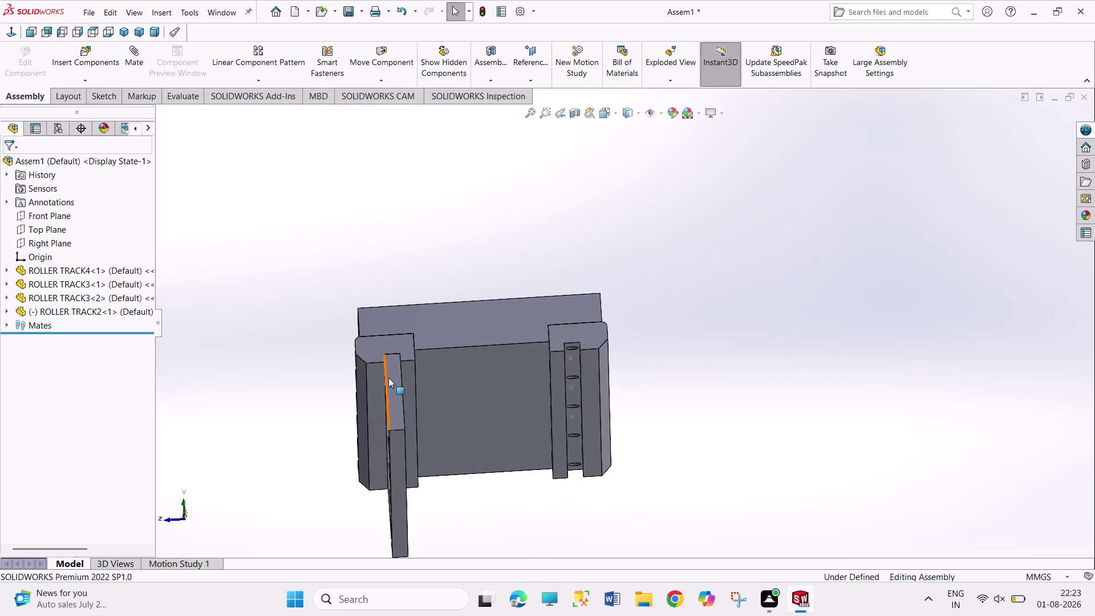
drag(393, 380, 363, 381)
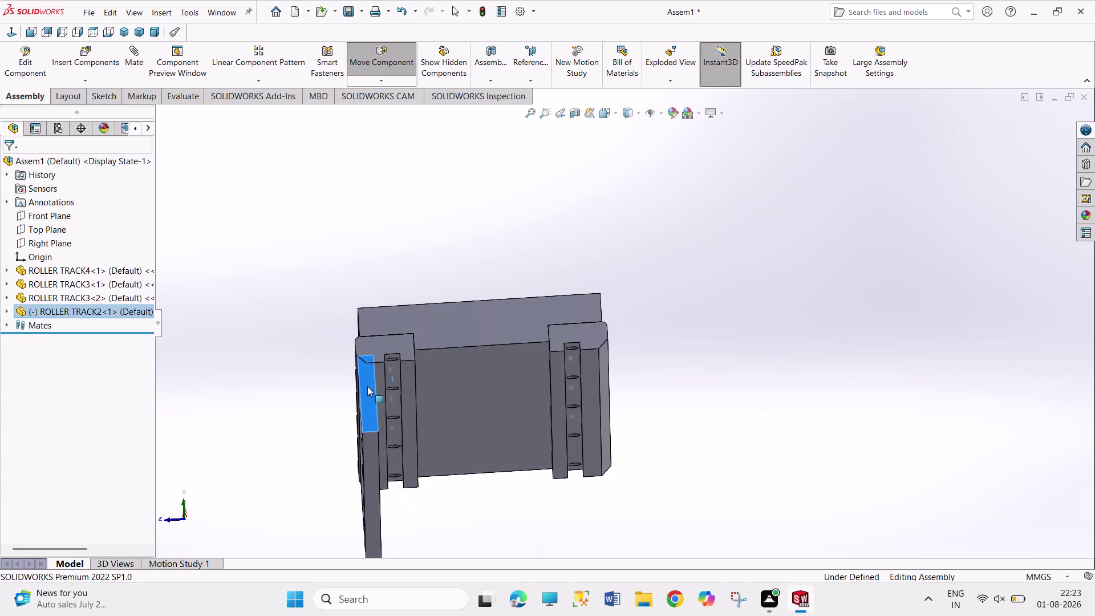
click(458, 515)
Make the side plate's inner face coincident with the rail face.
middle_drag(391, 467, 362, 483)
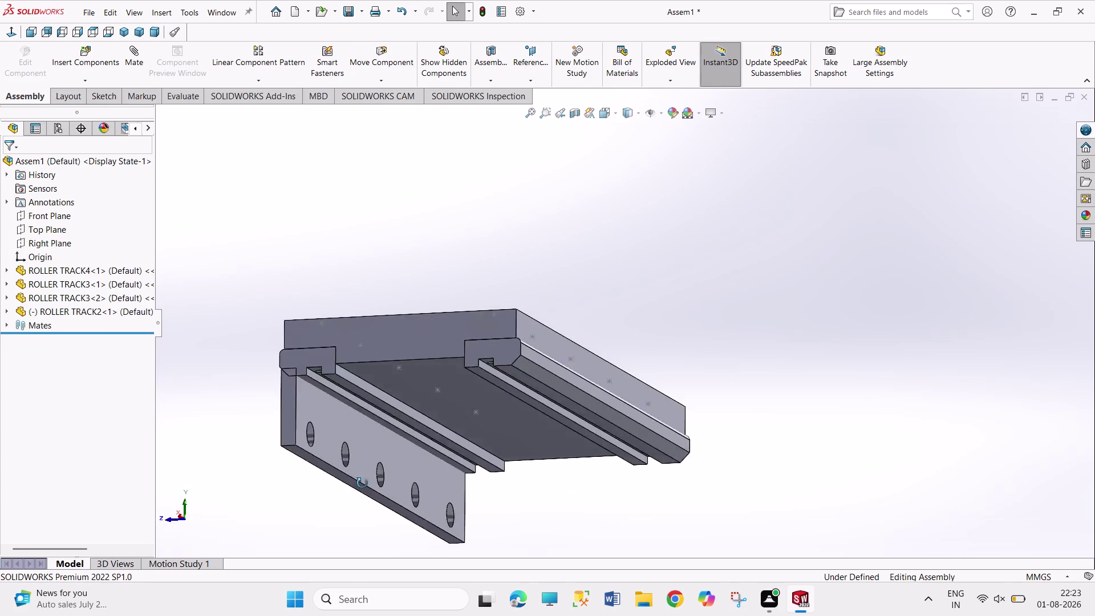
middle_drag(363, 483, 354, 496)
click(274, 422)
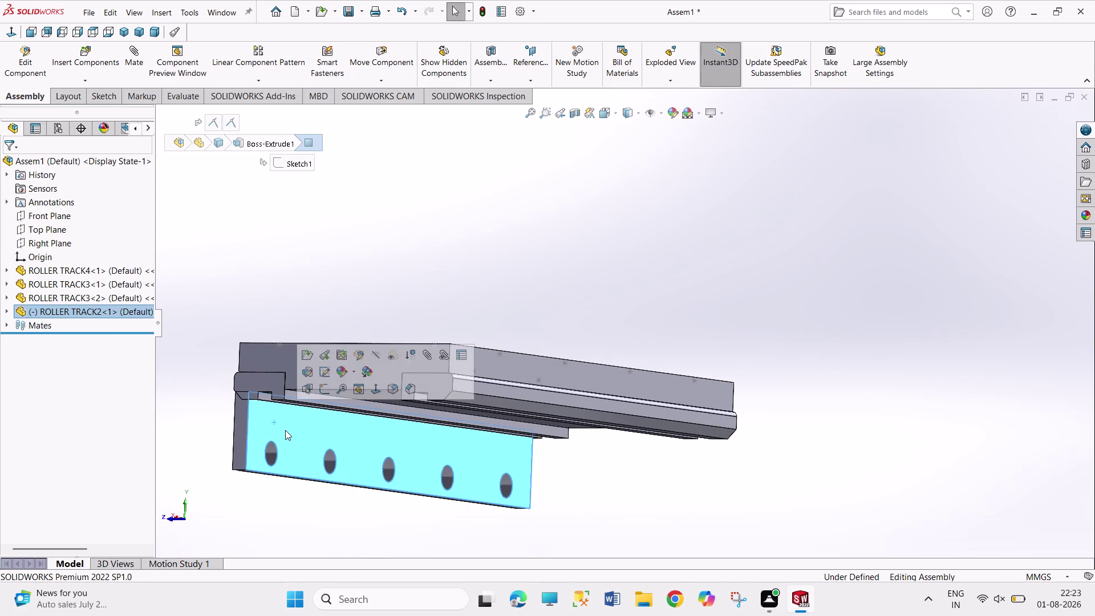
middle_drag(290, 431, 330, 430)
scroll(down, 3)
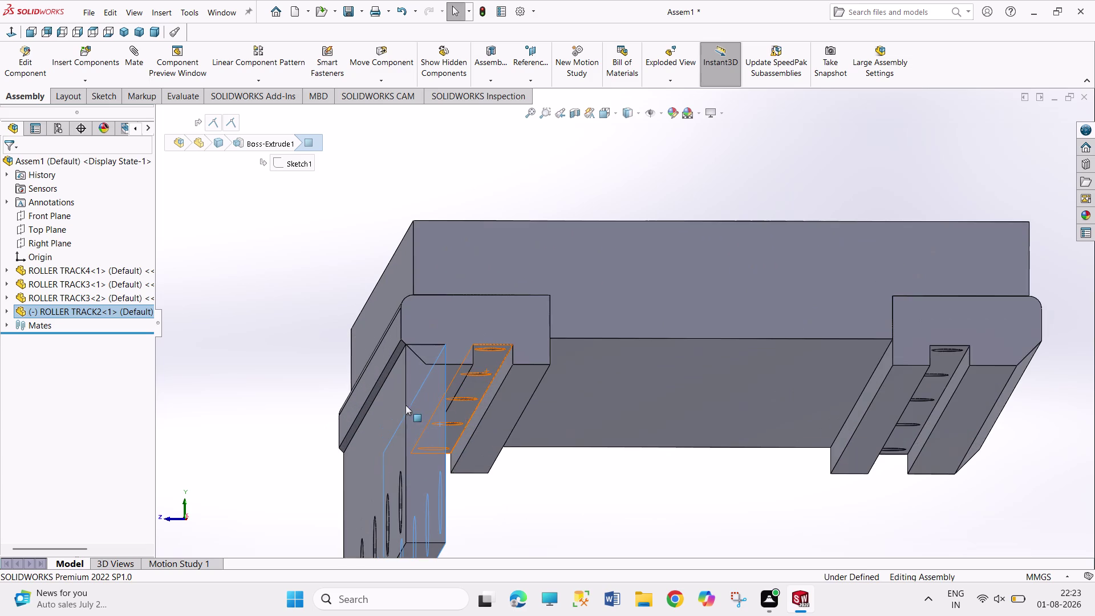
click(490, 390)
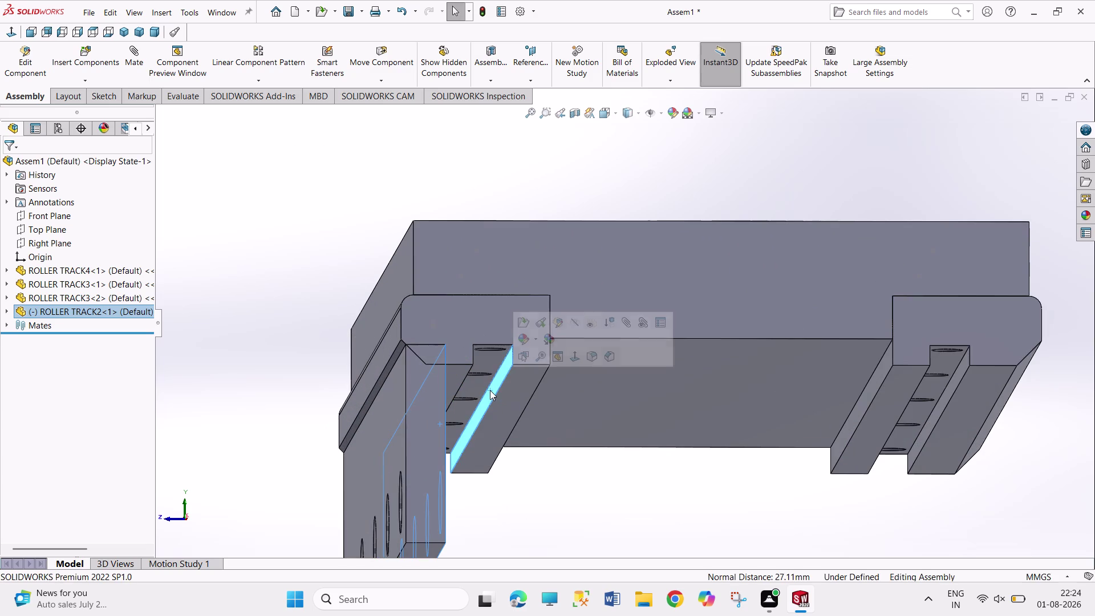
click(521, 382)
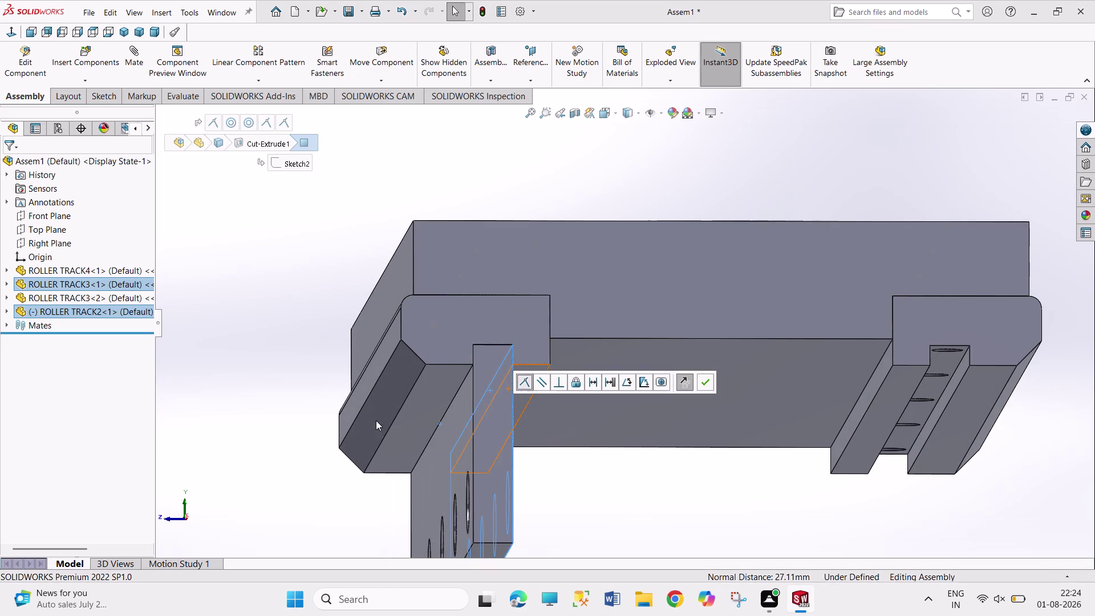
click(300, 409)
scroll(up, 3)
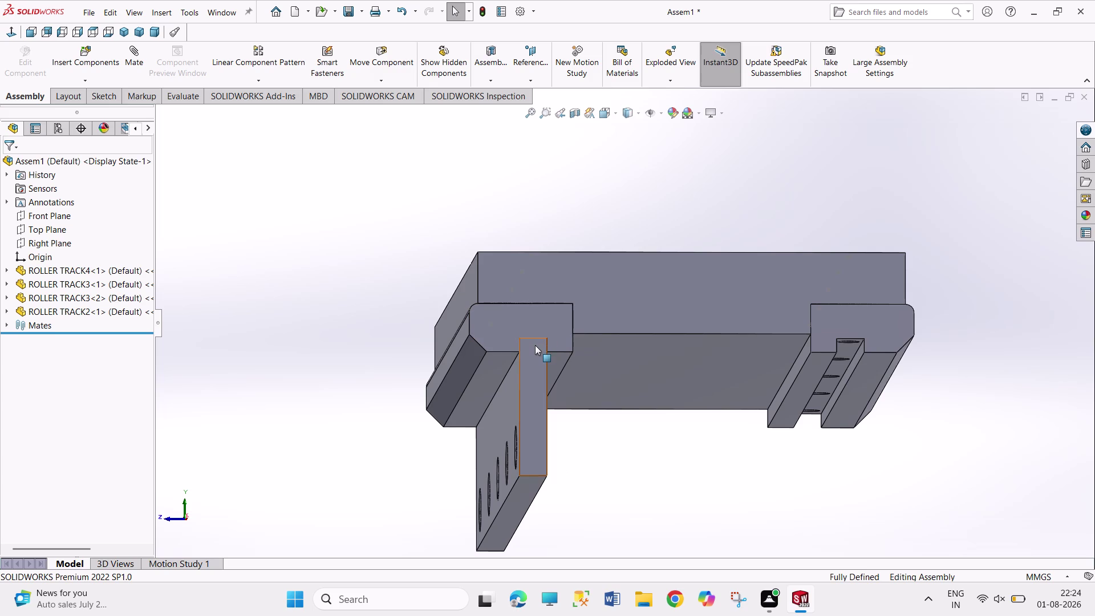
Make the side plate's top face coincident with the rail, fully defining the assembly.
click(535, 345)
click(538, 324)
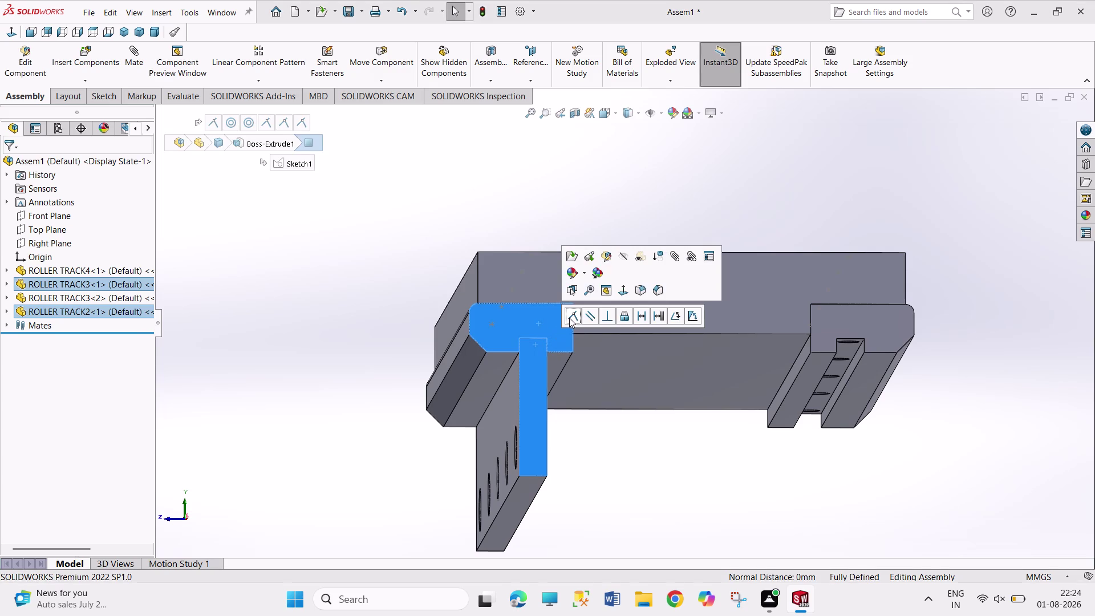
click(569, 318)
click(333, 414)
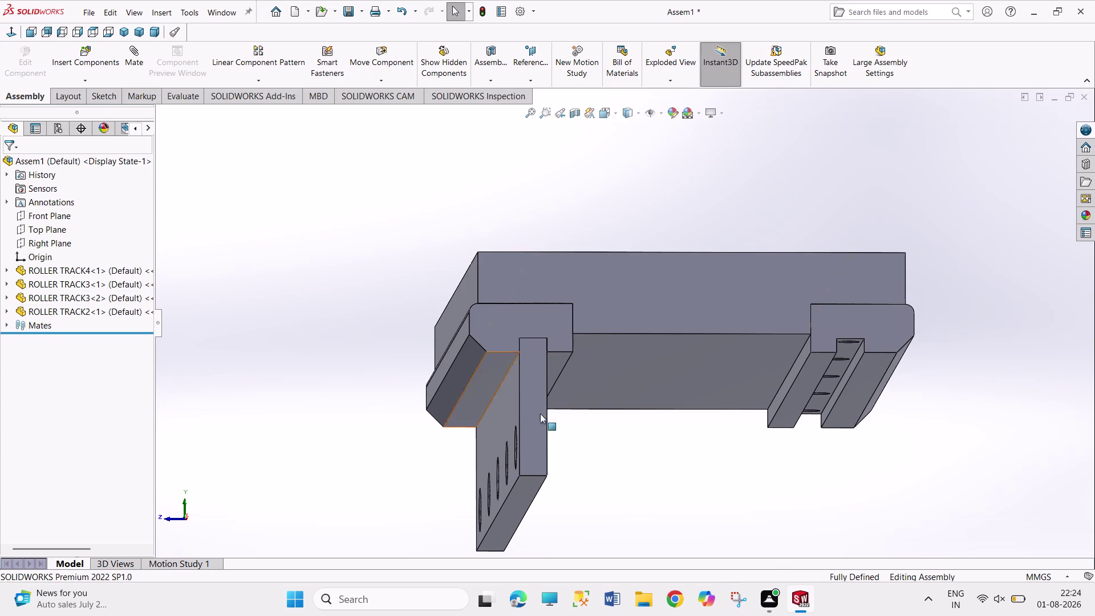
middle_drag(648, 421, 643, 426)
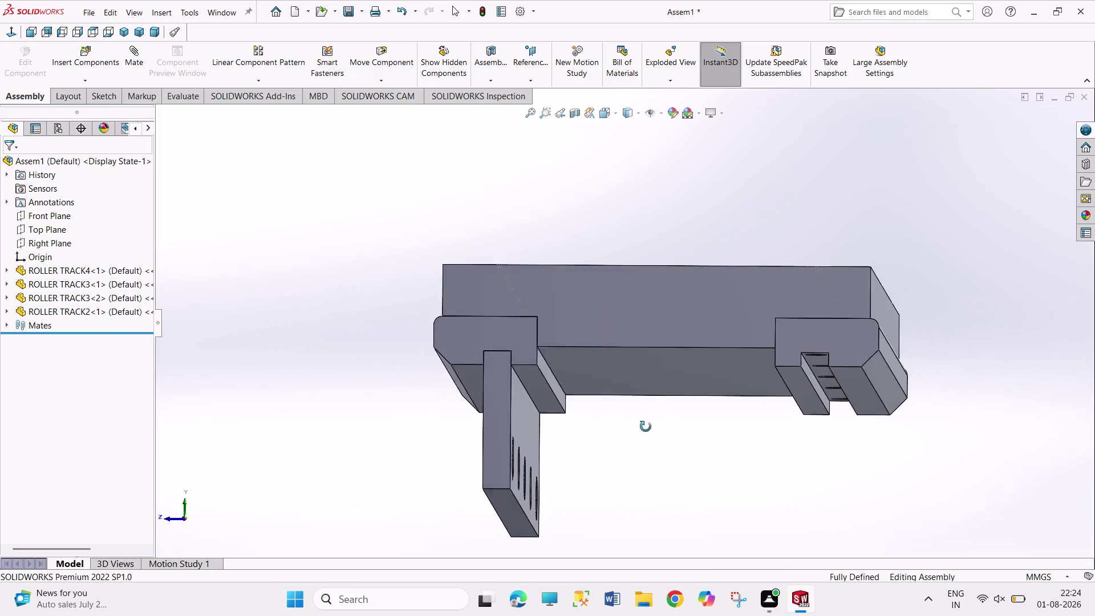
middle_drag(643, 426, 659, 432)
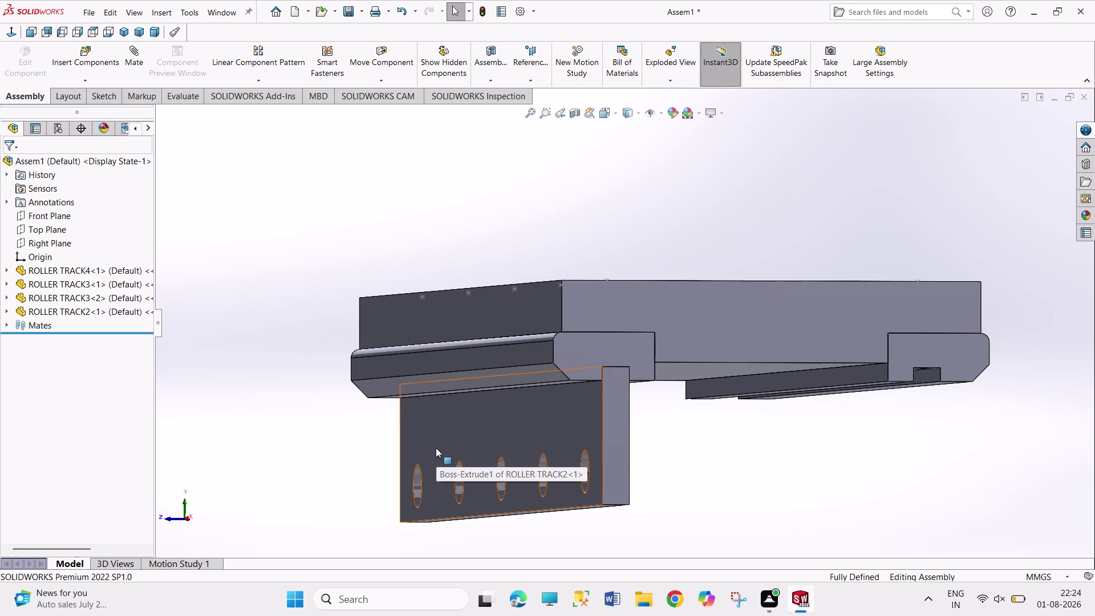
Insert a second ROLLER TRACK2 side plate from open documents and place it in the scene.
click(97, 52)
click(98, 336)
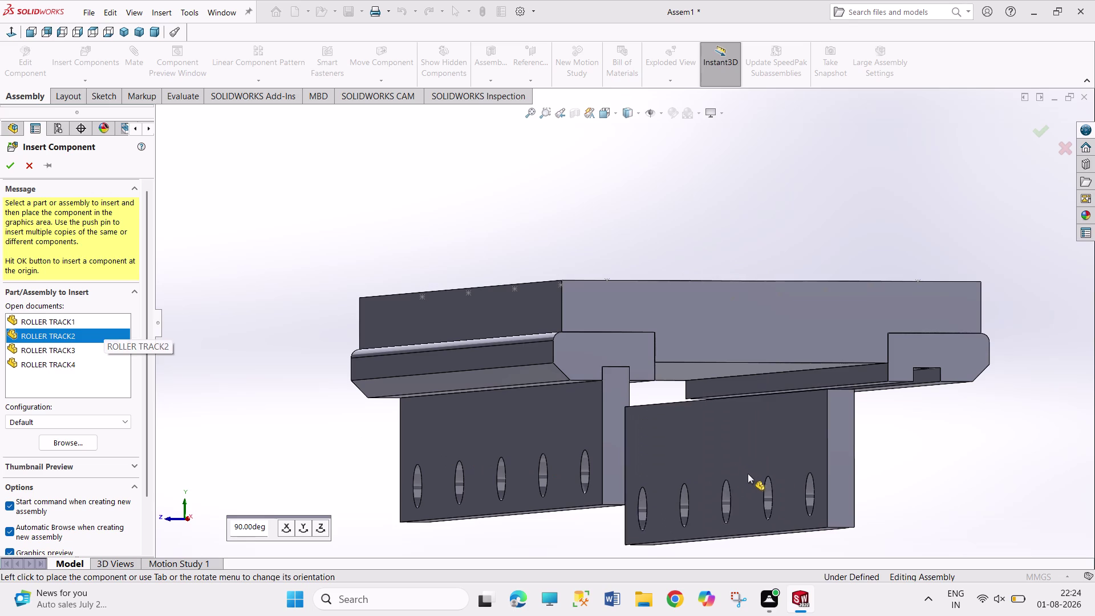
click(772, 477)
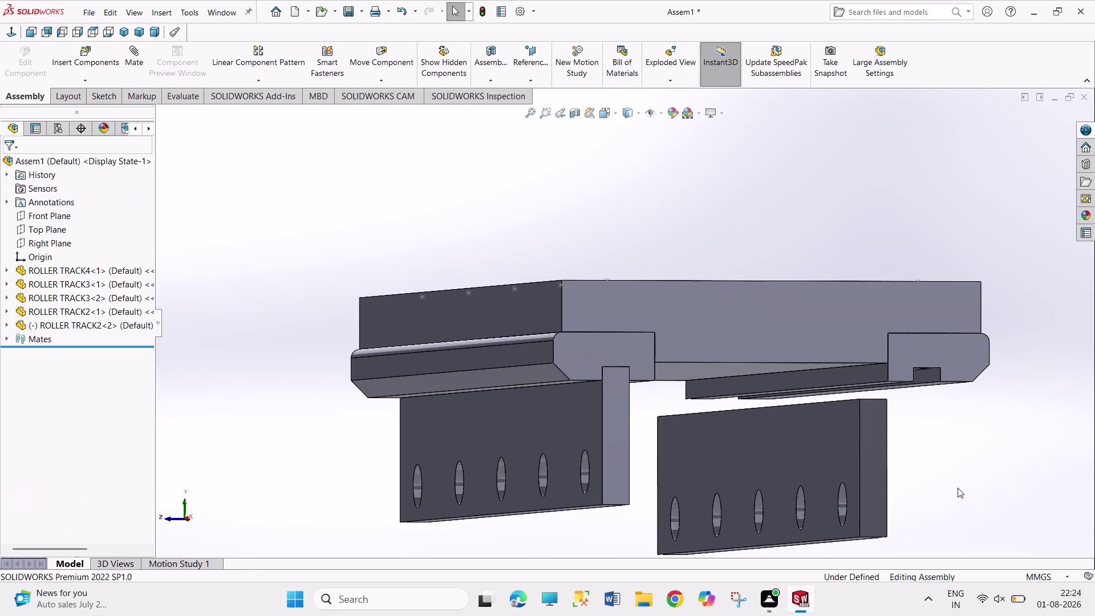
middle_drag(916, 478, 885, 506)
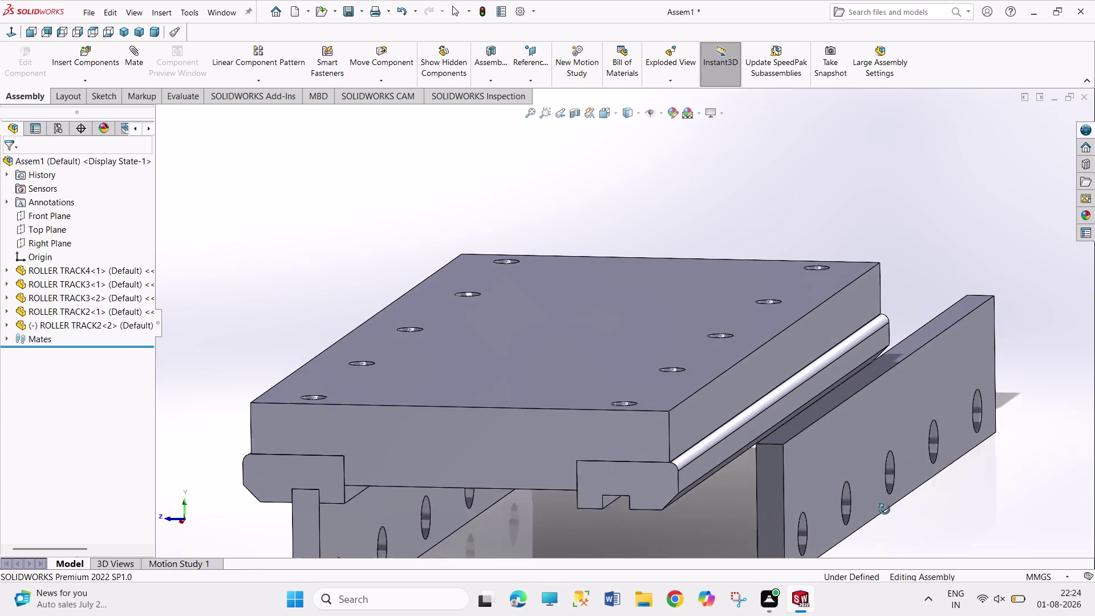
Mate a face of the second side plate coincident with the second rail's face.
middle_drag(886, 506, 882, 512)
click(811, 421)
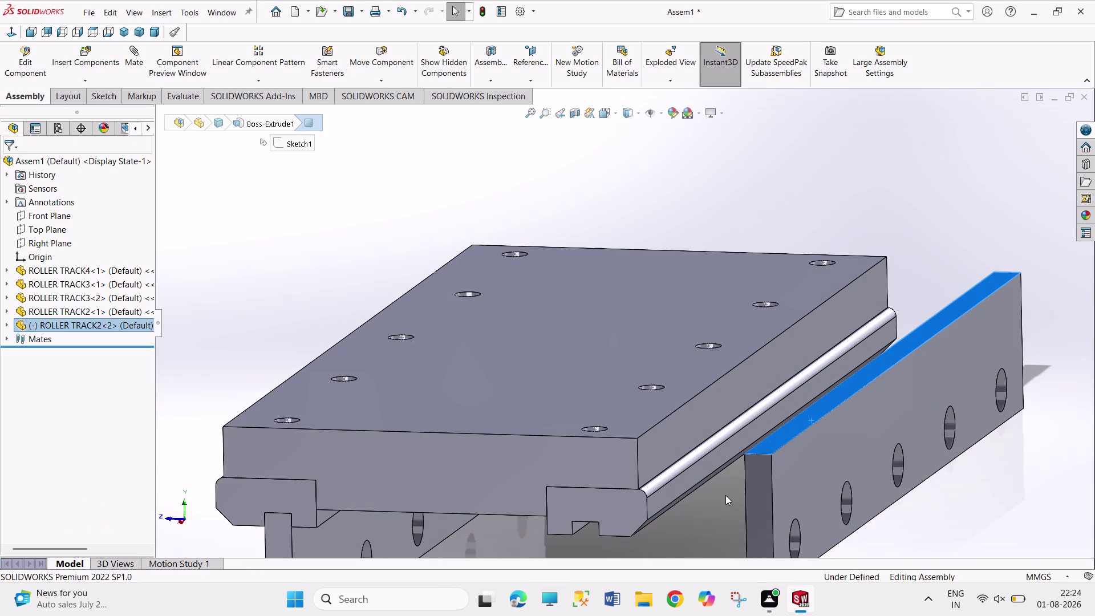
middle_drag(726, 495, 736, 404)
click(666, 316)
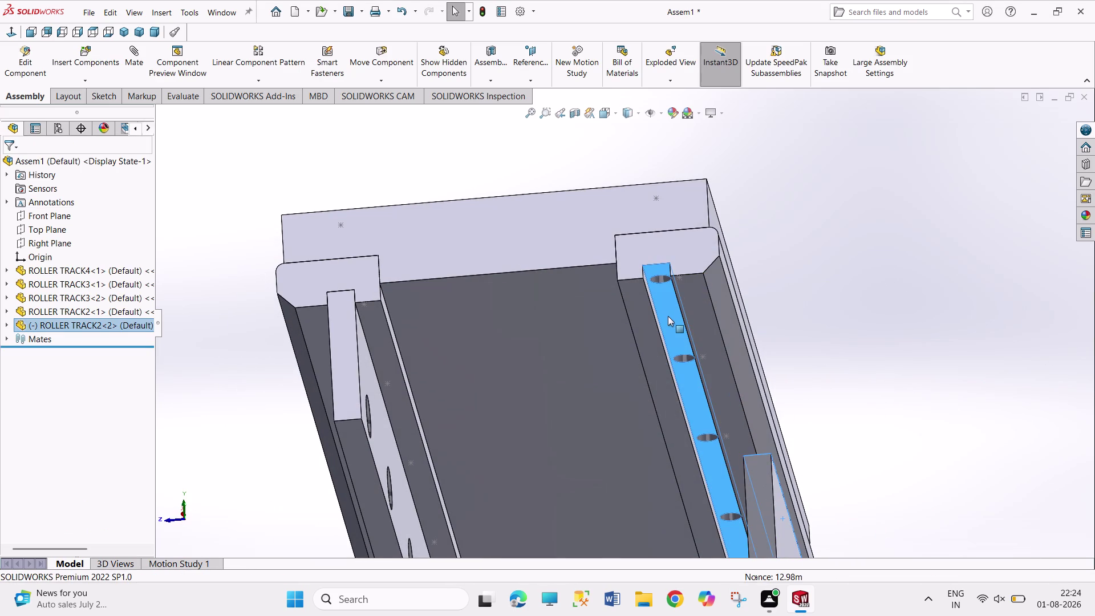
click(698, 310)
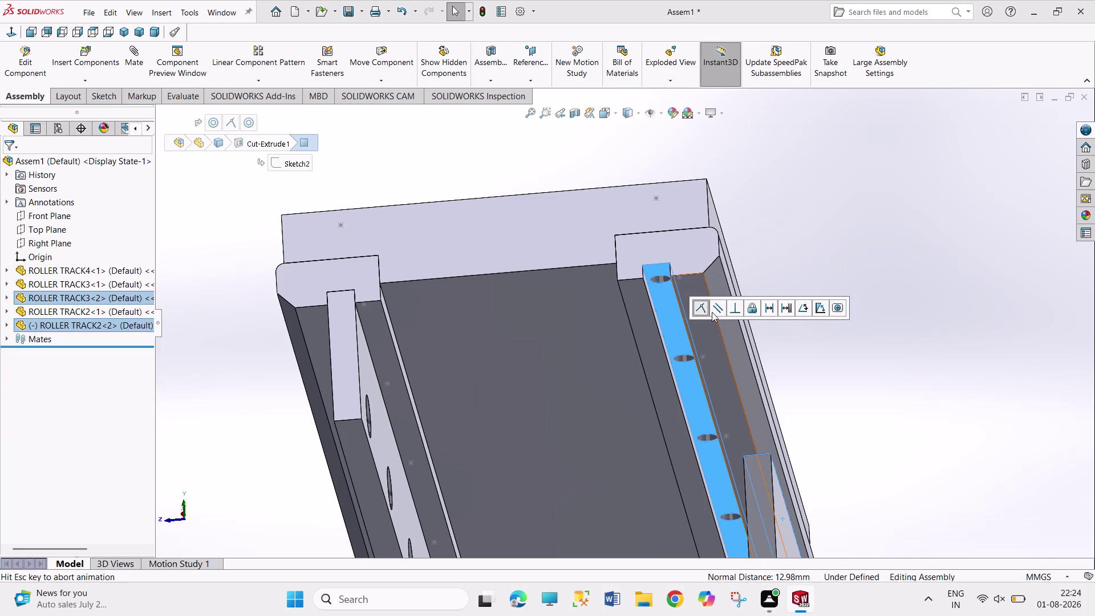
click(848, 371)
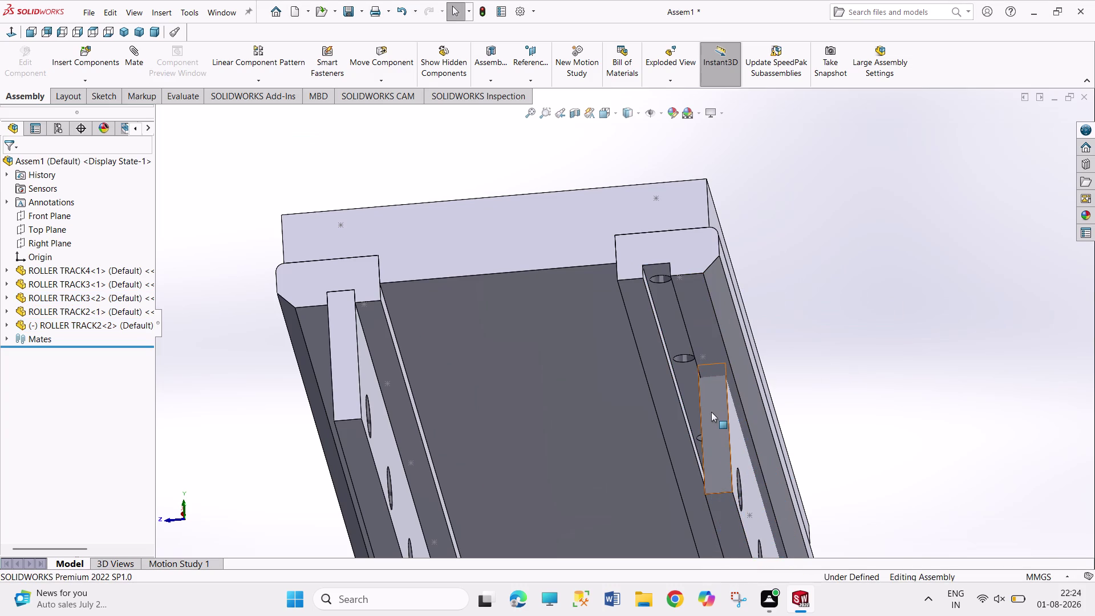
Add a Coincident mate between the plate's inner face and the rail face.
middle_drag(682, 434, 706, 445)
click(716, 460)
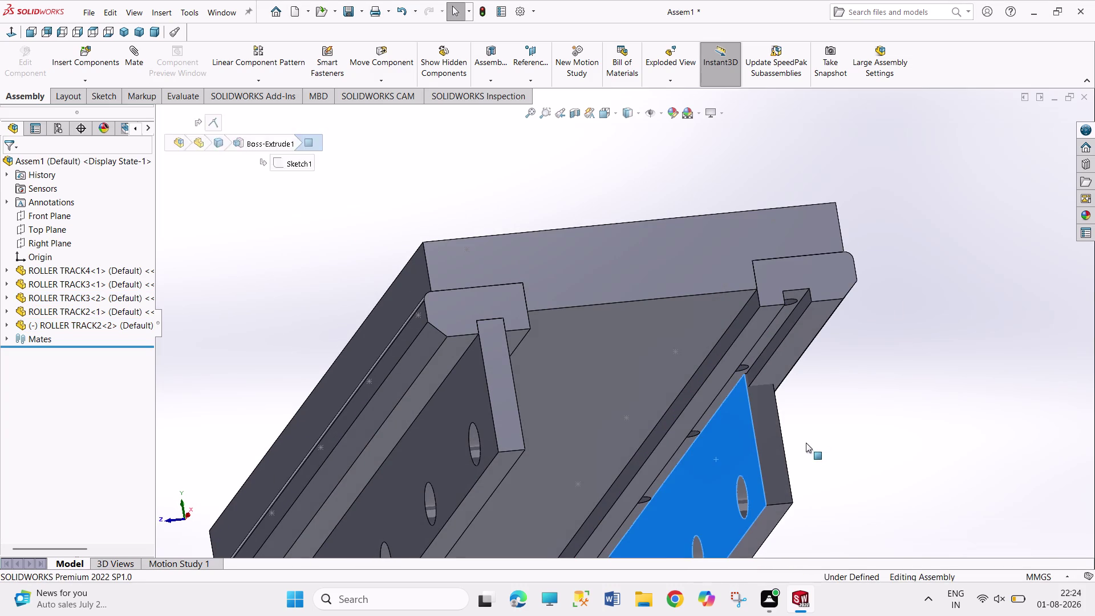
middle_drag(809, 441, 774, 445)
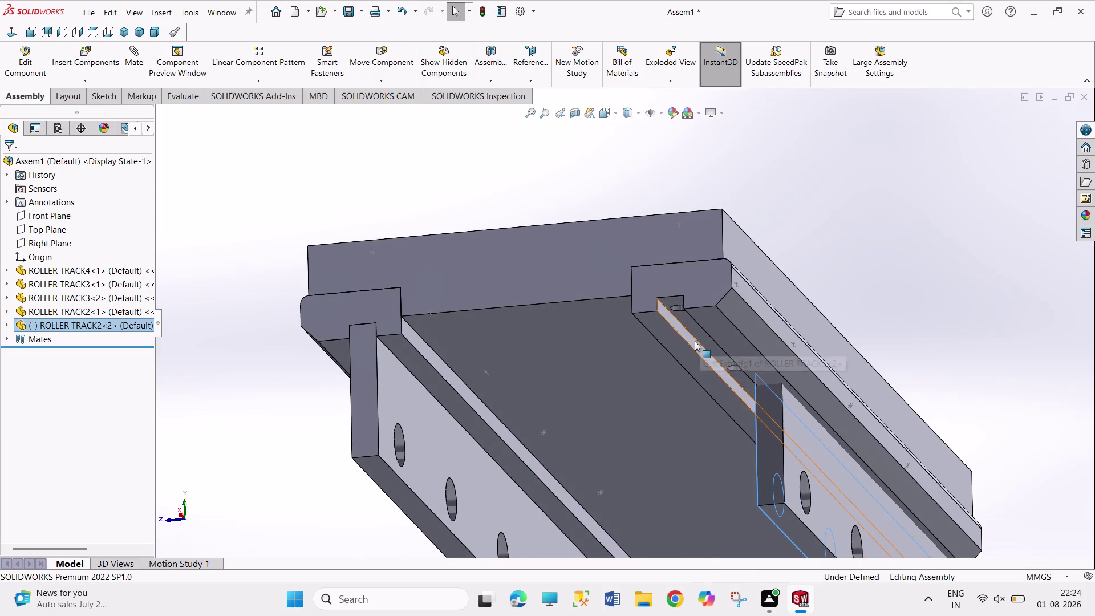
click(693, 343)
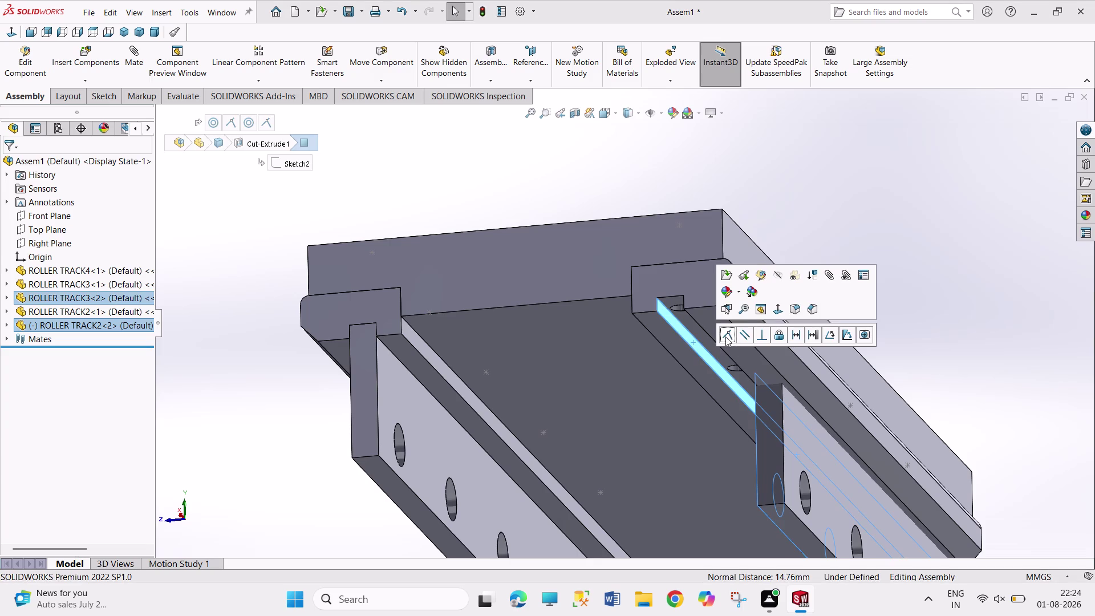
click(726, 336)
click(945, 341)
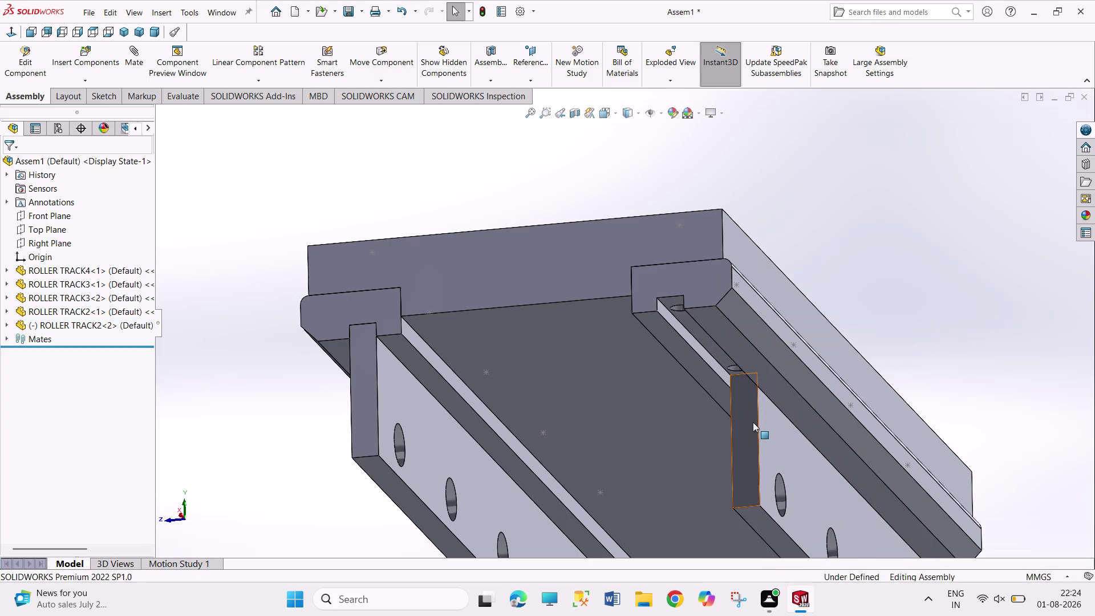
Mate the plate's top face to the rail end face with a Coincident mate.
click(753, 422)
click(710, 293)
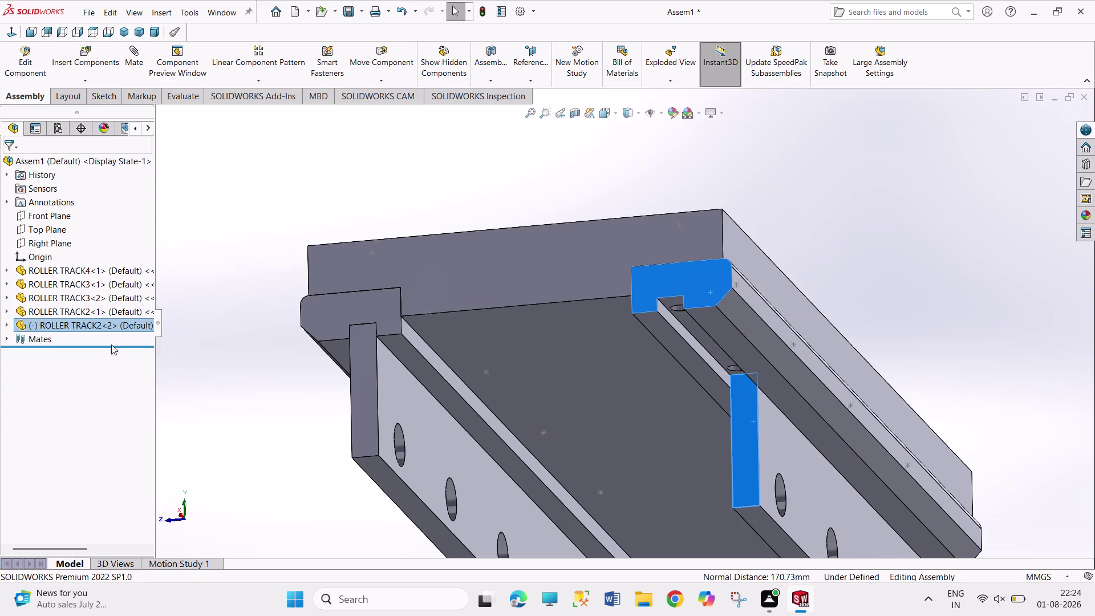
click(138, 58)
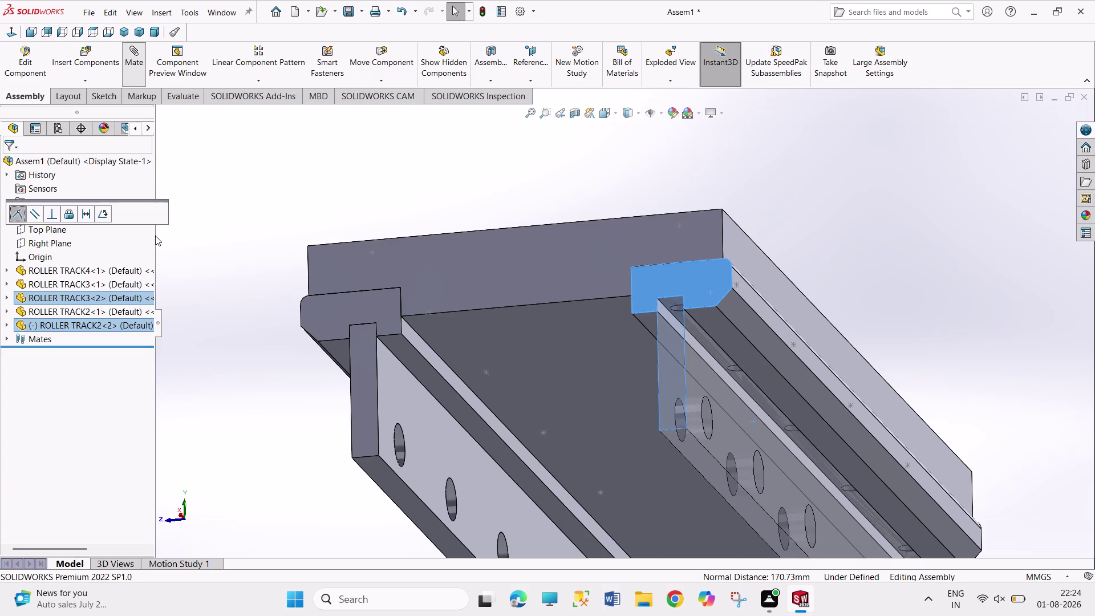
click(163, 213)
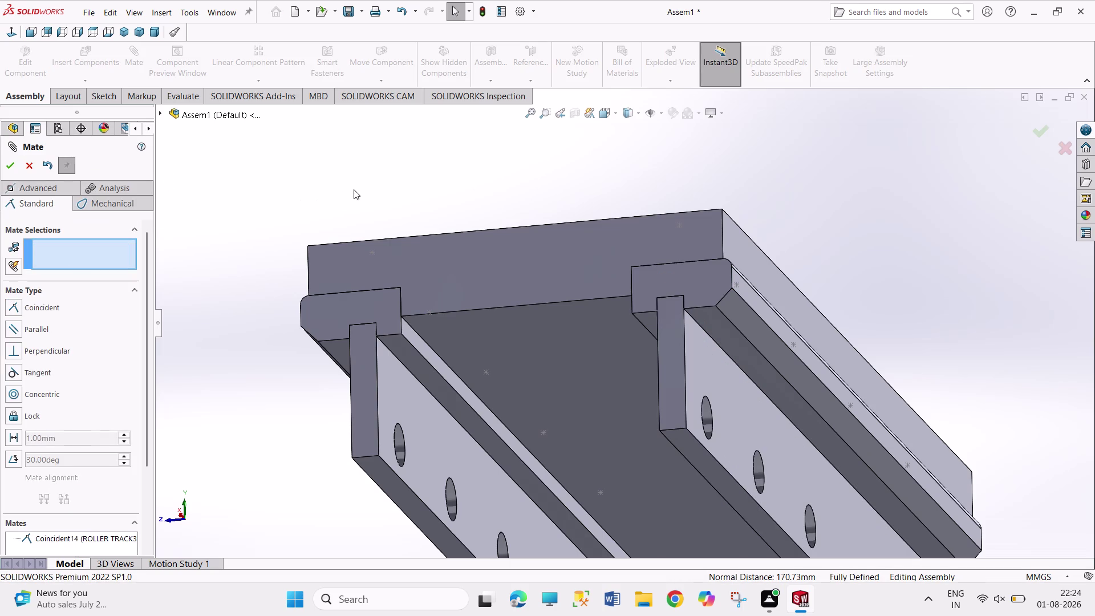
click(354, 190)
click(16, 165)
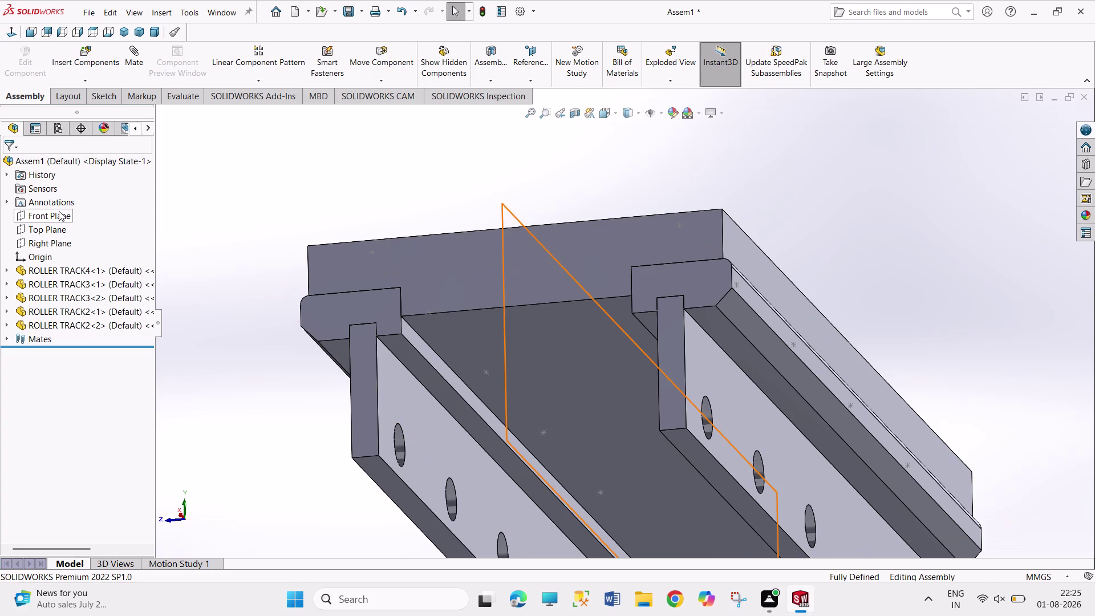
click(91, 57)
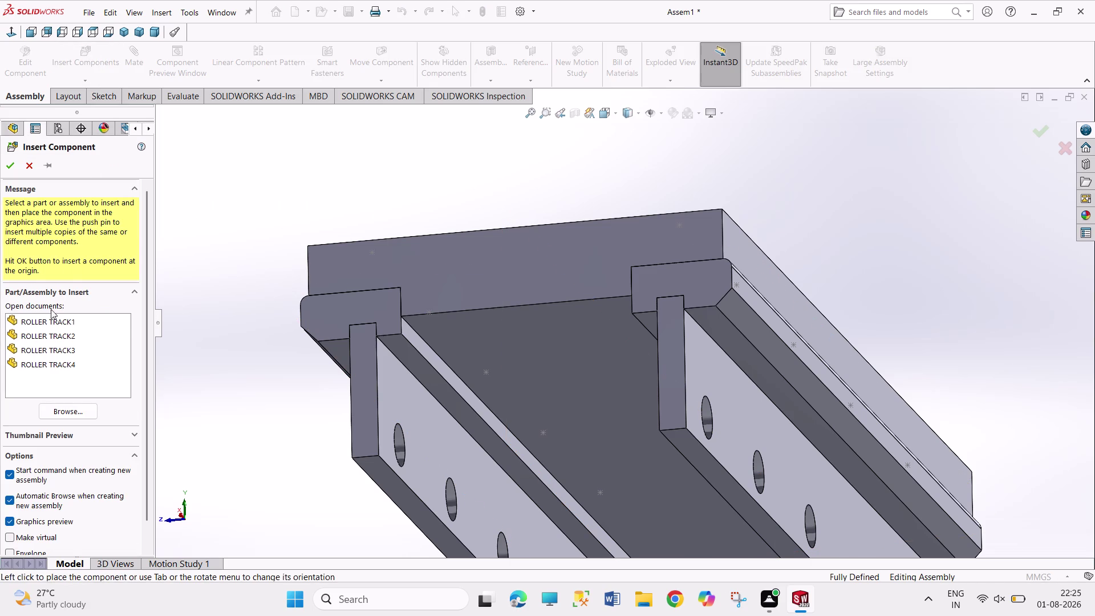
Insert the ROLLER TRACK1 roller into the assembly.
click(49, 323)
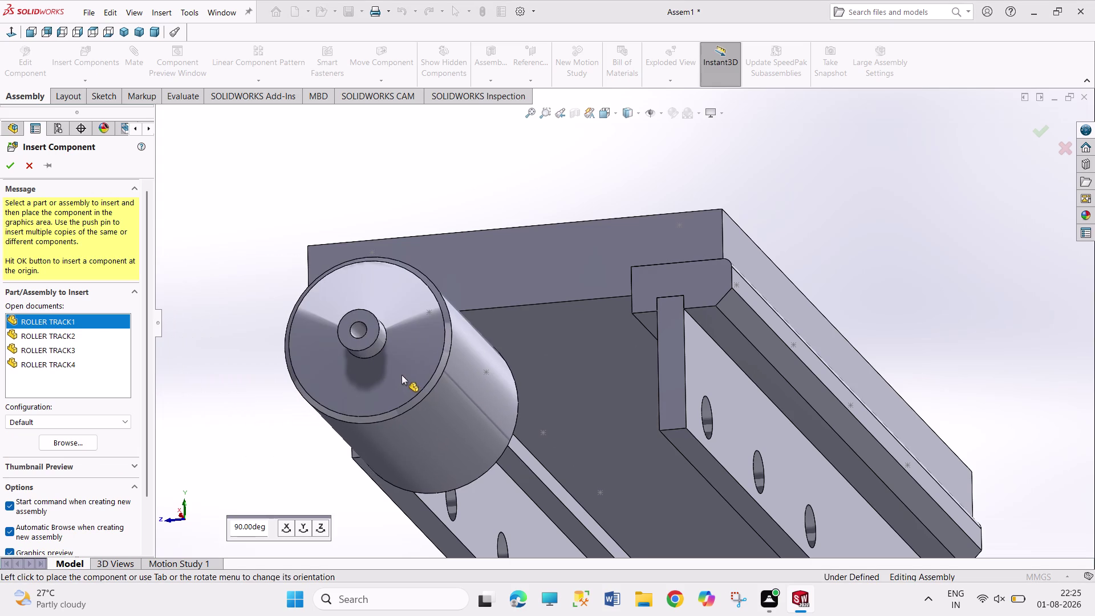
click(402, 375)
middle_drag(324, 440, 305, 446)
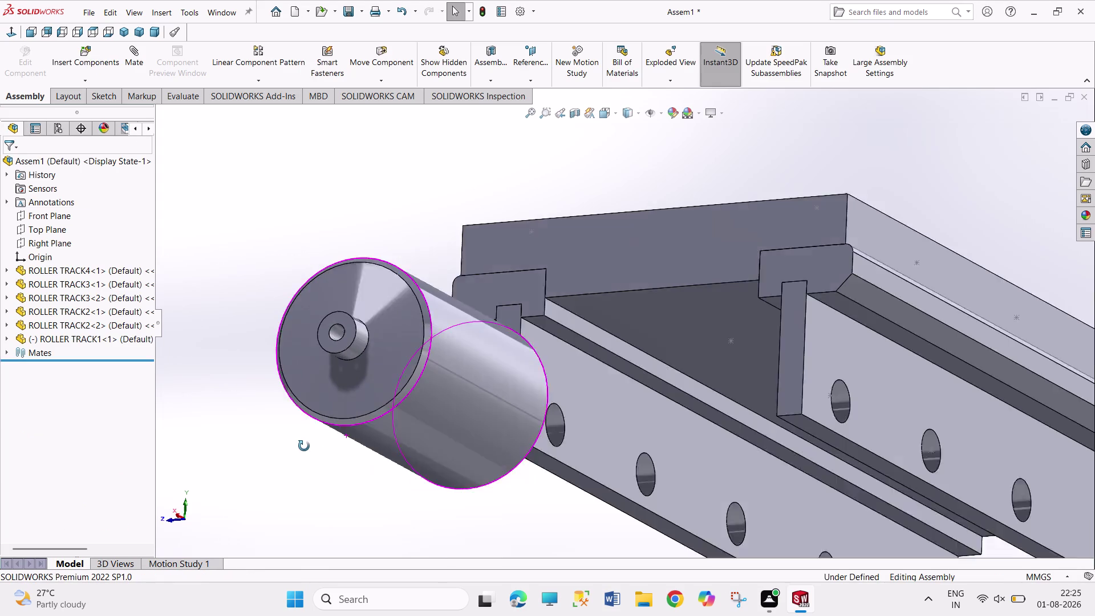
middle_drag(305, 446, 292, 443)
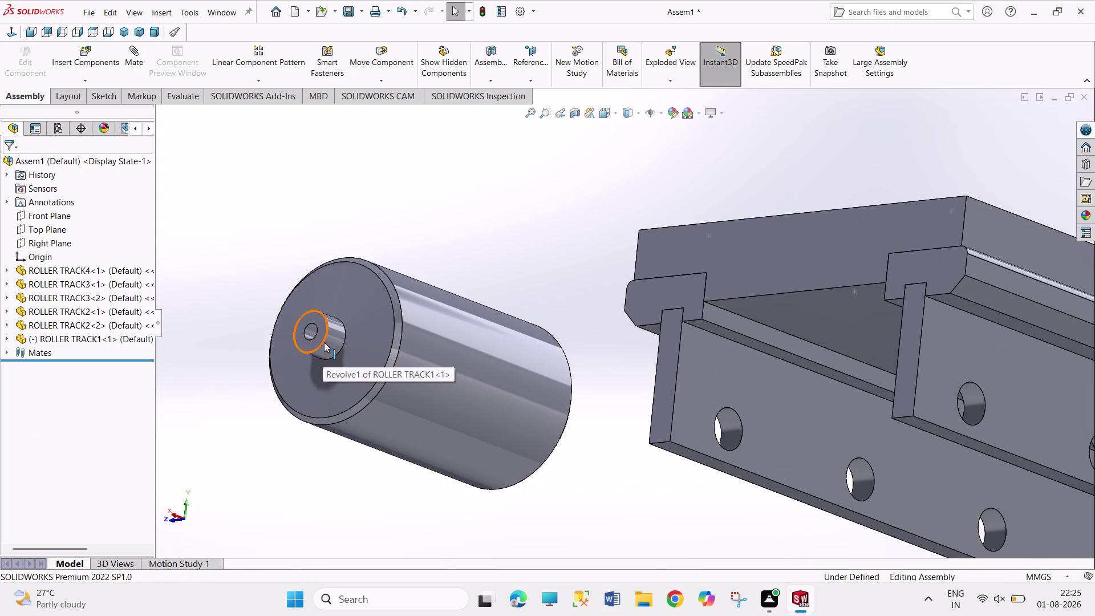
Mate the roller shaft's circular edge concentric with a side-plate hole.
click(324, 342)
click(735, 450)
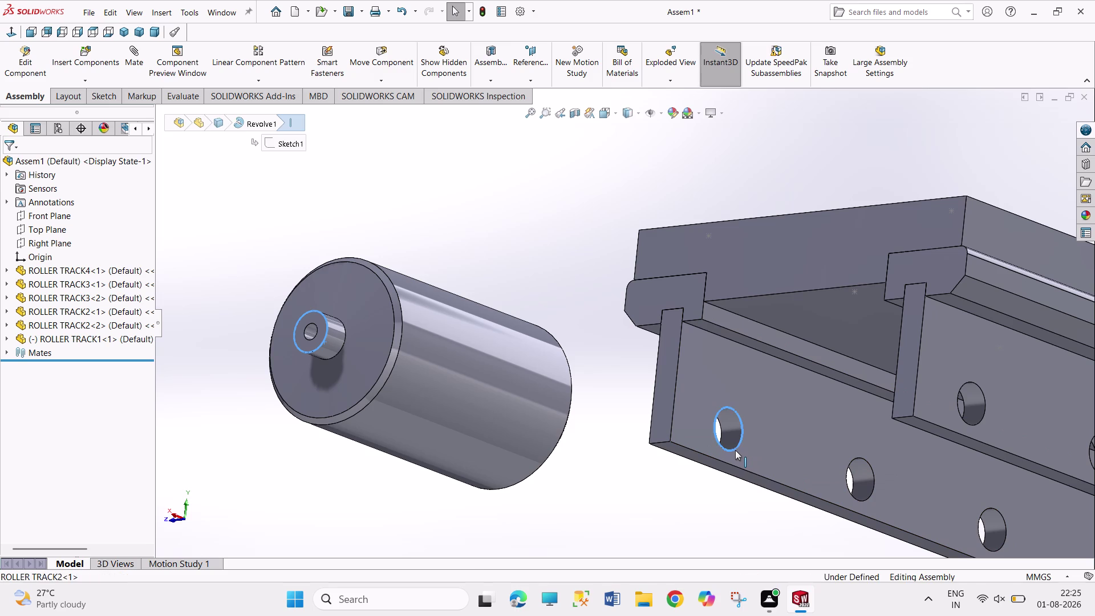
click(790, 441)
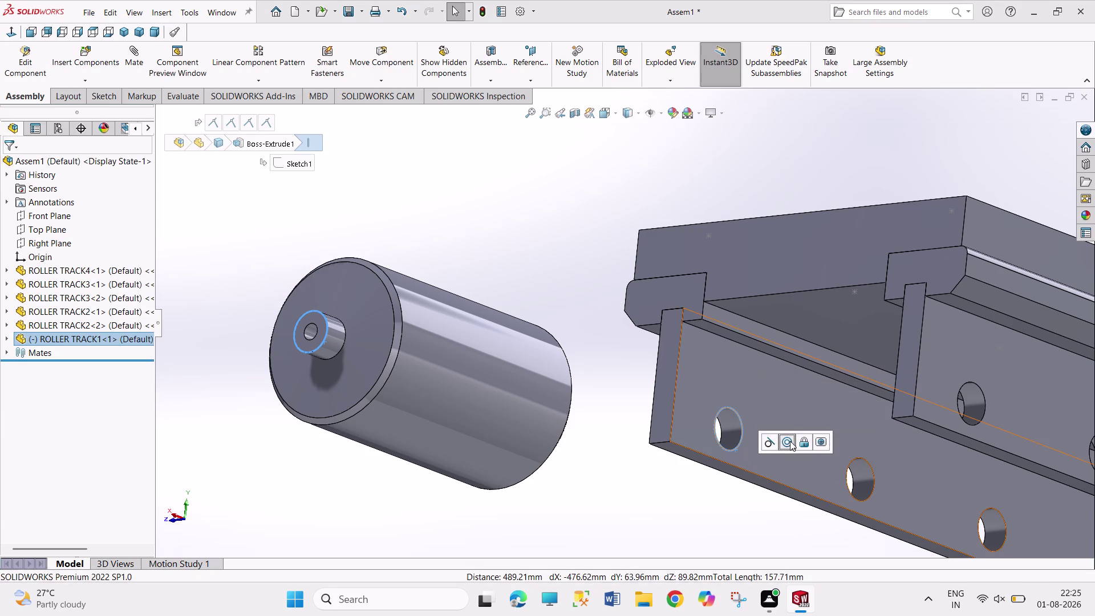
click(428, 469)
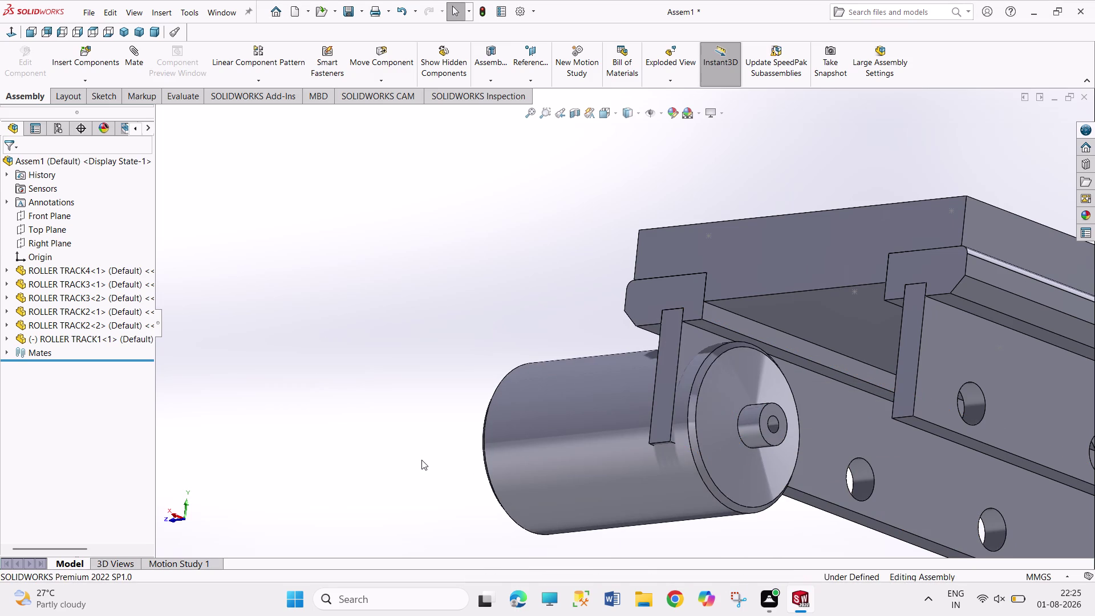
middle_drag(422, 460, 532, 466)
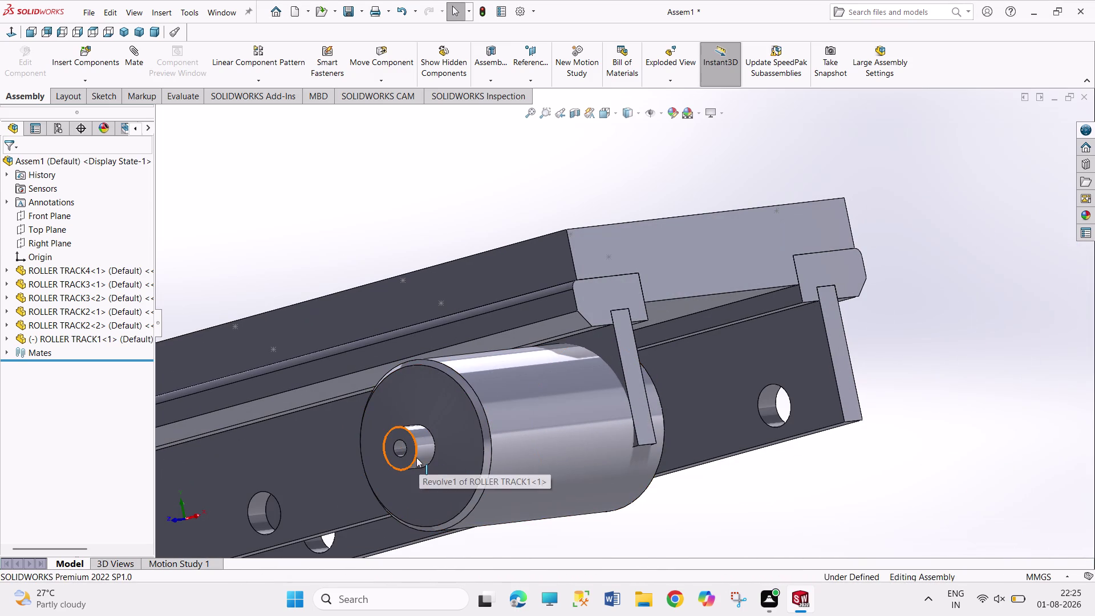
Make the roller shaft concentric with the side plate's end hole.
click(416, 458)
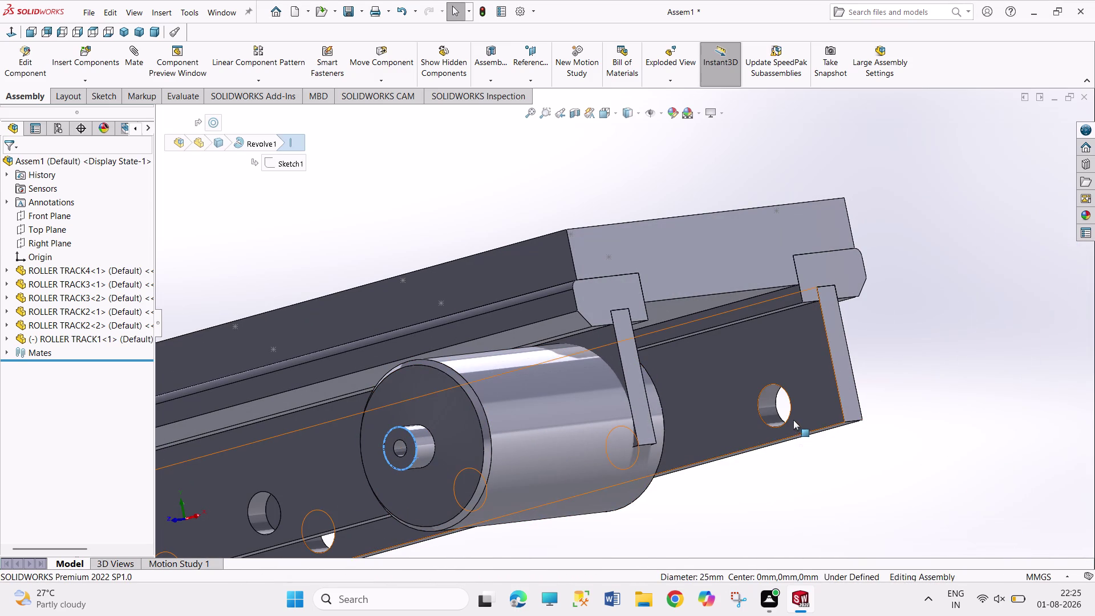
click(790, 417)
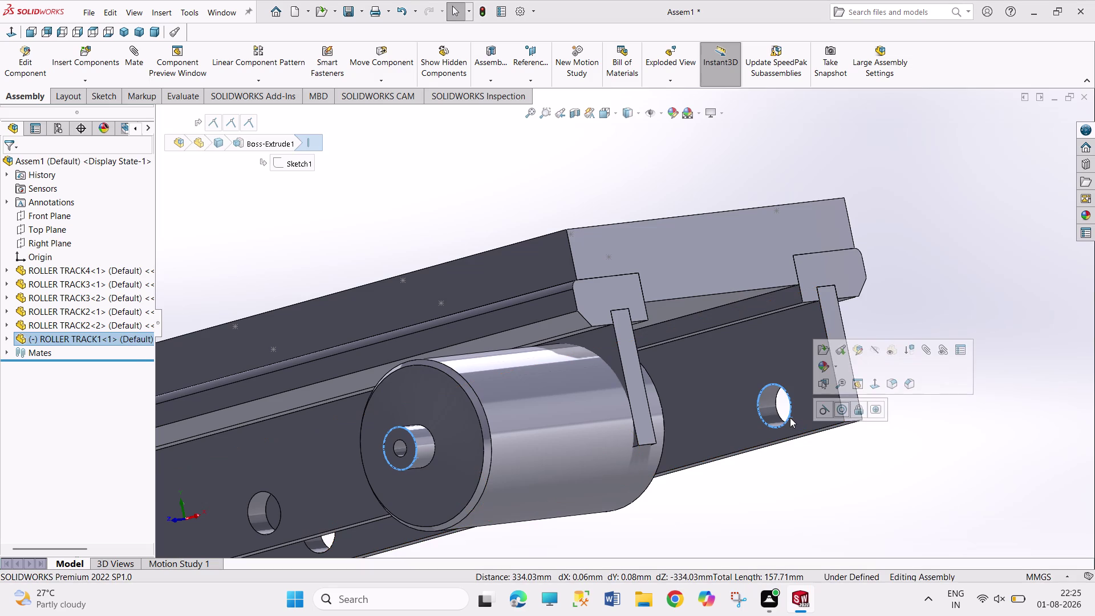
click(841, 414)
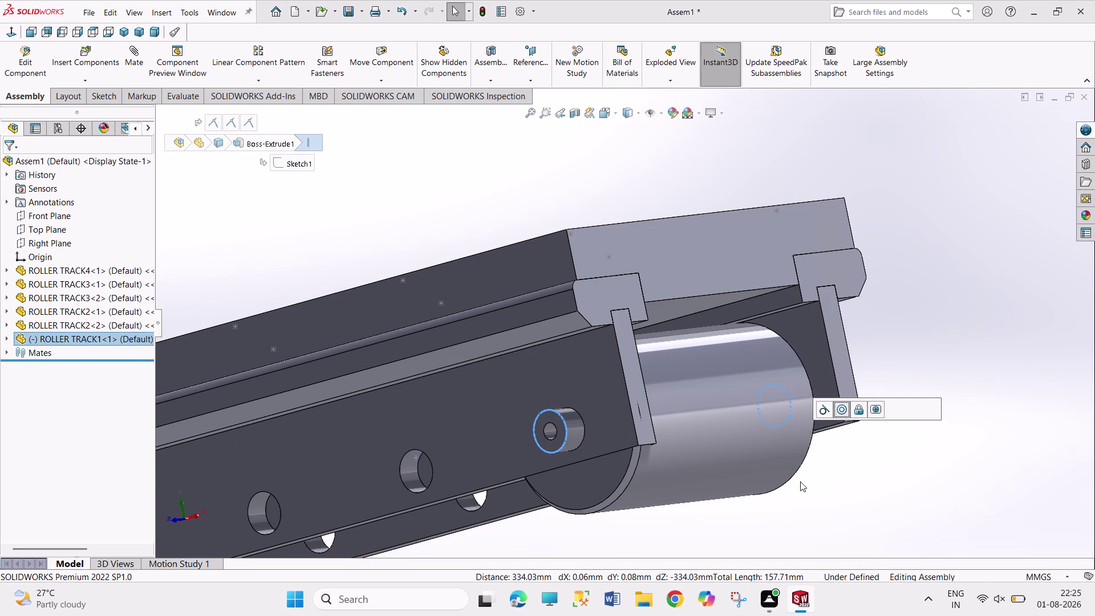
click(798, 513)
Orbit around the roller to inspect its fit between the side plates.
middle_drag(815, 498, 749, 498)
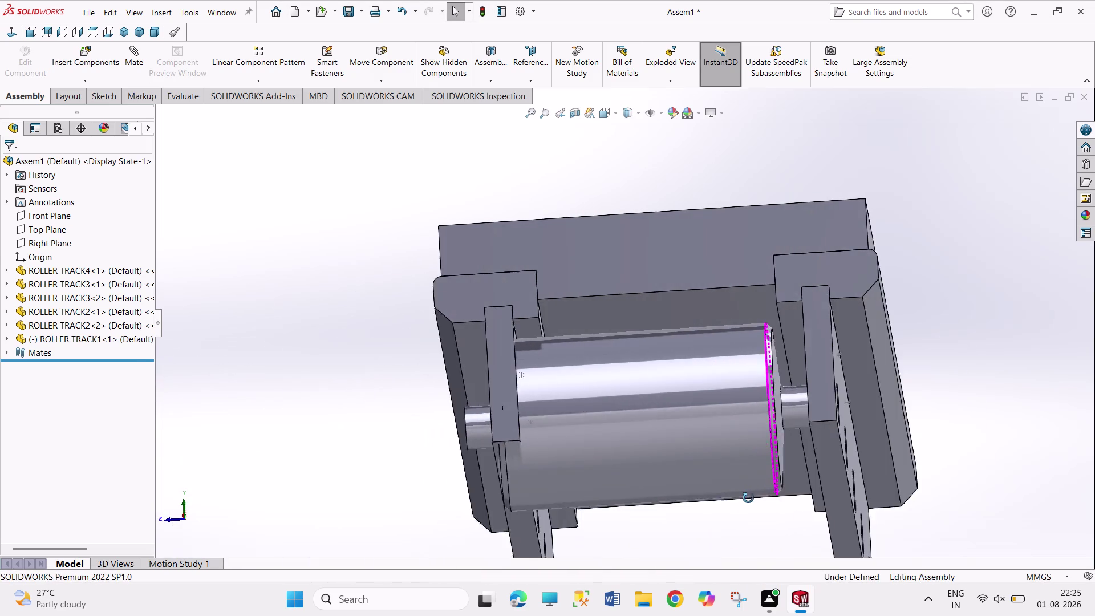
middle_drag(750, 498, 733, 499)
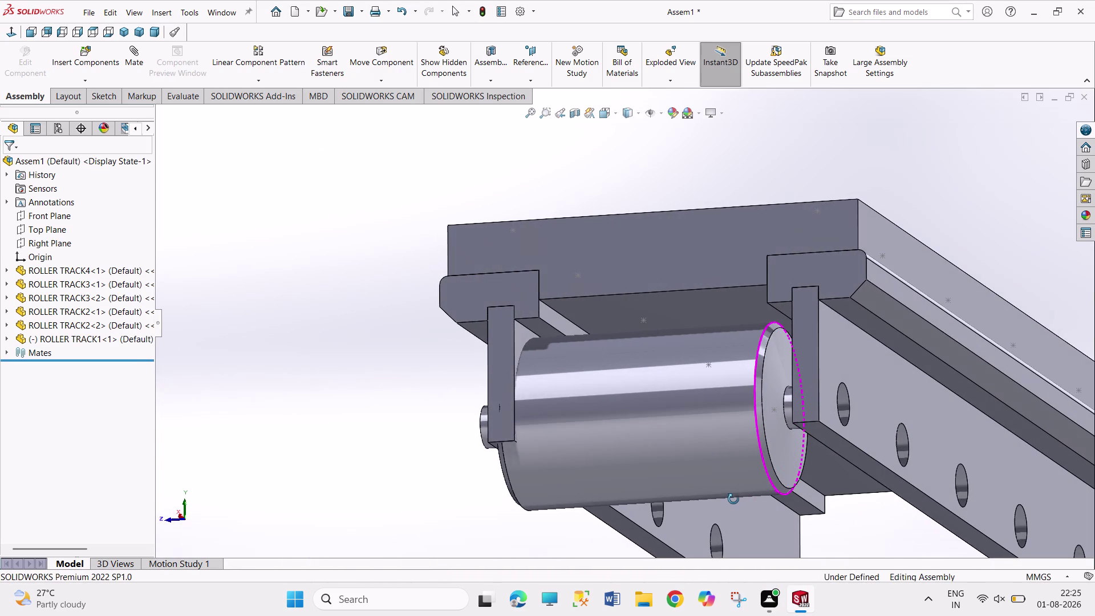
middle_drag(733, 499, 746, 502)
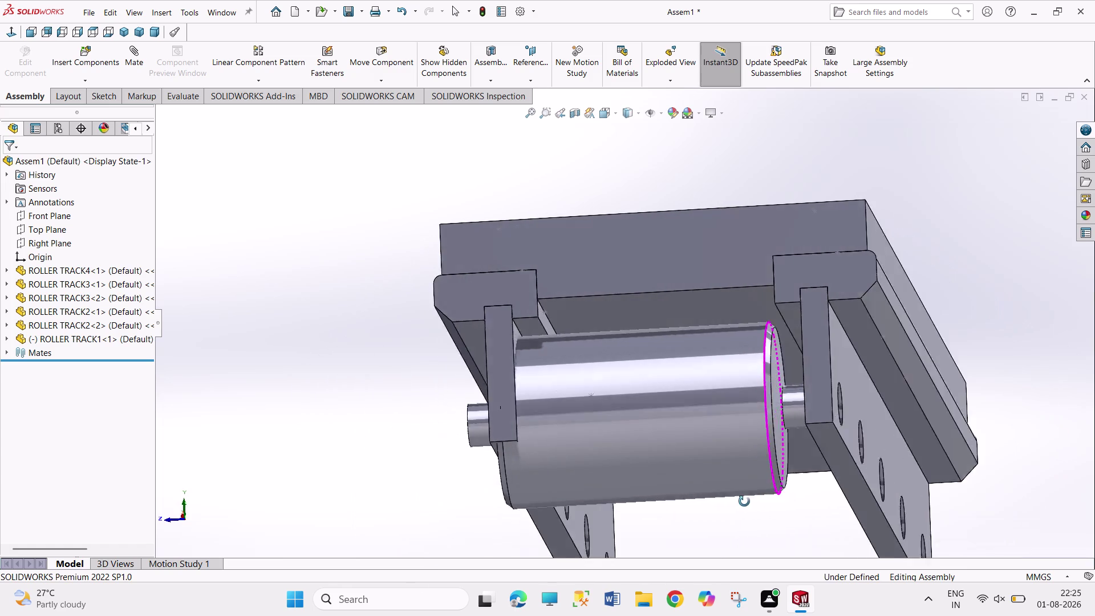
middle_drag(746, 501, 699, 490)
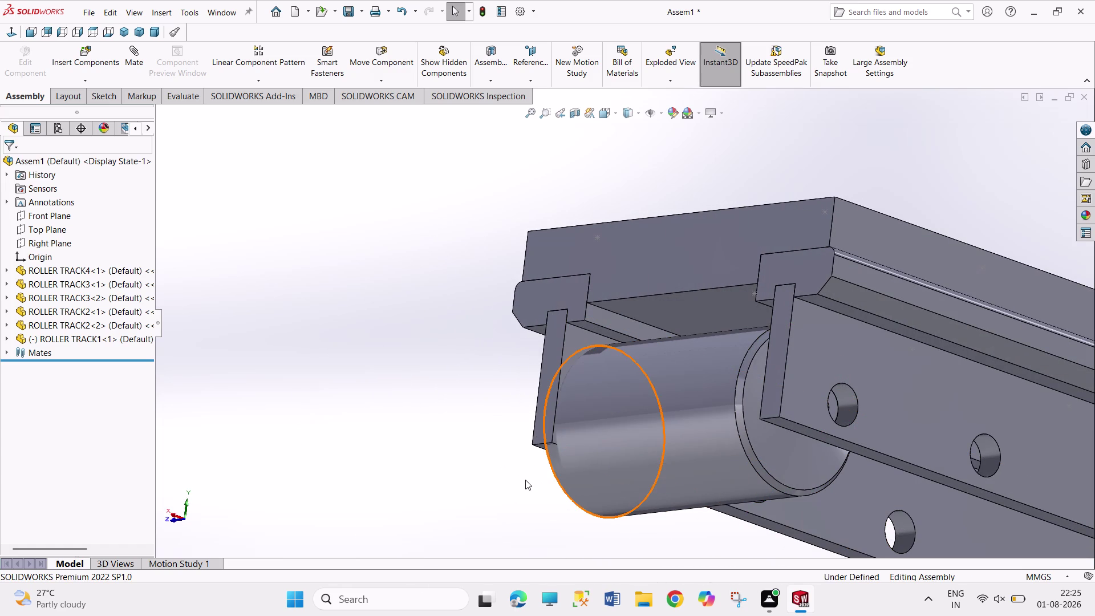
middle_drag(525, 480, 489, 477)
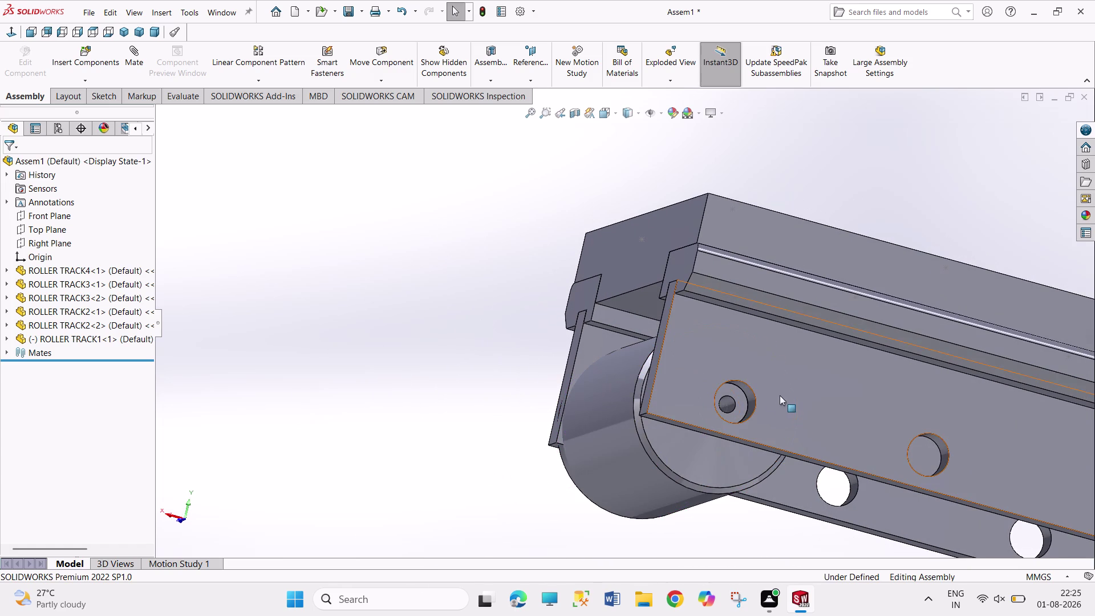
click(743, 400)
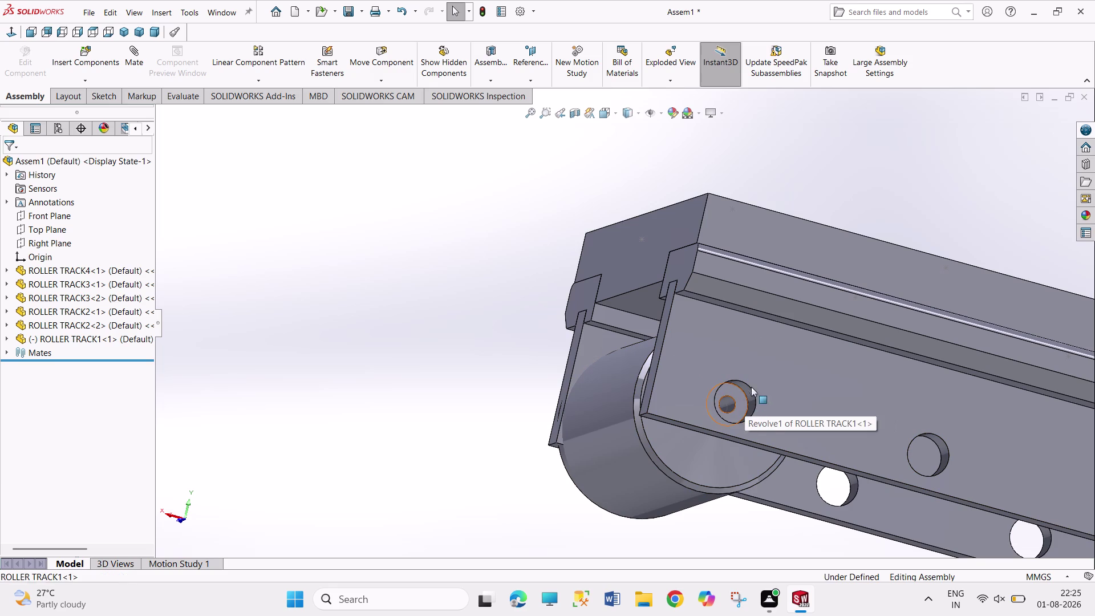
Make the shaft end face coincident with the side plate's outer face.
click(759, 373)
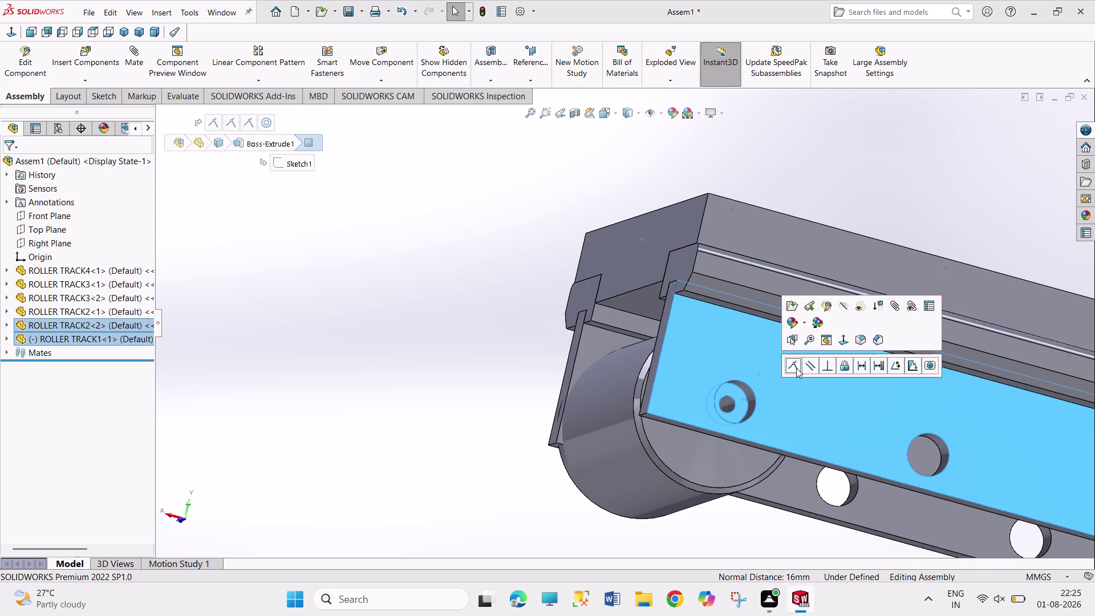
click(796, 368)
click(477, 368)
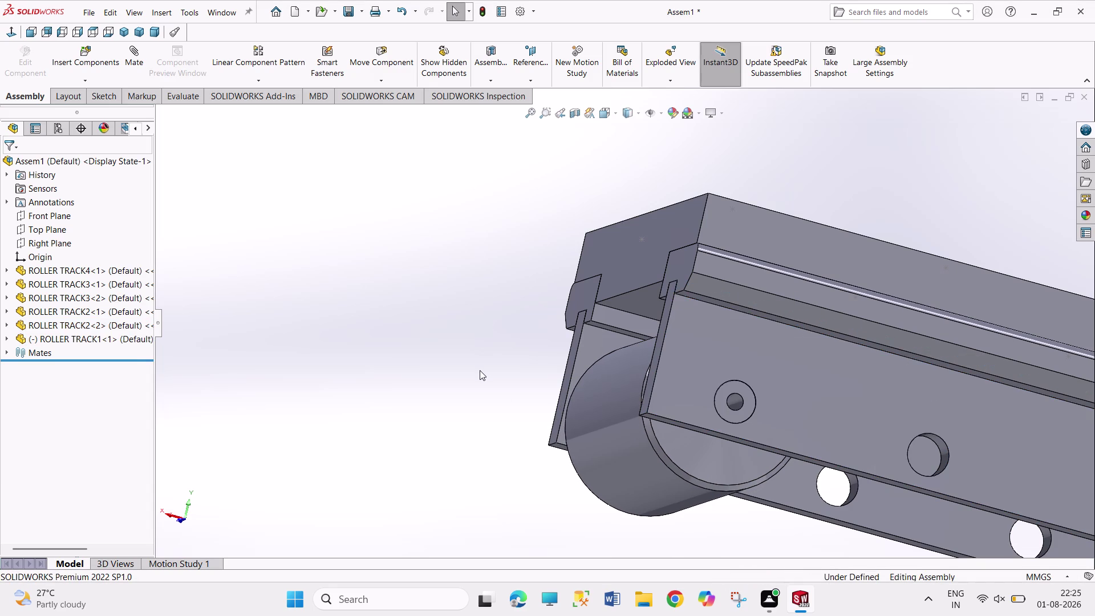
middle_drag(480, 370, 538, 397)
middle_drag(472, 376, 488, 382)
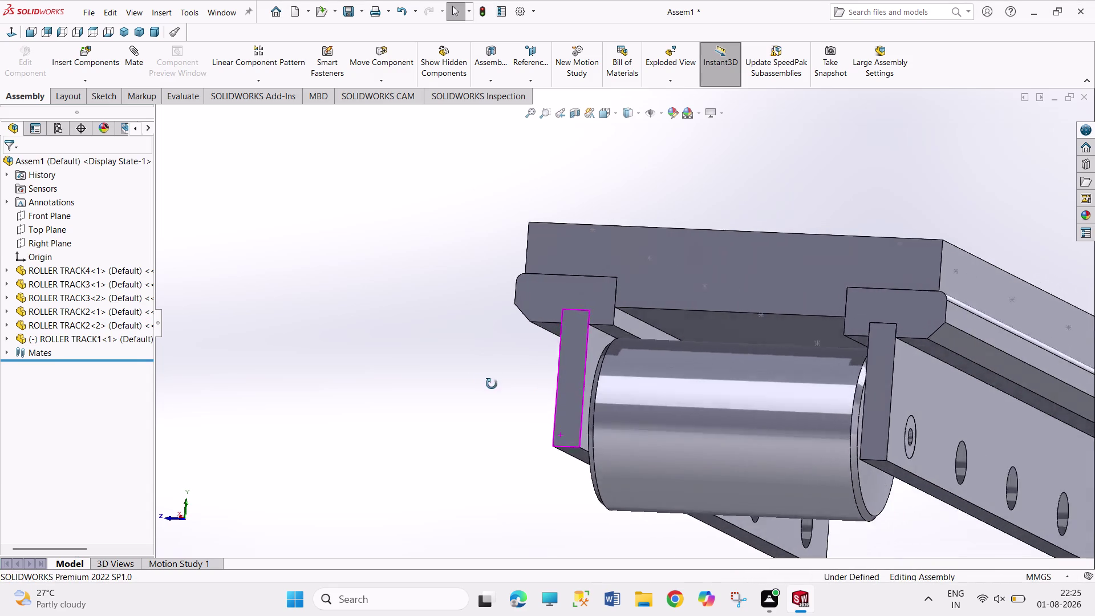
middle_drag(487, 383, 549, 407)
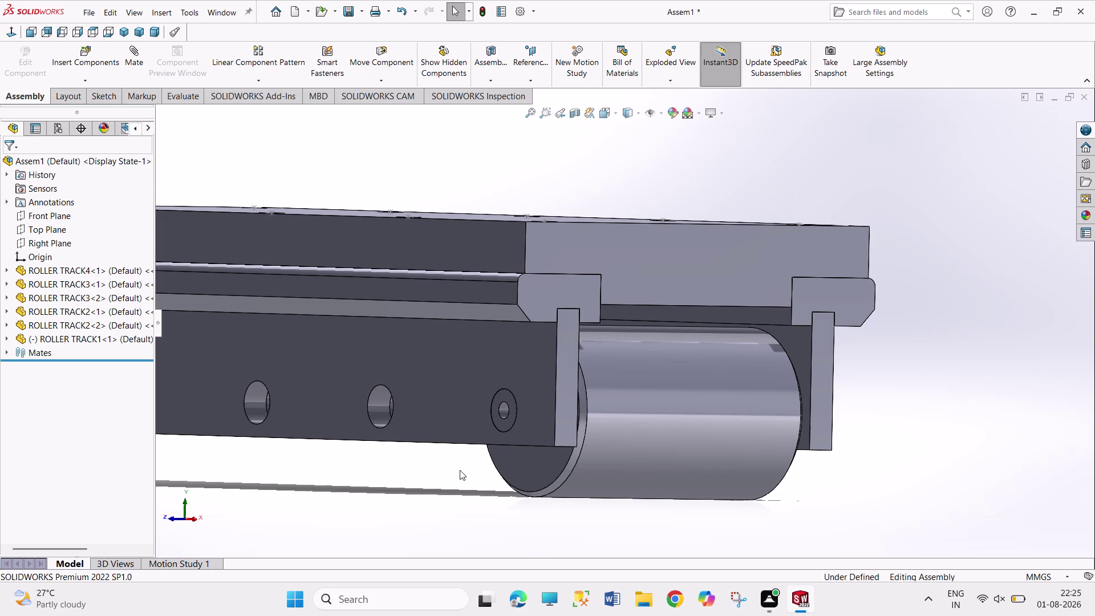
scroll(up, 3)
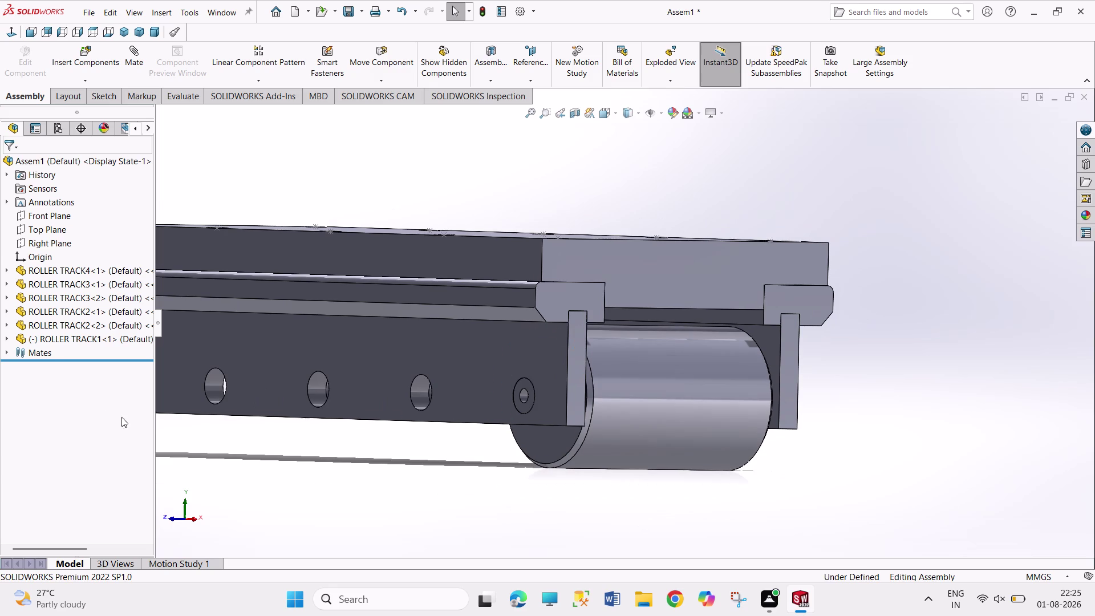
click(7, 338)
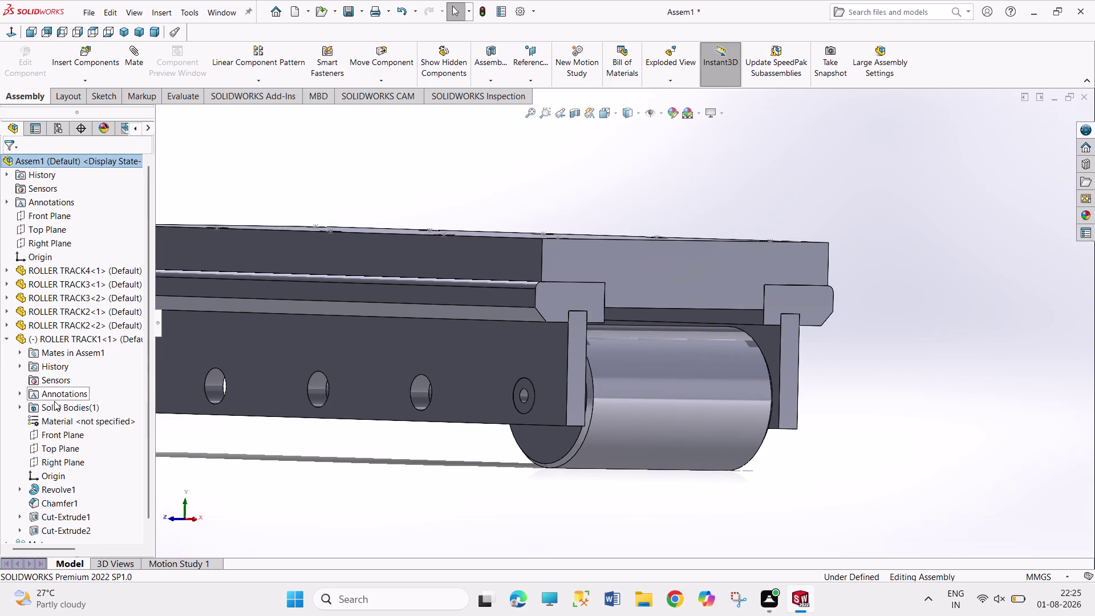
Undo an over-defining 90° Front Plane angle mate and select both Top Planes instead.
click(61, 433)
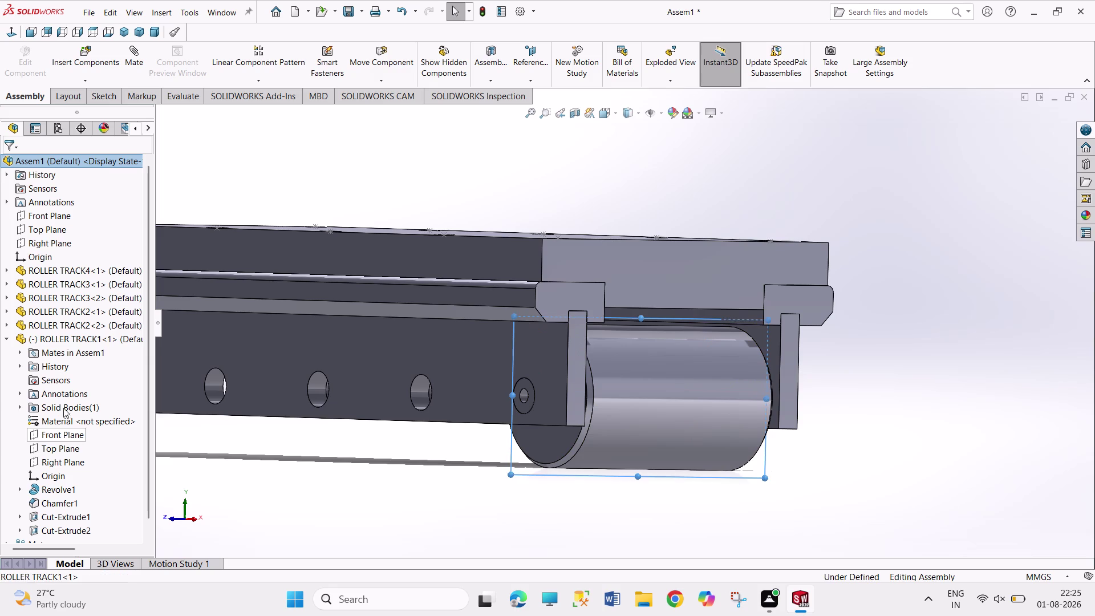
click(44, 210)
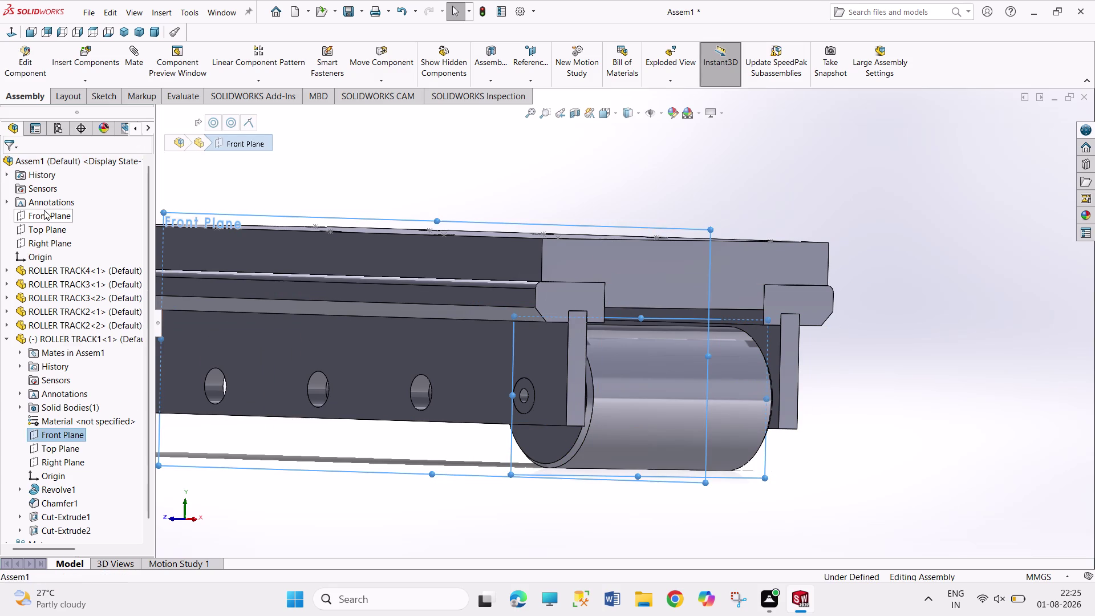
click(159, 217)
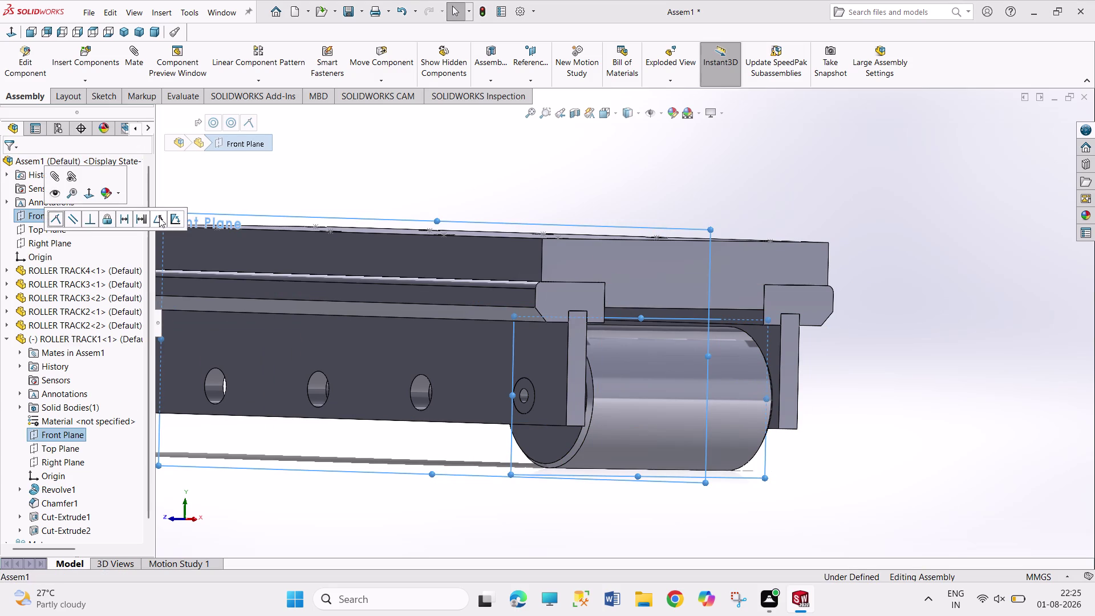
click(211, 218)
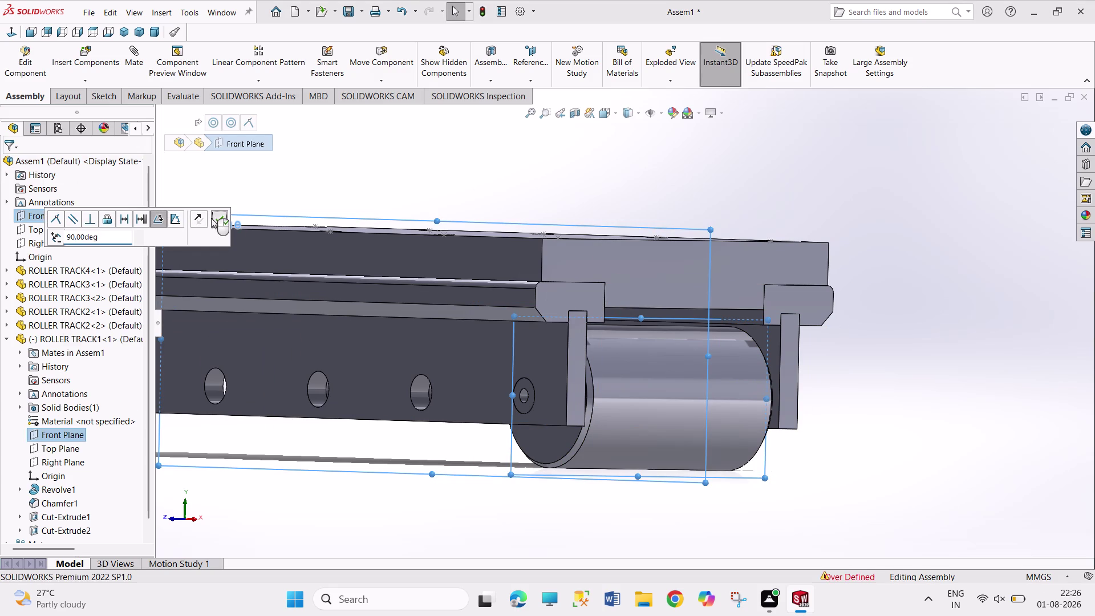
key(ctrl+z)
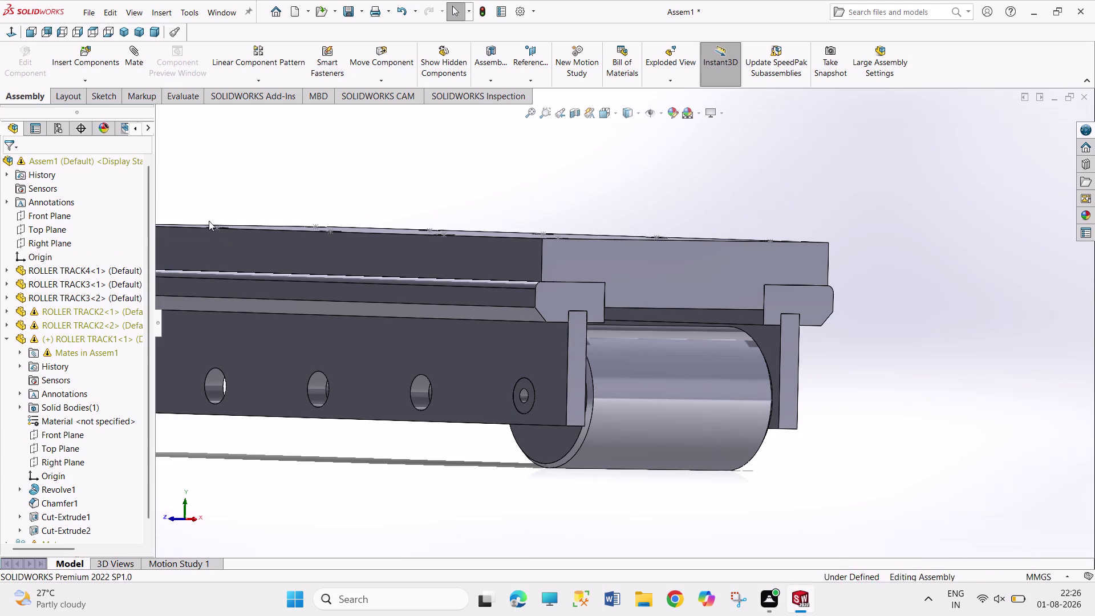
click(68, 445)
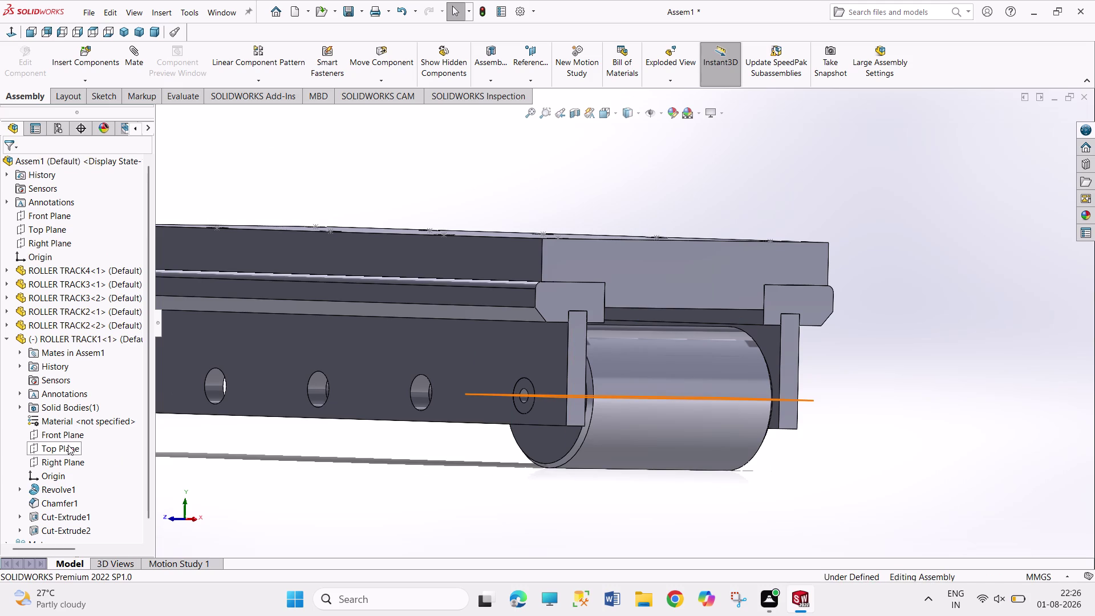
click(57, 231)
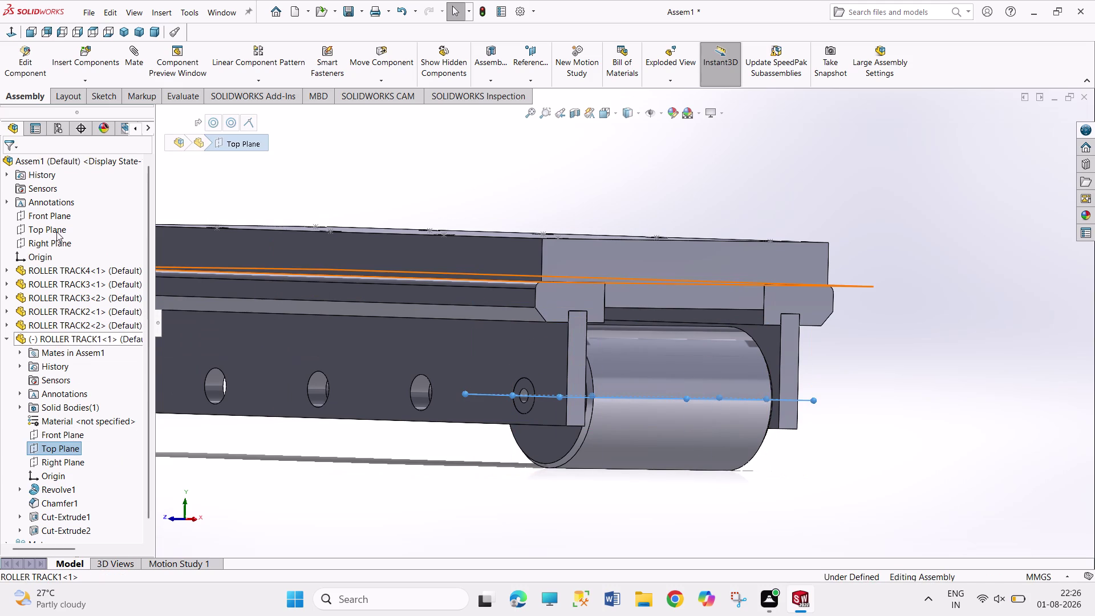